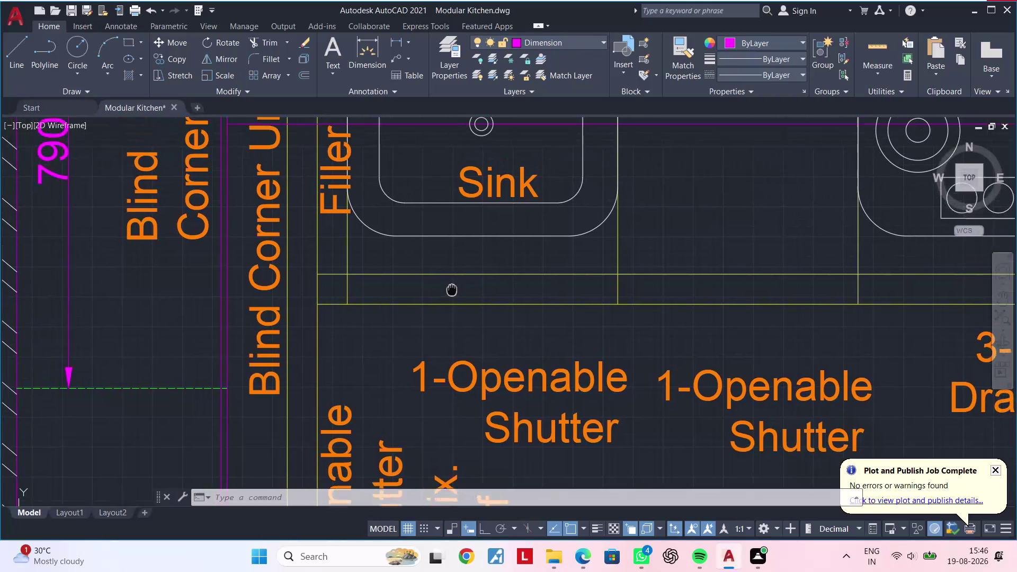
Centre the view on the sink counter of the top plan and cancel any active command.
scroll(up, 3)
scroll(down, 3)
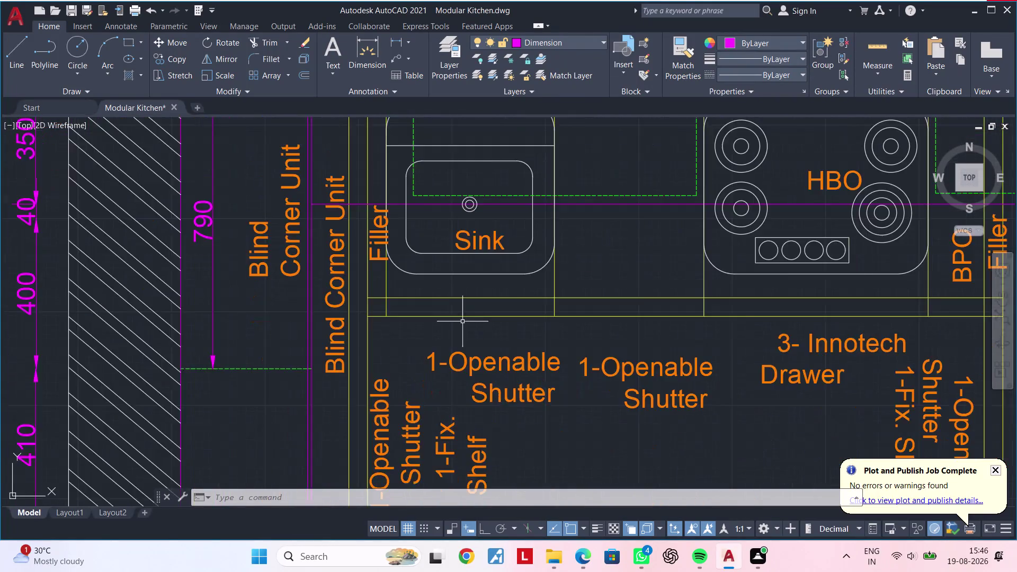
scroll(down, 3)
middle_drag(485, 340, 475, 184)
scroll(down, 3)
middle_drag(497, 345, 495, 206)
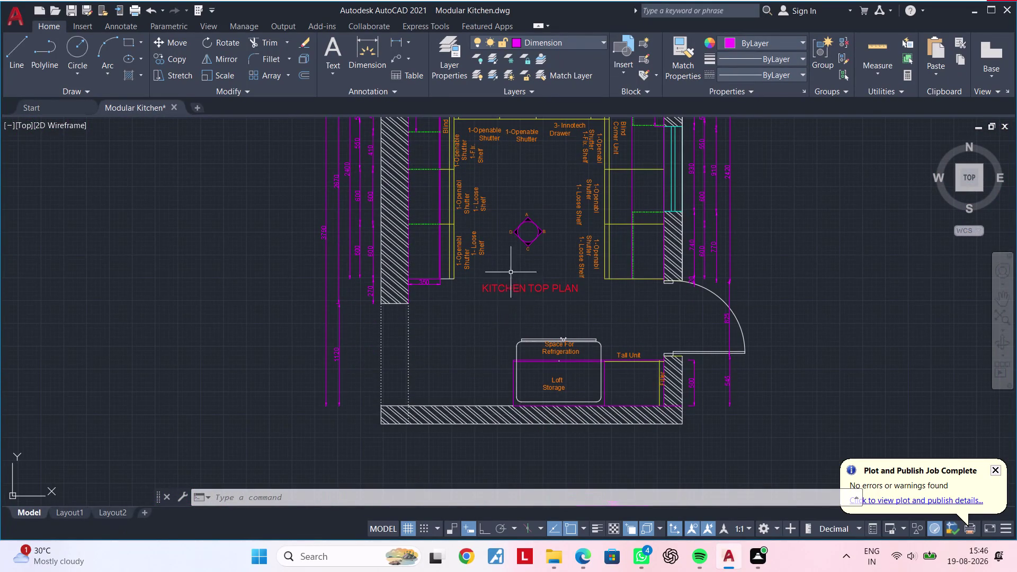
middle_drag(529, 270, 532, 396)
scroll(up, 3)
middle_drag(484, 247, 487, 442)
scroll(up, 3)
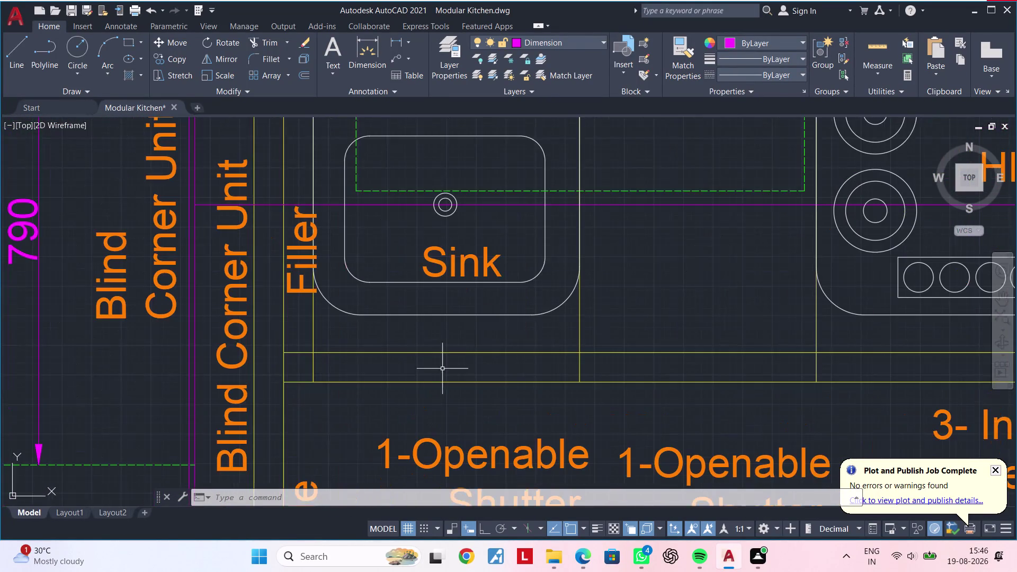
middle_drag(443, 371, 465, 346)
key(Escape)
key(Escape)
key(Escape)
key(Escape)
key(Escape)
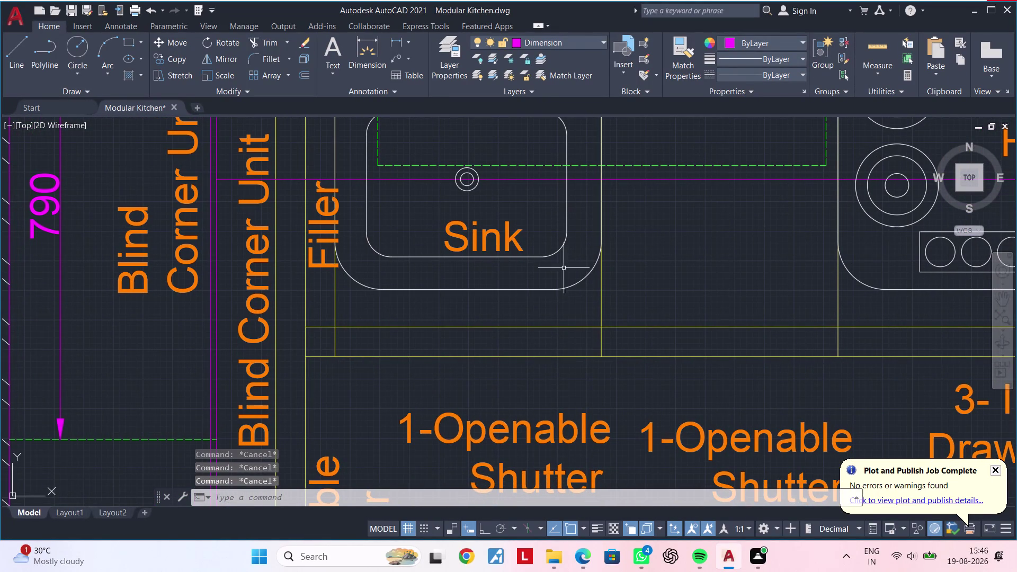
key(Escape)
Inspect the colour of the lines below the sink without changing anything.
click(538, 358)
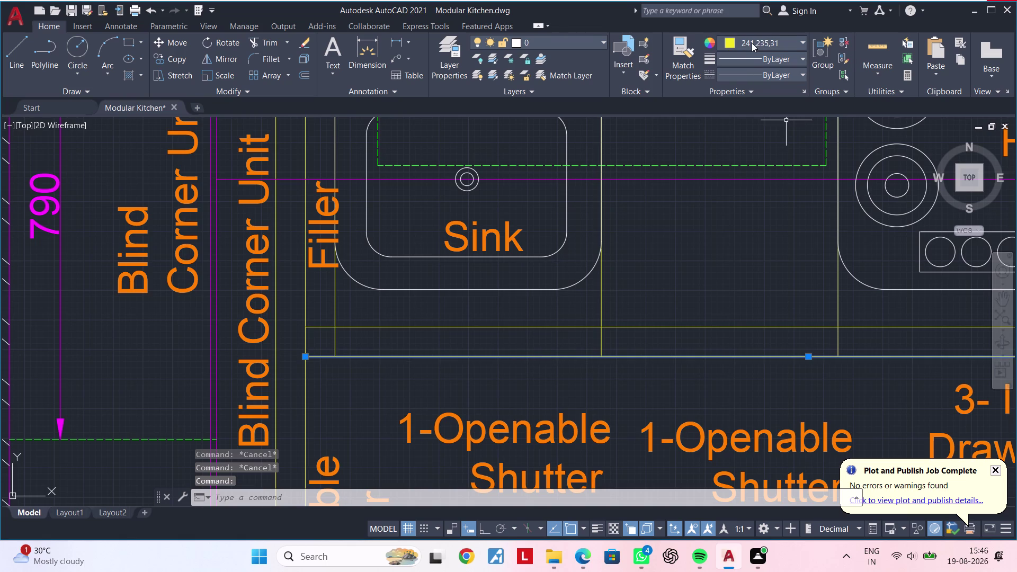
click(751, 43)
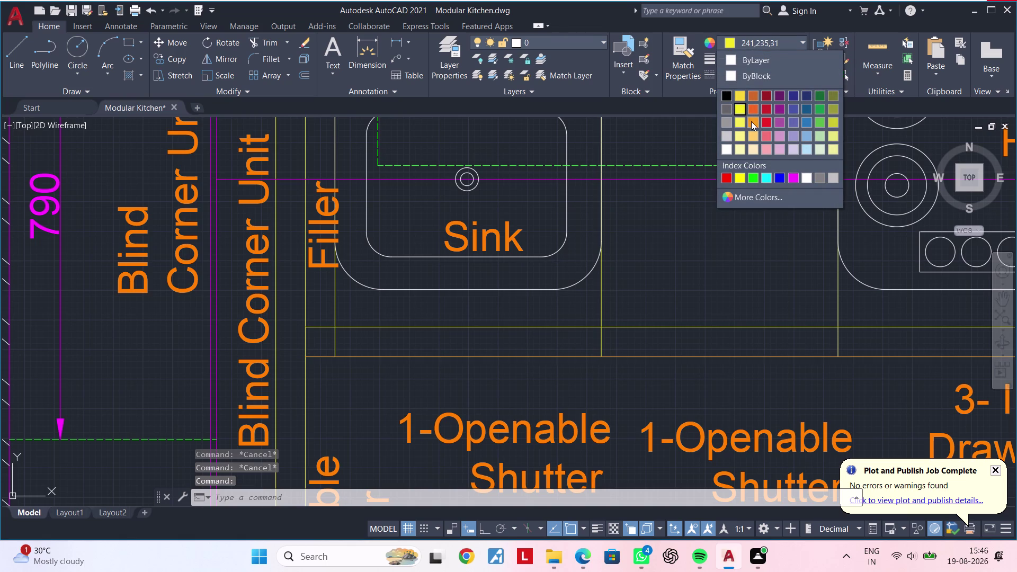
click(755, 148)
key(Escape)
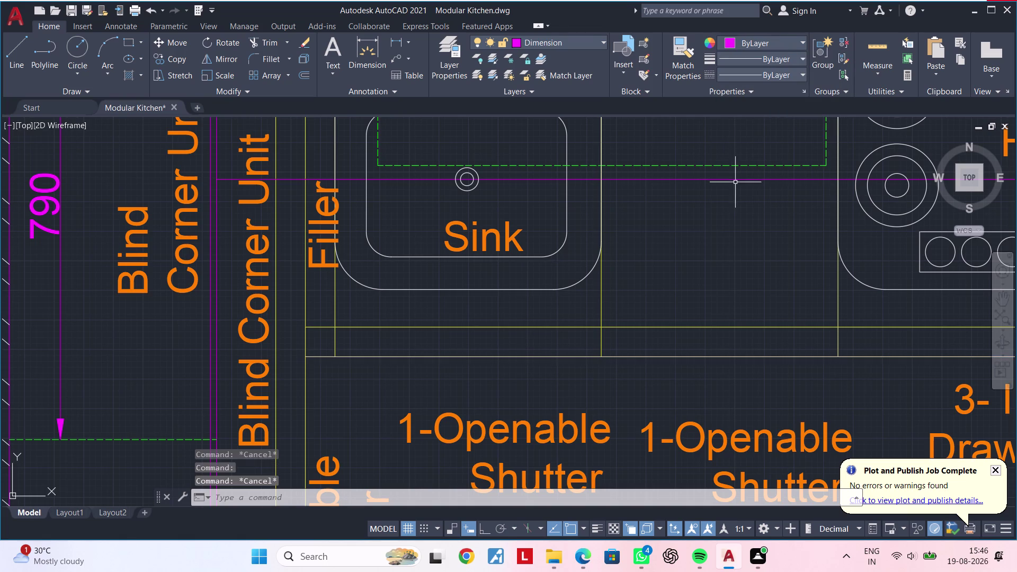
click(667, 356)
key(Escape)
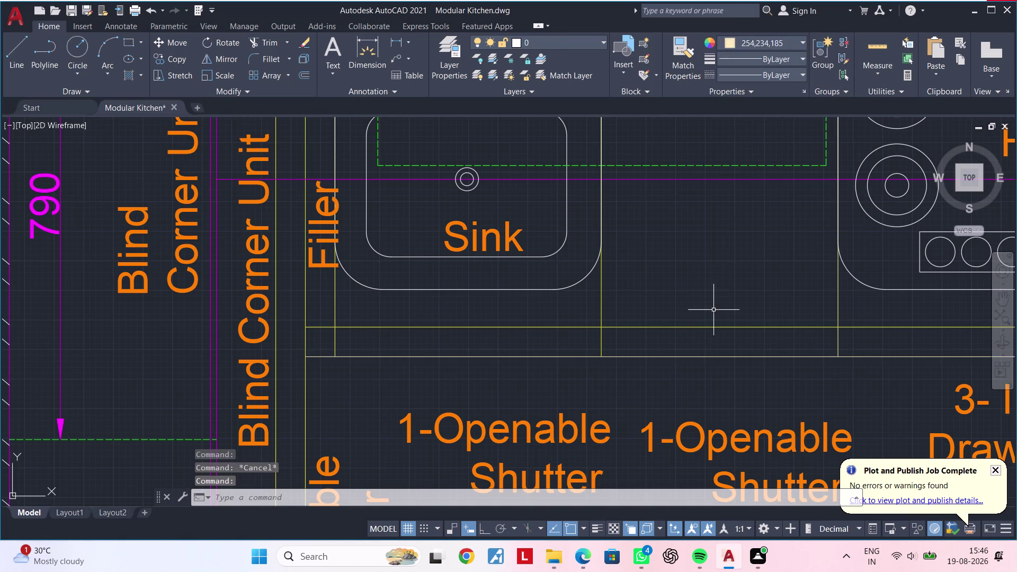
key(Escape)
Start MATCHPROP (MA) with the counter-edge line below the sink as source.
text(ma)
key(space)
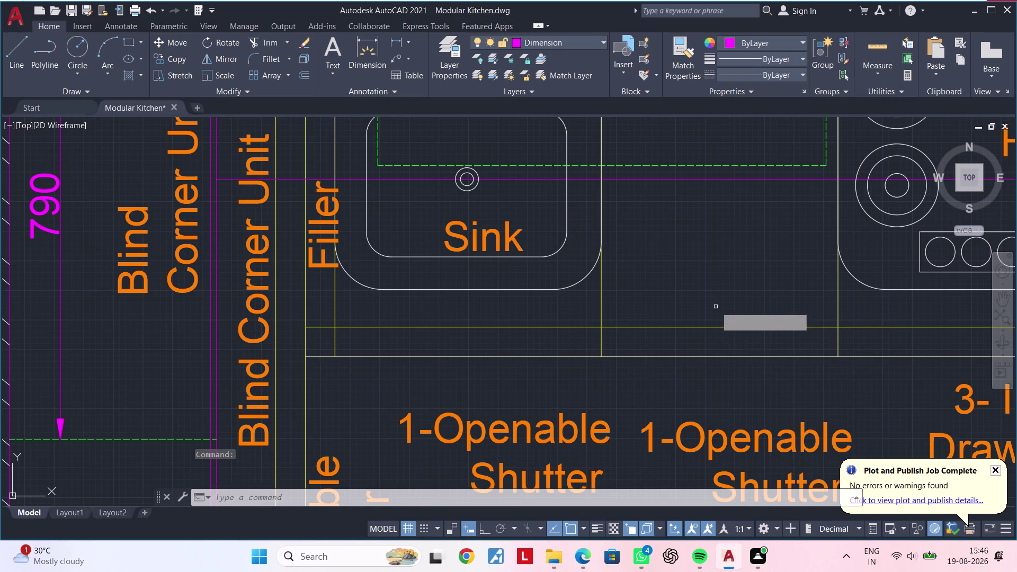
click(693, 356)
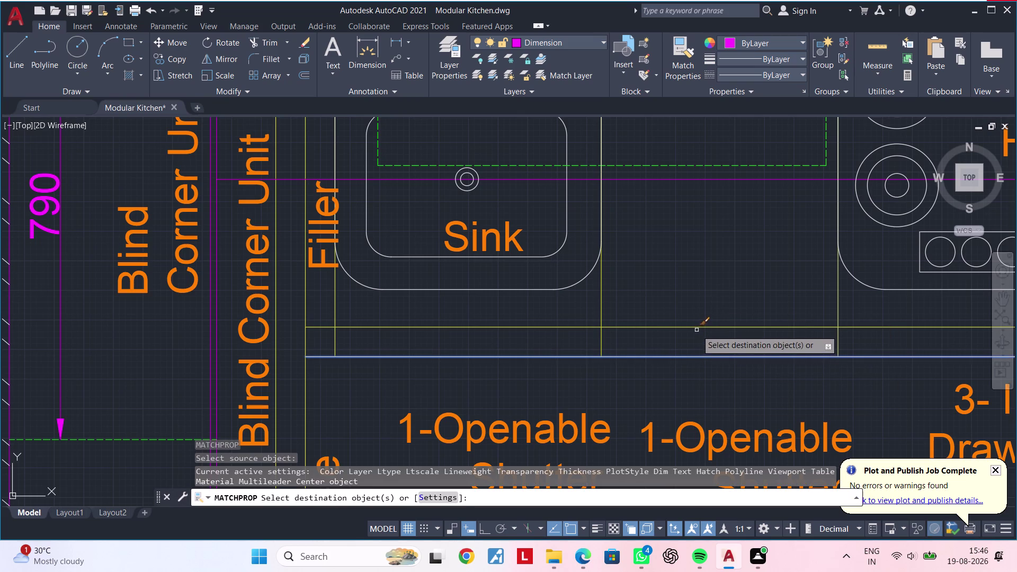
Match properties onto lines near the sink and beside the Blind Corner Unit.
click(697, 327)
click(661, 296)
click(586, 304)
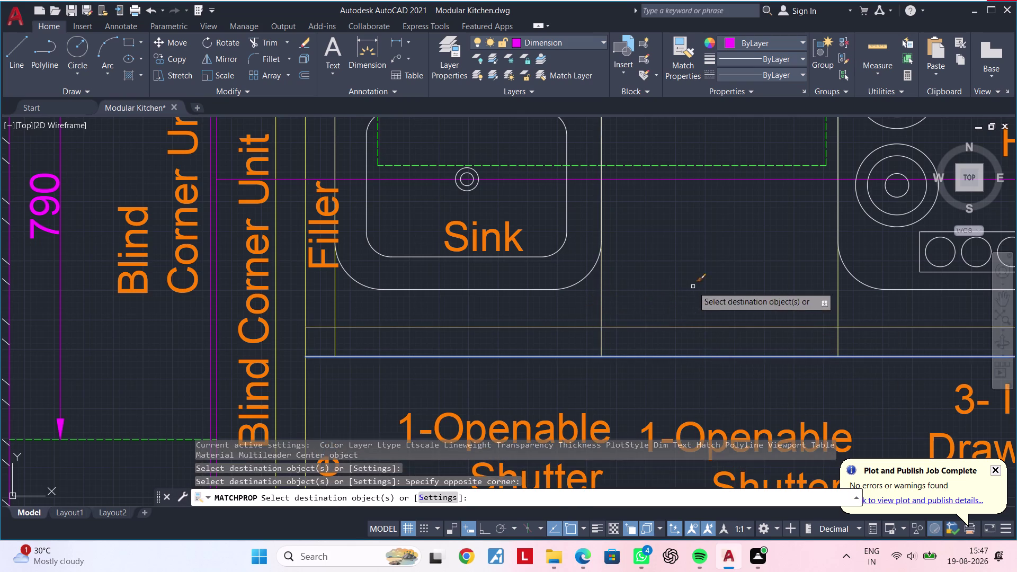
middle_drag(708, 274, 541, 282)
scroll(down, 3)
middle_click(607, 265)
middle_drag(718, 255, 782, 249)
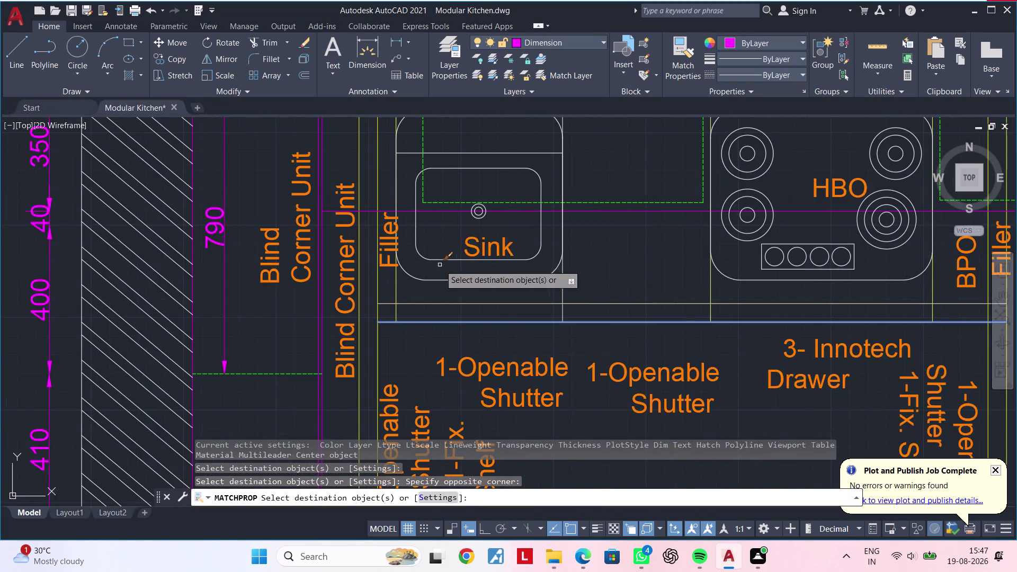
scroll(up, 3)
drag(371, 291, 363, 294)
click(301, 299)
click(286, 291)
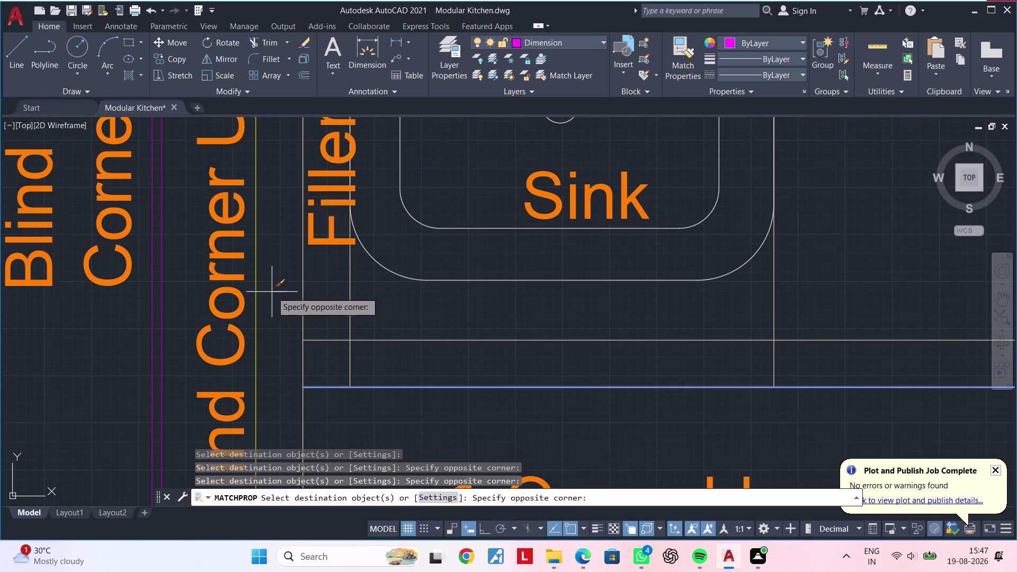
click(252, 291)
Match properties onto the lines around and to the right of the hob.
scroll(down, 3)
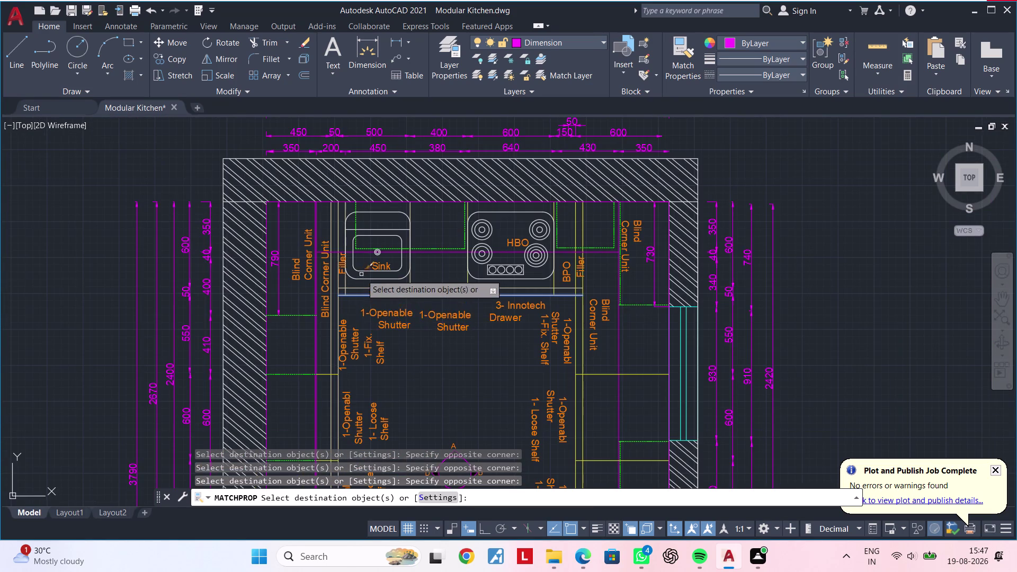
scroll(up, 3)
middle_drag(361, 283, 349, 336)
scroll(up, 3)
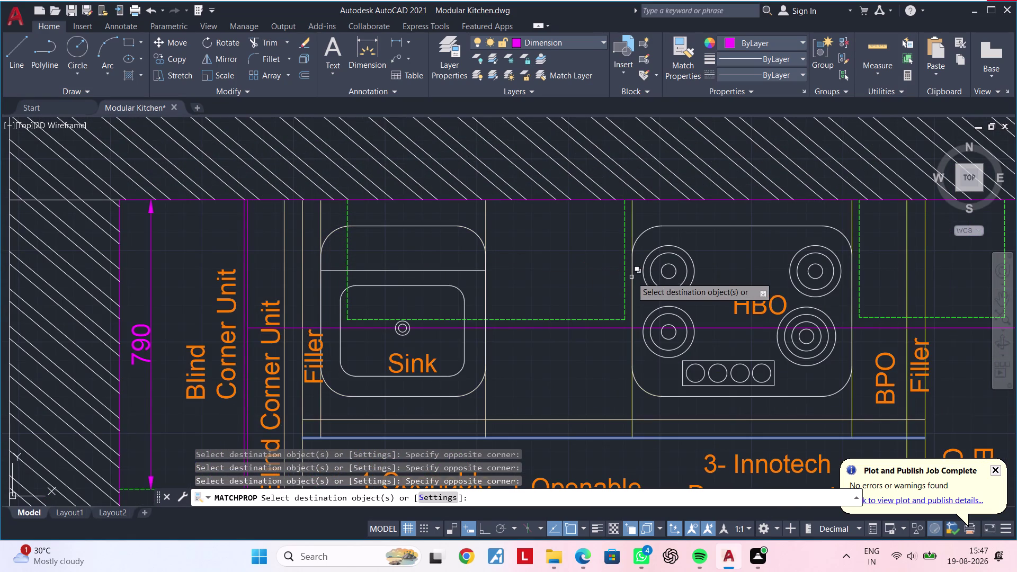
scroll(up, 3)
click(639, 210)
click(617, 215)
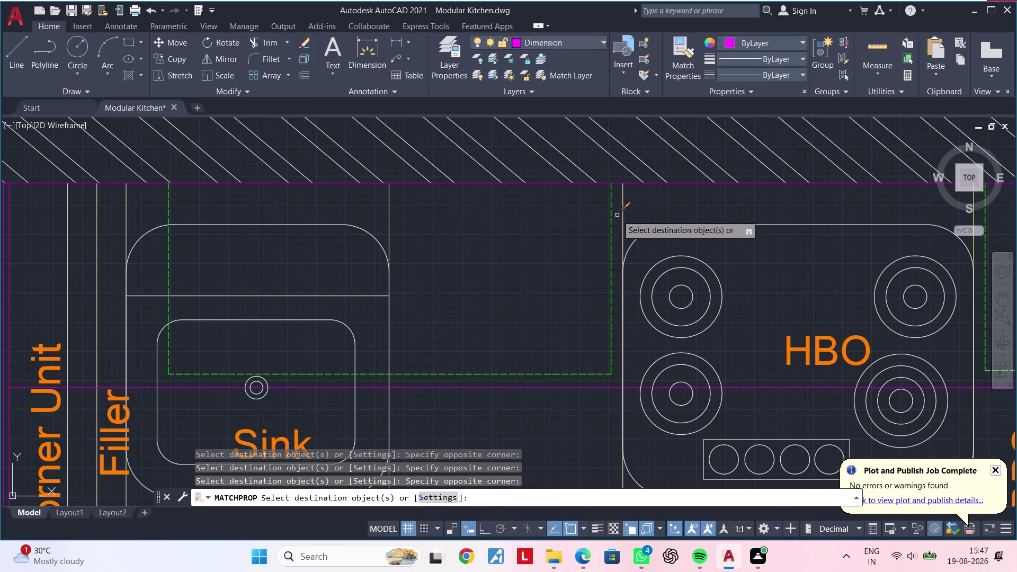
middle_drag(681, 208, 386, 238)
scroll(up, 3)
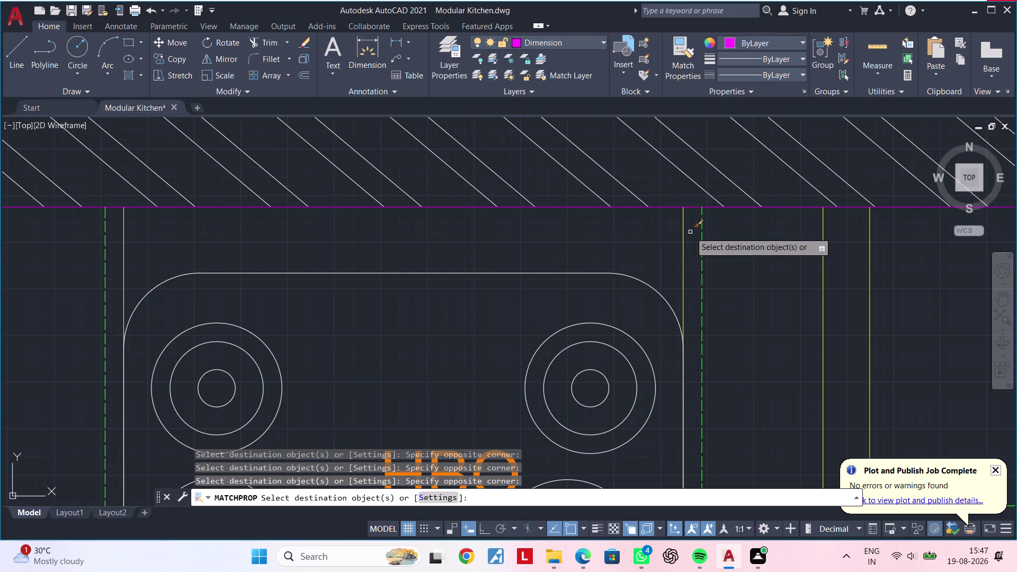
click(690, 232)
click(665, 238)
drag(908, 252, 891, 258)
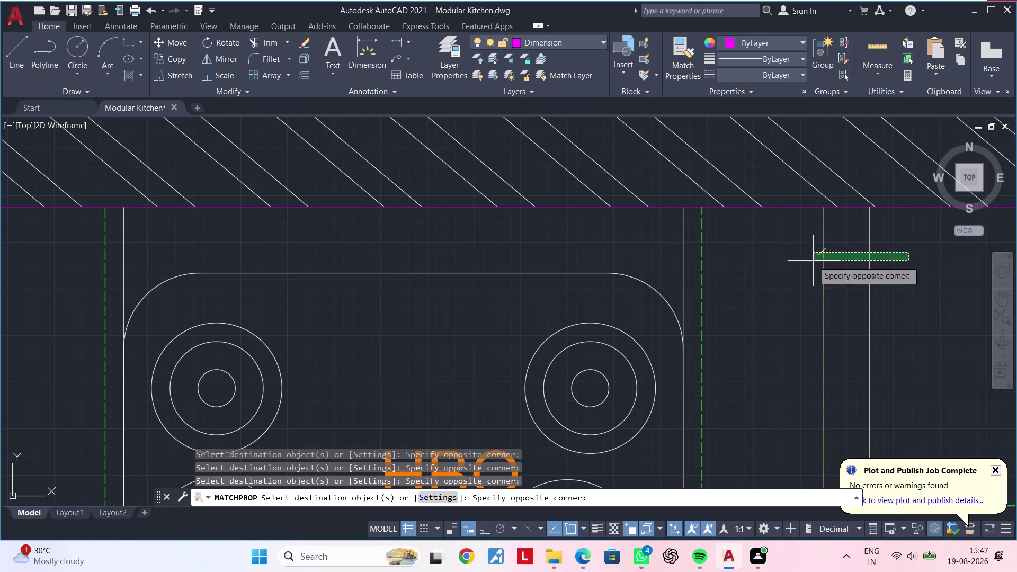
click(809, 261)
Match properties onto the edge lines along the right corner and side units.
scroll(down, 3)
middle_drag(842, 267, 660, 239)
scroll(up, 3)
scroll(down, 3)
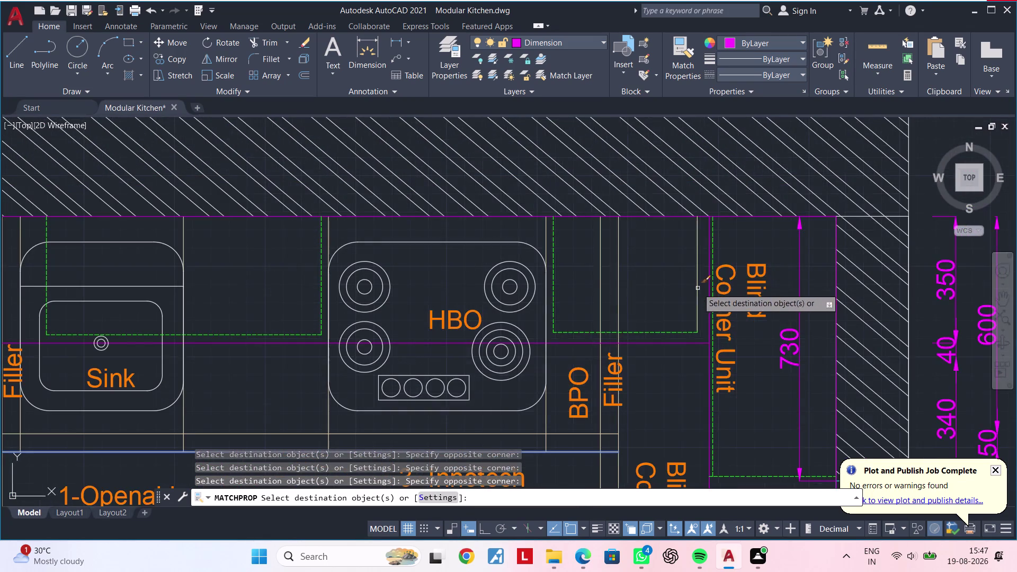
middle_drag(697, 288, 715, 173)
scroll(down, 3)
middle_drag(731, 351, 780, 269)
middle_drag(644, 338, 709, 177)
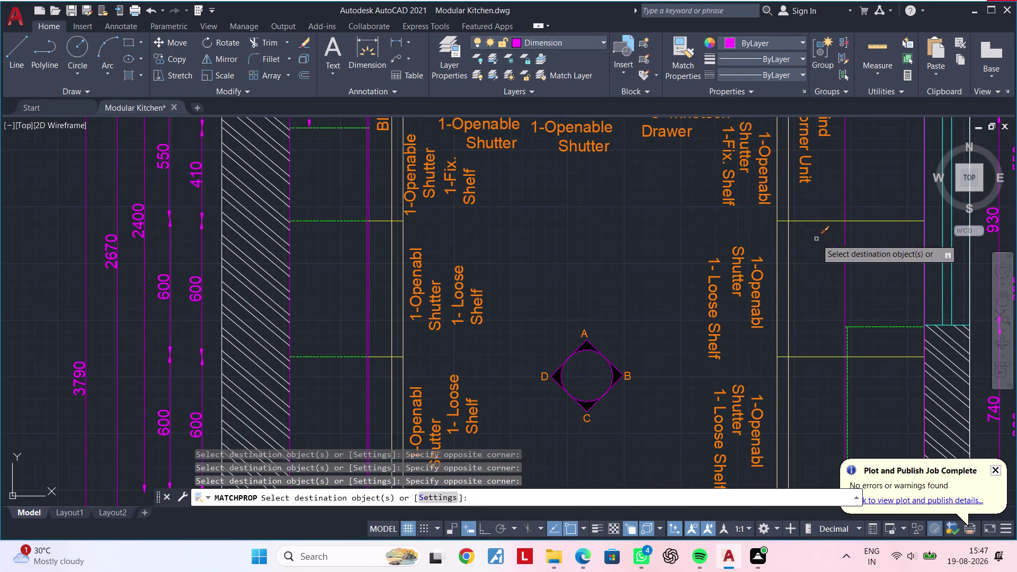
drag(824, 206, 821, 222)
click(812, 257)
middle_drag(803, 281, 802, 229)
drag(824, 292, 823, 307)
click(811, 340)
middle_drag(814, 325, 810, 228)
drag(828, 320, 826, 337)
click(809, 372)
middle_drag(793, 379, 831, 405)
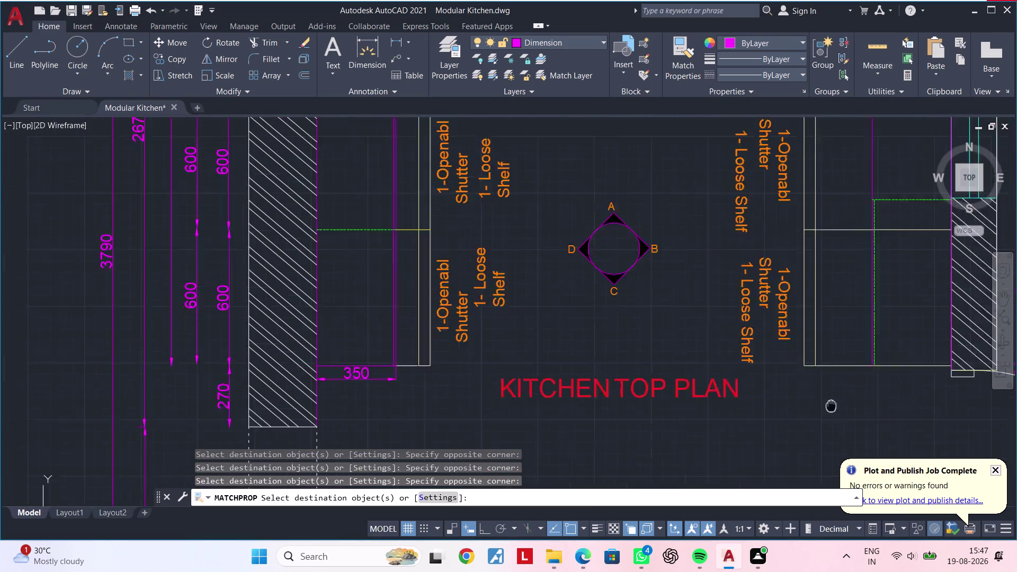
Match properties onto the Tall Unit lines near the refrigeration space.
middle_drag(831, 406, 873, 442)
scroll(up, 3)
scroll(down, 3)
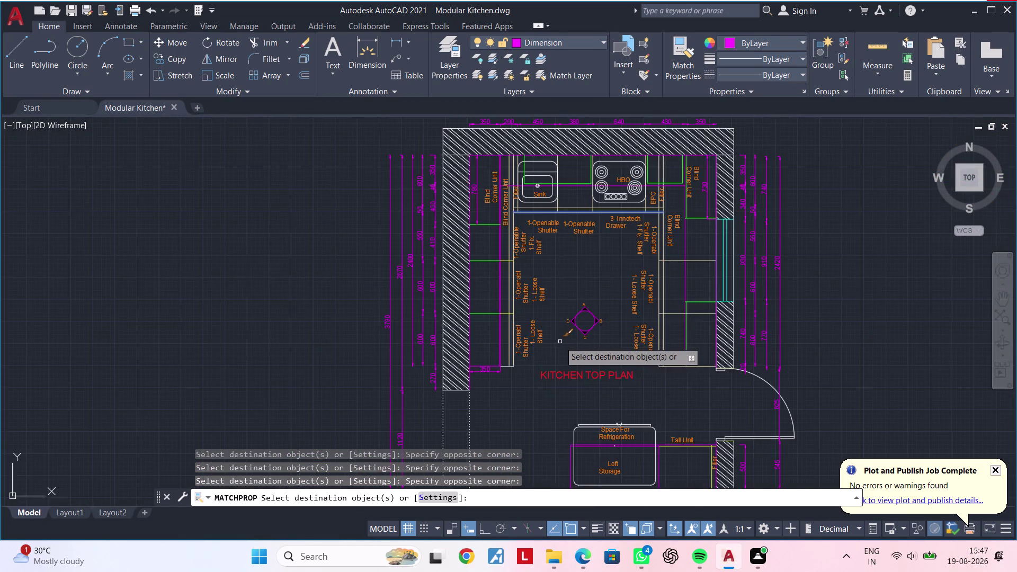
middle_drag(563, 339, 569, 198)
scroll(up, 3)
click(668, 342)
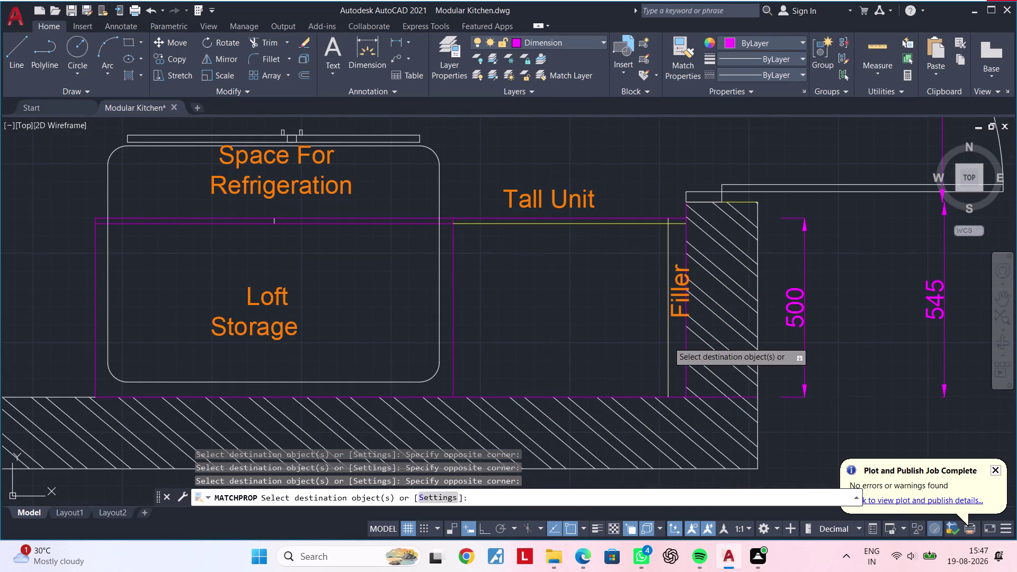
click(657, 229)
click(649, 220)
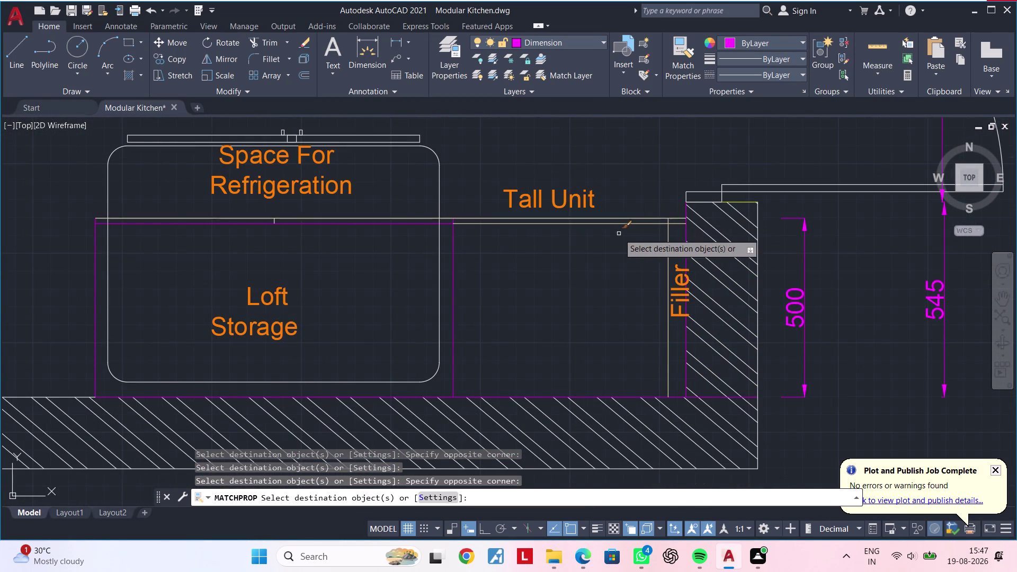
scroll(down, 3)
scroll(down, 3)
scroll(down, 3)
middle_drag(604, 302, 732, 140)
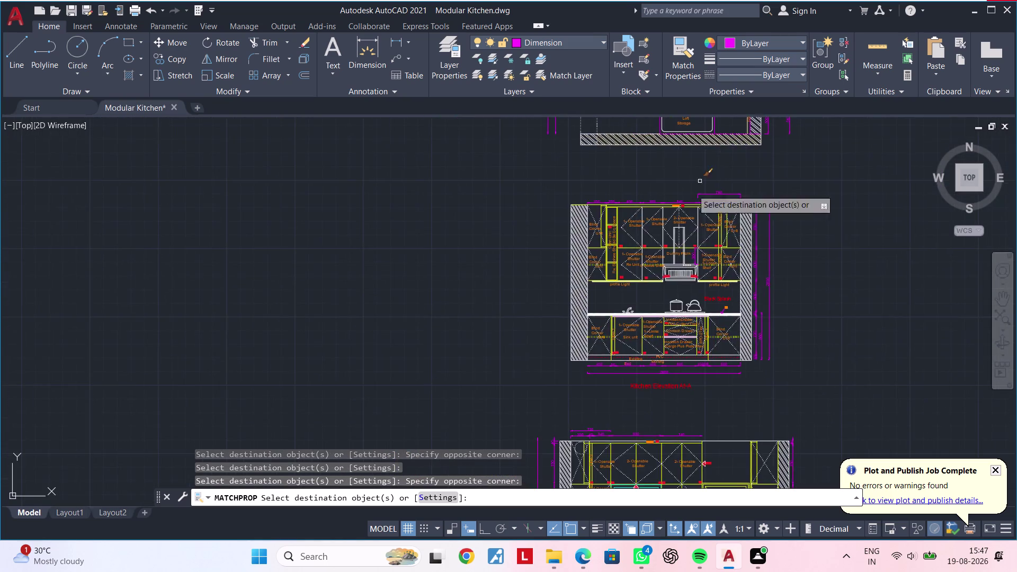
Match the source properties onto several elevation lines around the open unit.
scroll(up, 3)
scroll(up, 3)
middle_drag(634, 227, 602, 347)
scroll(up, 3)
click(639, 213)
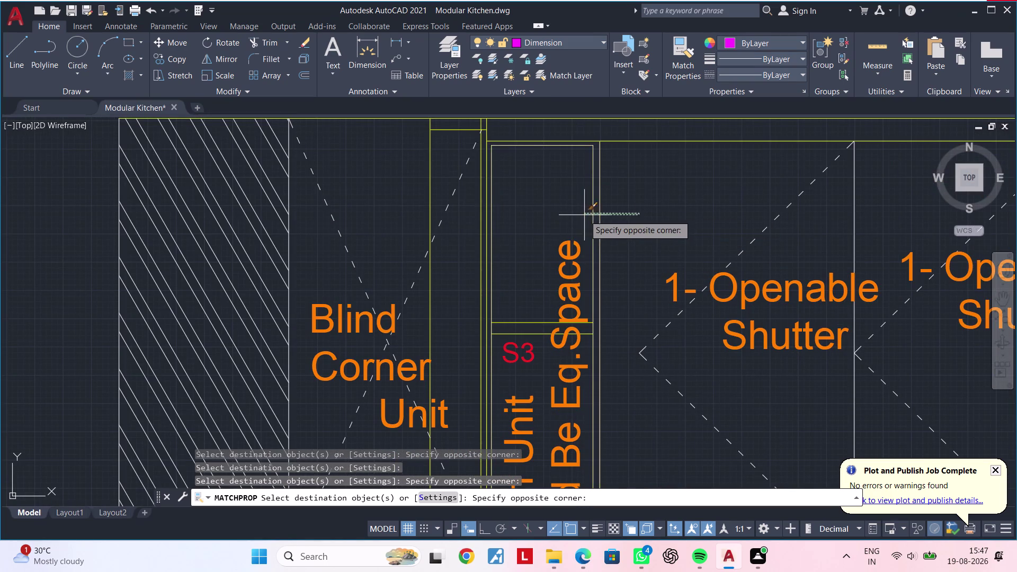
click(468, 221)
middle_drag(504, 214, 500, 301)
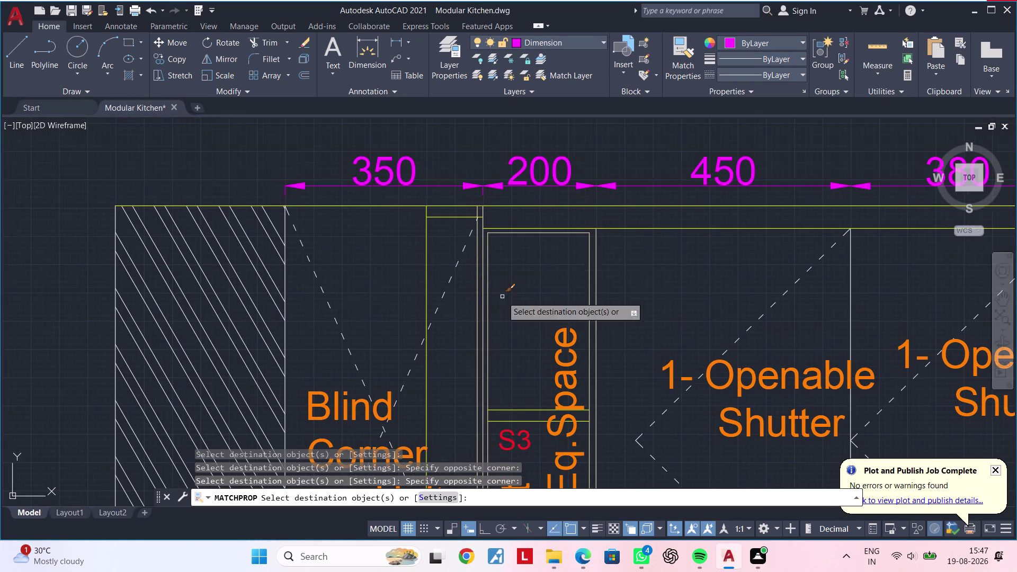
drag(539, 254, 540, 249)
click(525, 198)
click(459, 218)
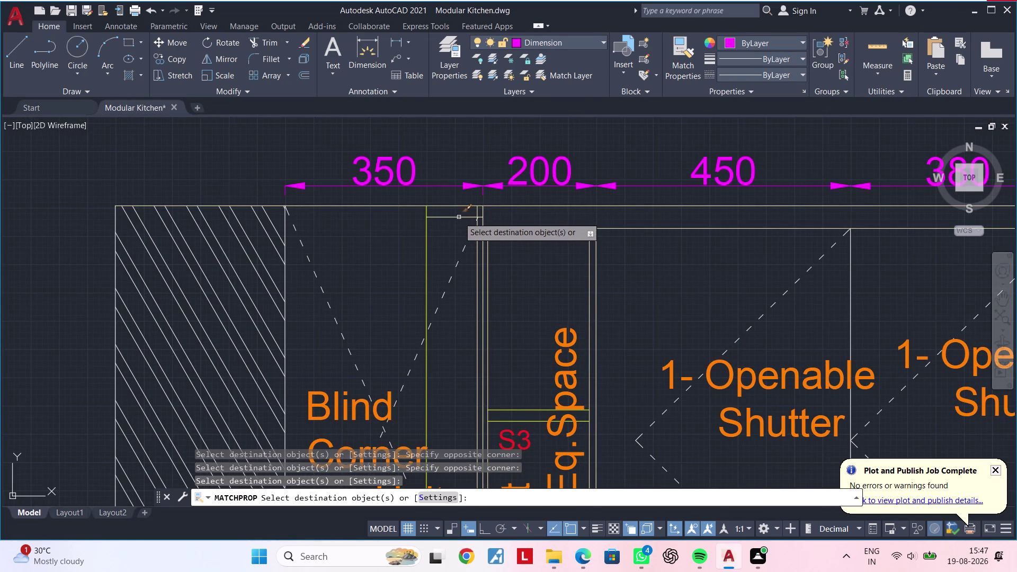
click(435, 228)
click(421, 238)
Apply the matched properties to shelf lines toward S3 and the short cabinet line near the shutter.
middle_drag(567, 249, 503, 233)
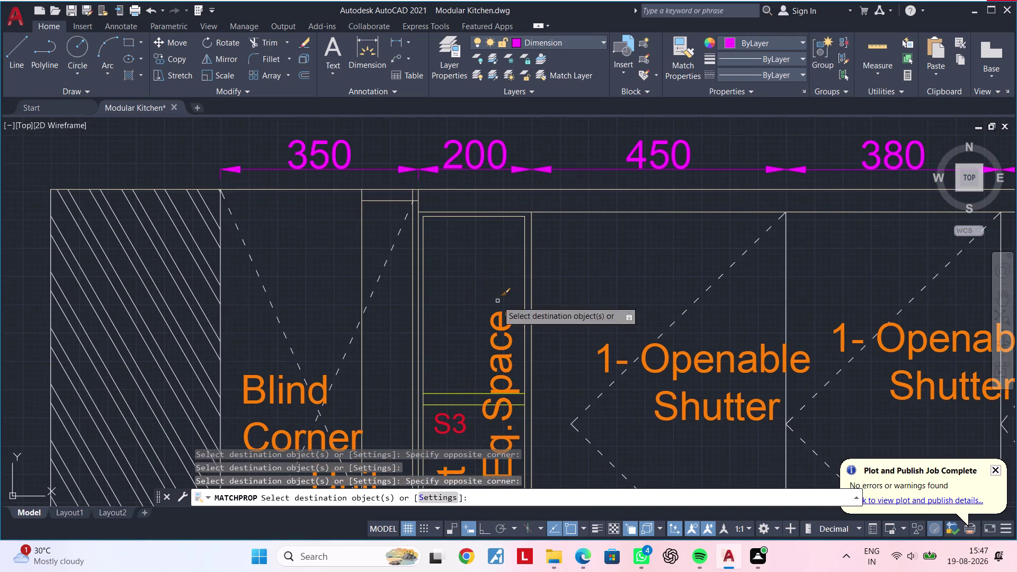
middle_drag(497, 301, 550, 160)
click(528, 238)
click(526, 279)
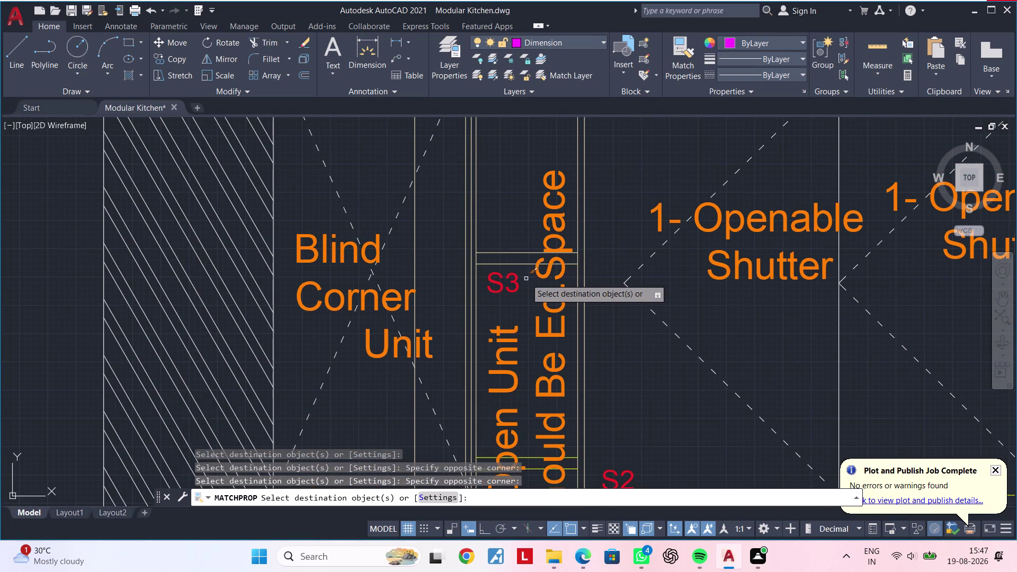
middle_drag(531, 266, 541, 180)
scroll(down, 3)
middle_drag(532, 294, 555, 197)
scroll(up, 3)
drag(473, 211, 466, 247)
click(460, 263)
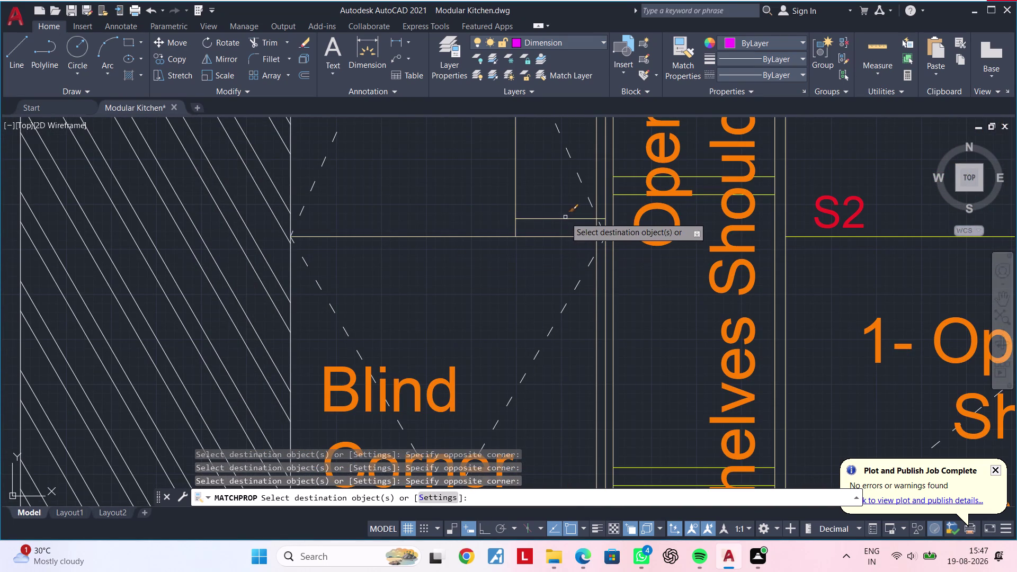
click(565, 217)
Restyle the shelf lines beside Open Shelves and the lines near the S2 label.
middle_drag(667, 231, 464, 235)
scroll(up, 3)
drag(424, 162, 419, 176)
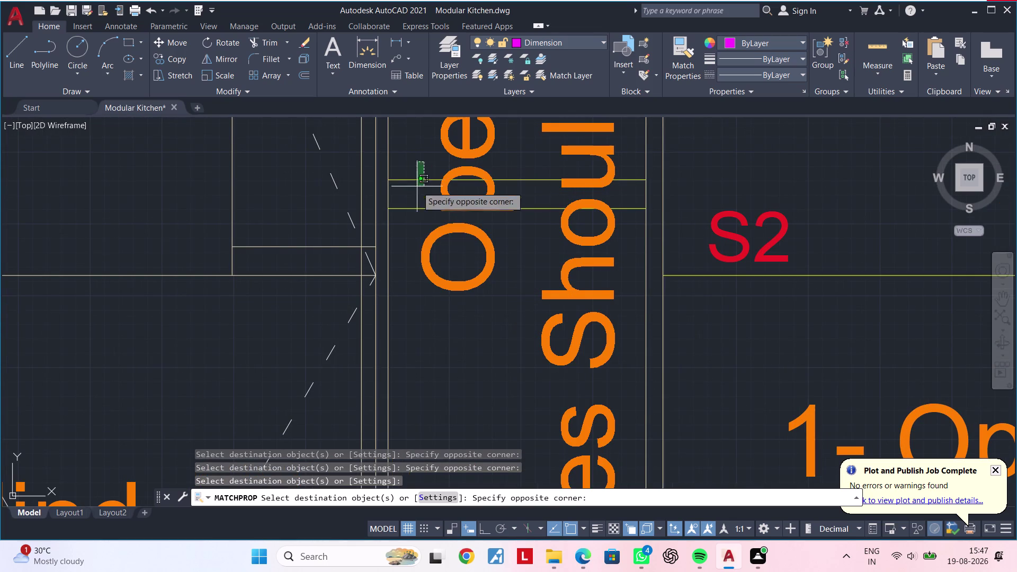
click(411, 213)
scroll(down, 3)
middle_drag(488, 242, 442, 243)
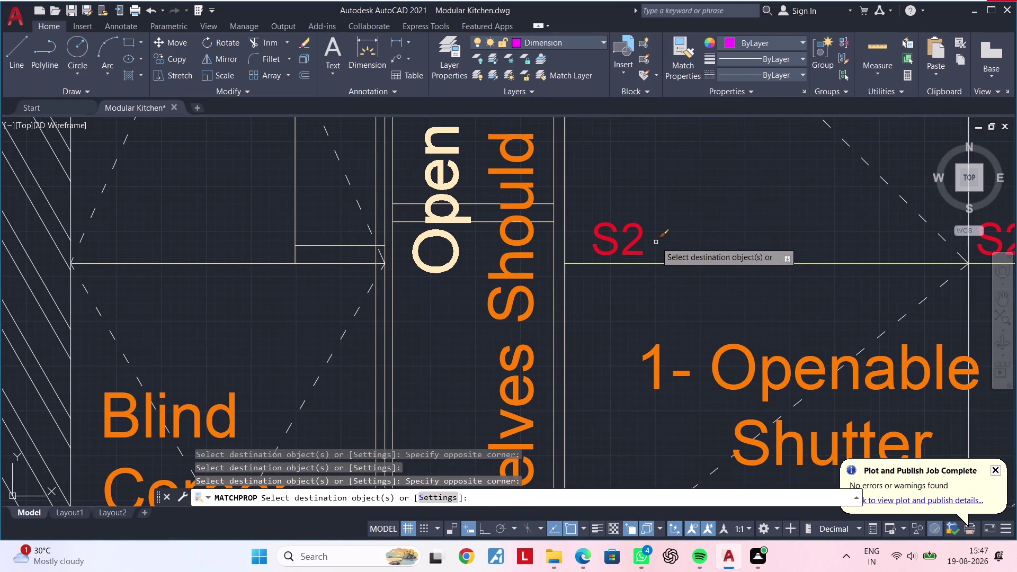
drag(651, 249, 639, 272)
click(625, 278)
Restyle the lines under the Blind Corner Unit and the base line left of profile Light.
scroll(down, 3)
middle_drag(687, 265, 528, 179)
middle_drag(542, 270, 547, 247)
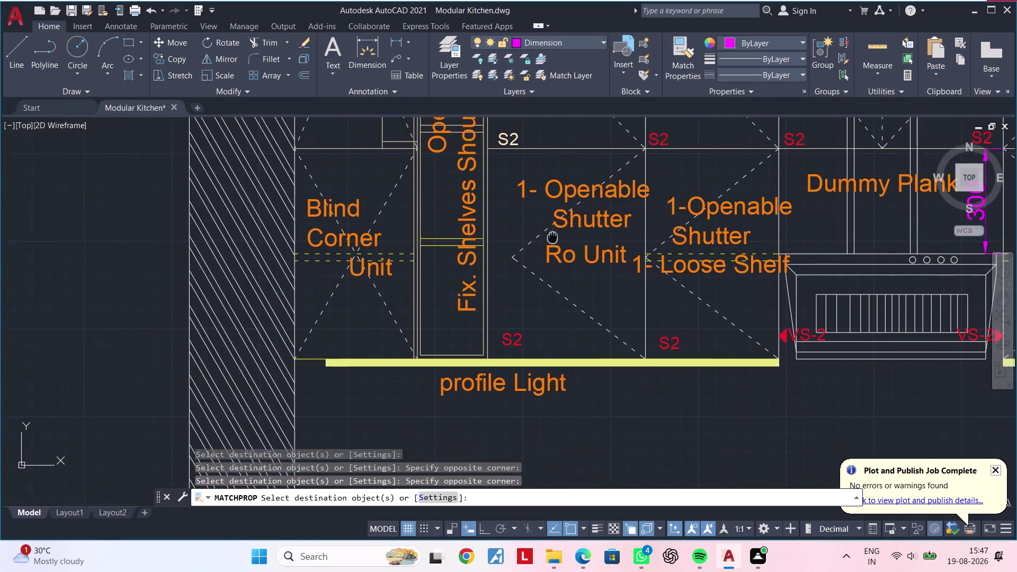
middle_drag(547, 247, 552, 237)
scroll(up, 3)
drag(463, 190, 449, 227)
click(438, 259)
scroll(down, 3)
middle_drag(451, 233, 500, 155)
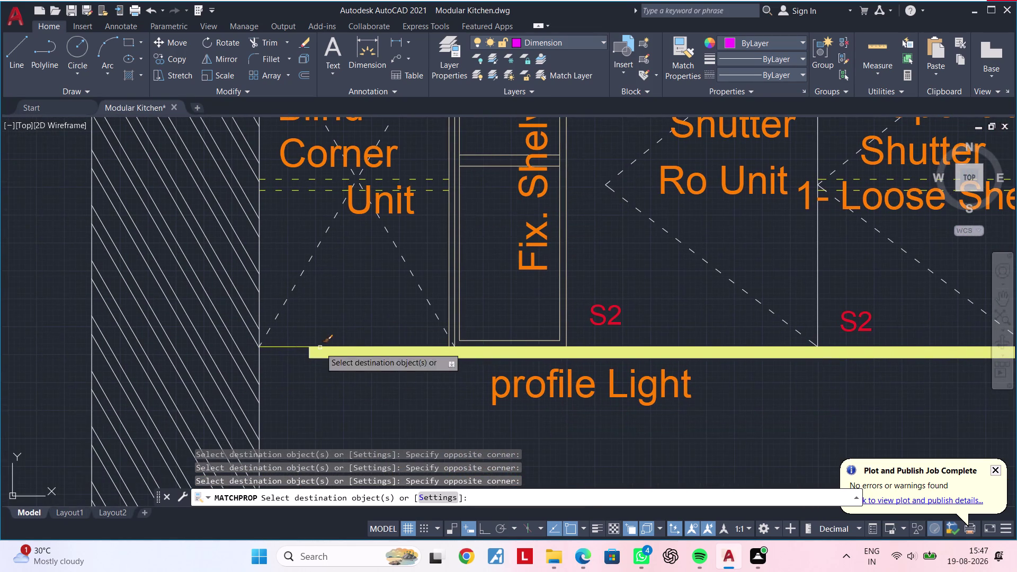
click(286, 345)
Restyle lines inside the right Blind Corner Unit and the shutter base lines near S2.
scroll(down, 3)
middle_drag(380, 331, 274, 343)
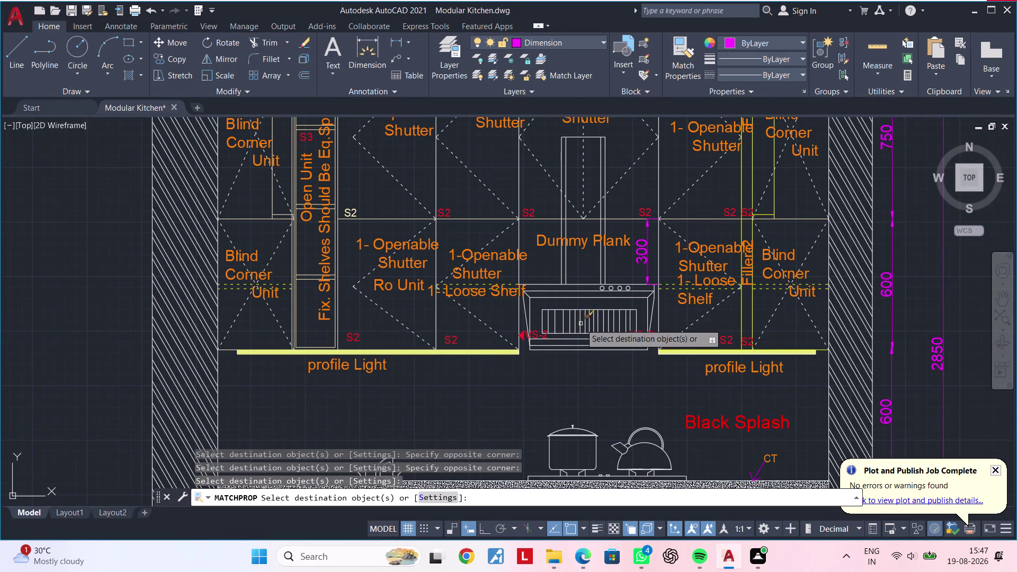
middle_drag(541, 360, 465, 378)
scroll(up, 3)
middle_drag(680, 233, 631, 345)
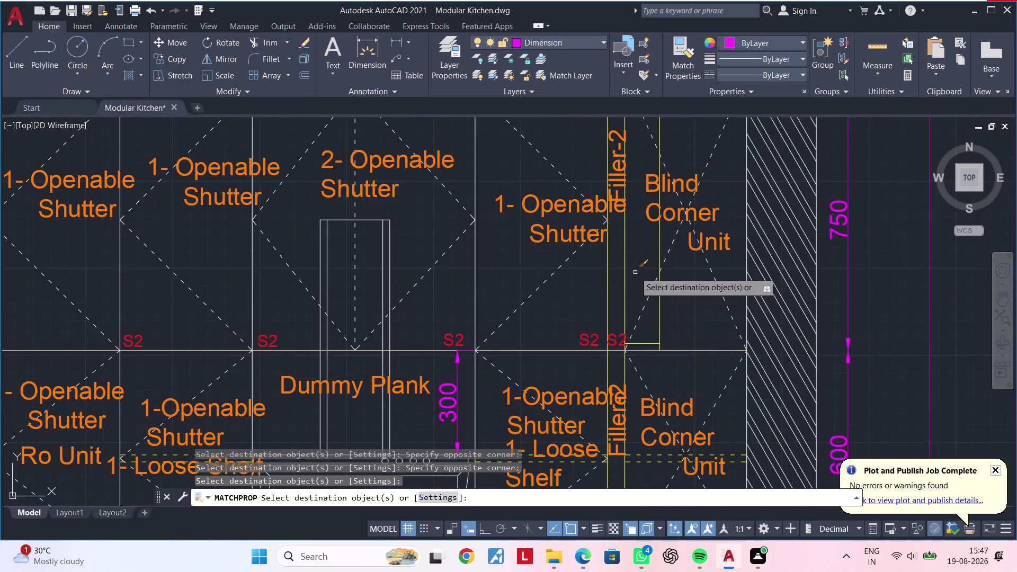
scroll(up, 3)
drag(639, 253, 612, 266)
click(560, 276)
drag(728, 295, 720, 300)
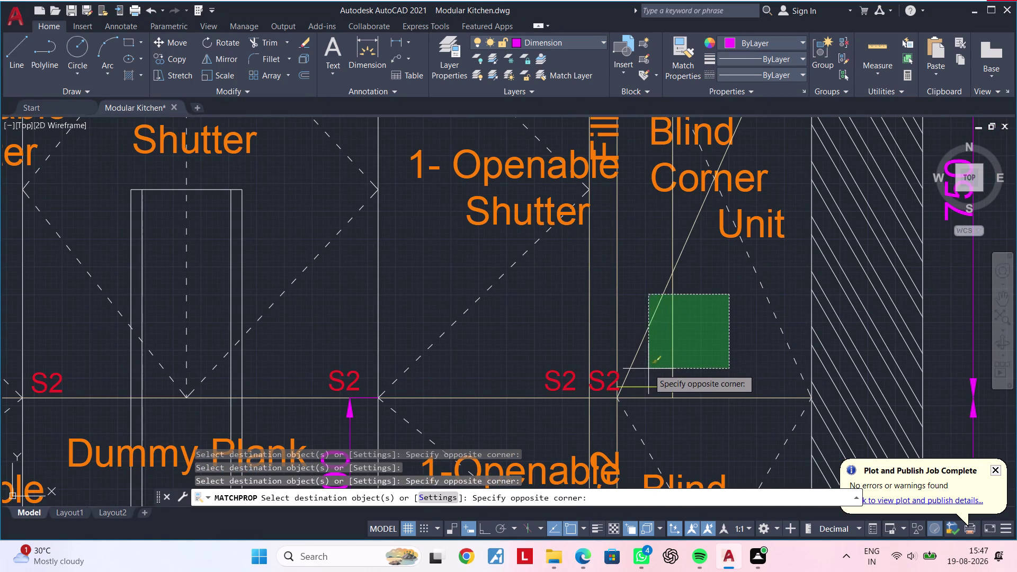
click(669, 371)
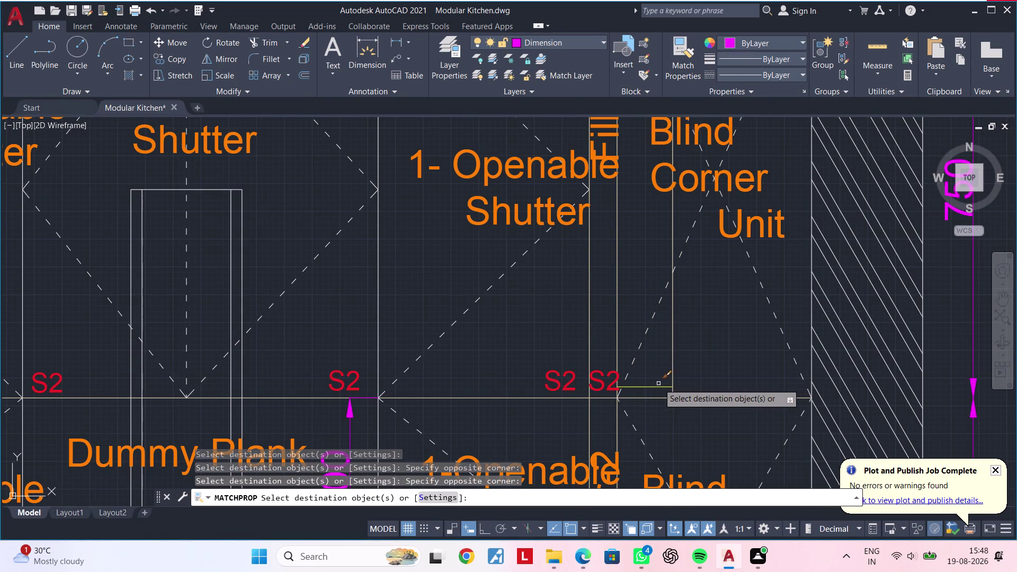
click(655, 388)
Restyle the line at the right-hand profile Light end.
scroll(down, 3)
middle_drag(684, 363, 678, 242)
middle_drag(681, 372, 683, 315)
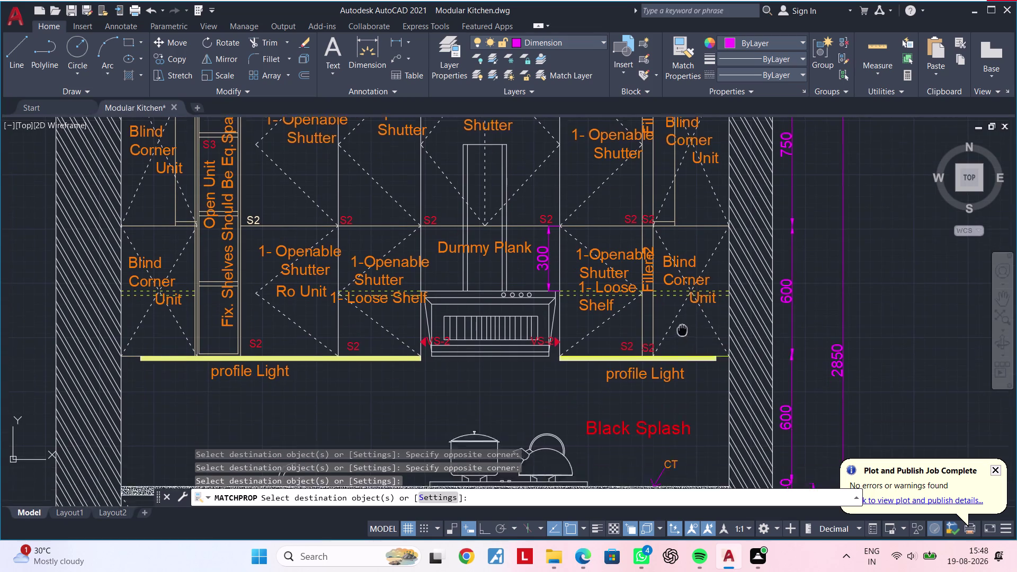
middle_drag(684, 315, 685, 306)
scroll(up, 3)
click(736, 302)
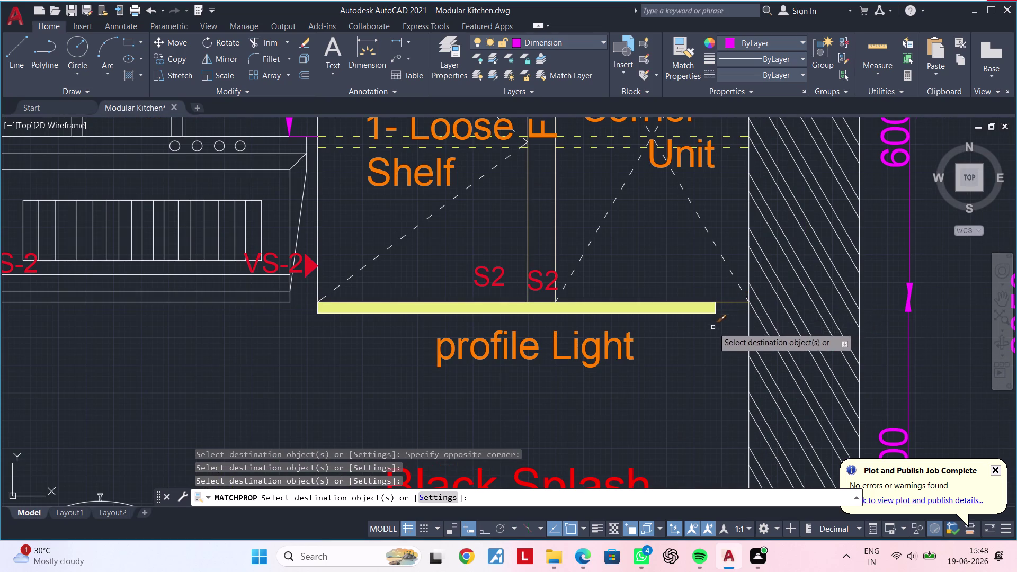
Restyle the edge lines of the lower drawer units and the drawer line beside Filler-1.
scroll(down, 3)
middle_drag(709, 337, 732, 231)
middle_drag(670, 327, 702, 265)
scroll(up, 3)
middle_drag(636, 317, 666, 322)
click(642, 301)
click(591, 312)
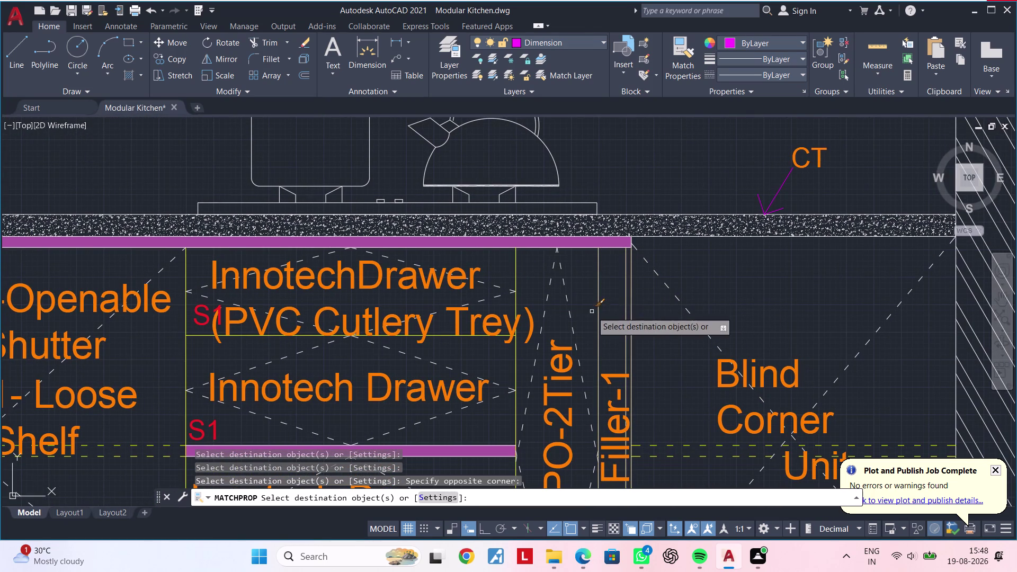
click(515, 269)
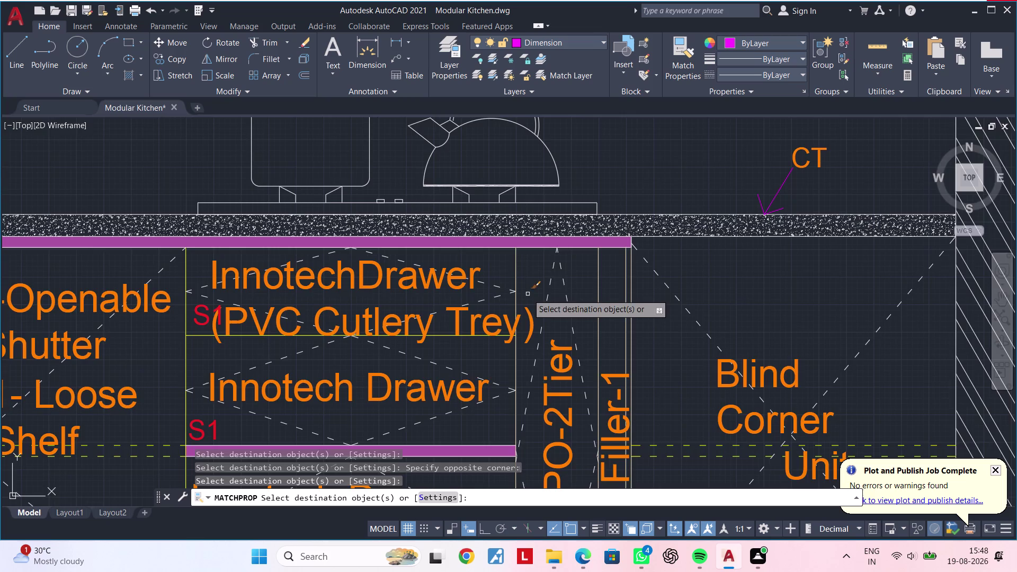
Restyle the line inside the Innotech Drawer and the drawer divider lines.
middle_drag(529, 299, 671, 161)
middle_drag(569, 298, 668, 364)
scroll(up, 3)
click(380, 234)
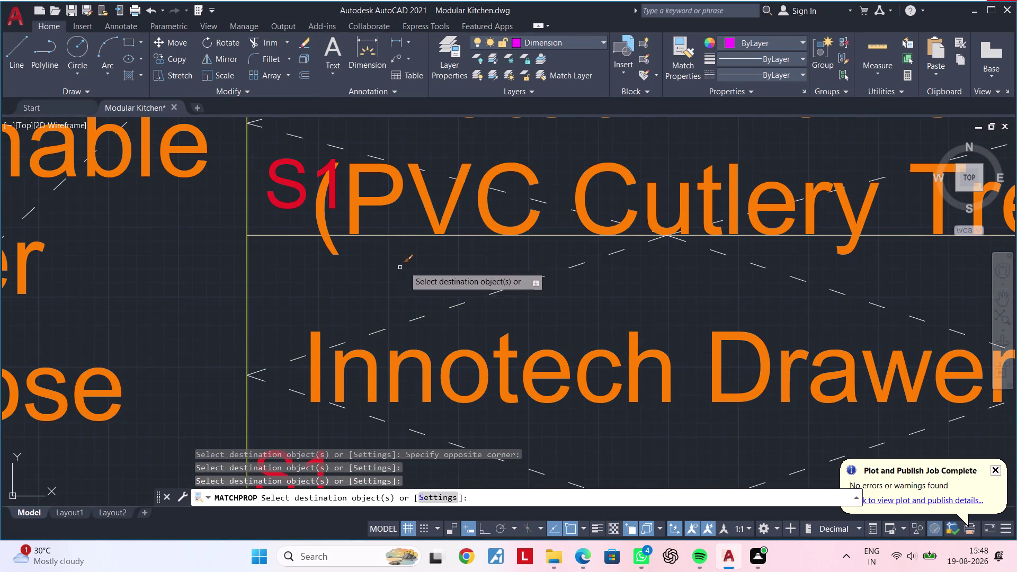
middle_drag(520, 256, 686, 247)
drag(481, 267, 474, 272)
click(385, 281)
Restyle the shutter lines near the Sink unit and the lines near Filler-1.
scroll(down, 3)
middle_drag(380, 280, 414, 271)
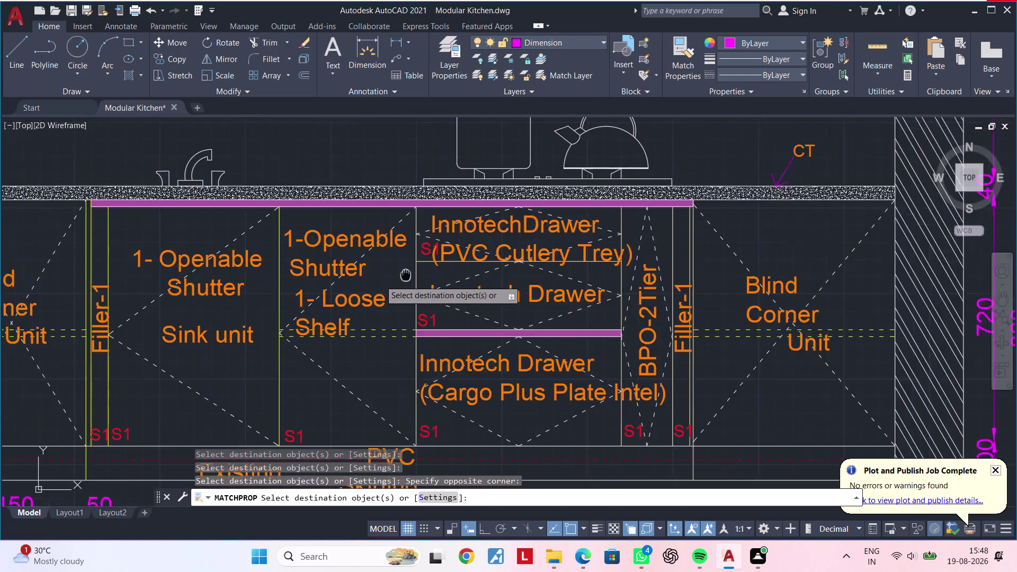
middle_drag(415, 271, 717, 194)
scroll(up, 3)
click(664, 291)
click(584, 291)
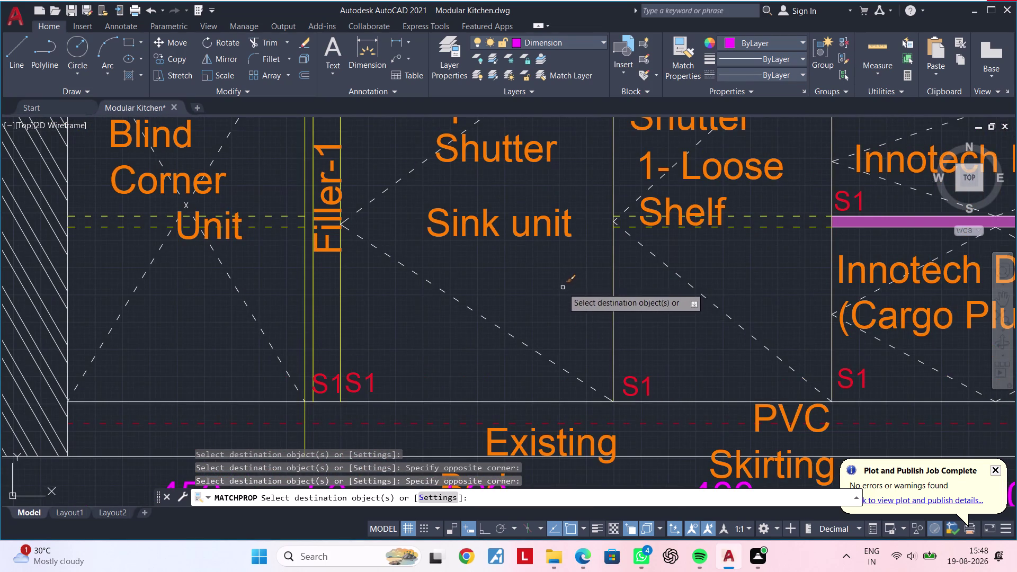
middle_drag(583, 285, 749, 286)
drag(530, 292, 525, 292)
click(464, 292)
On the next elevation, restyle the top cabinet lines beside 2- Openable Shutter.
scroll(down, 3)
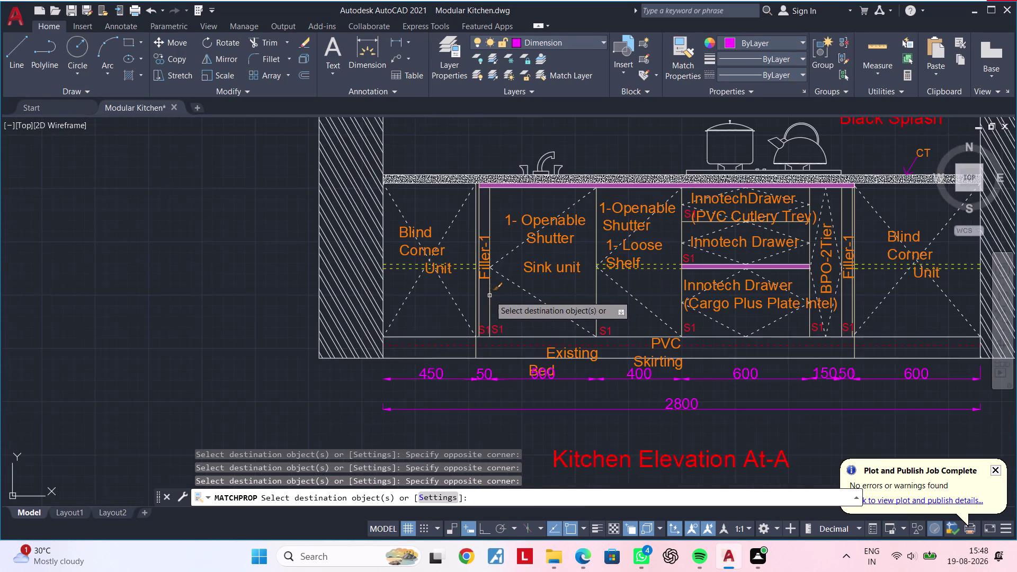
middle_drag(495, 296, 462, 198)
scroll(down, 3)
middle_drag(582, 346, 578, 320)
middle_drag(597, 346, 616, 231)
scroll(up, 3)
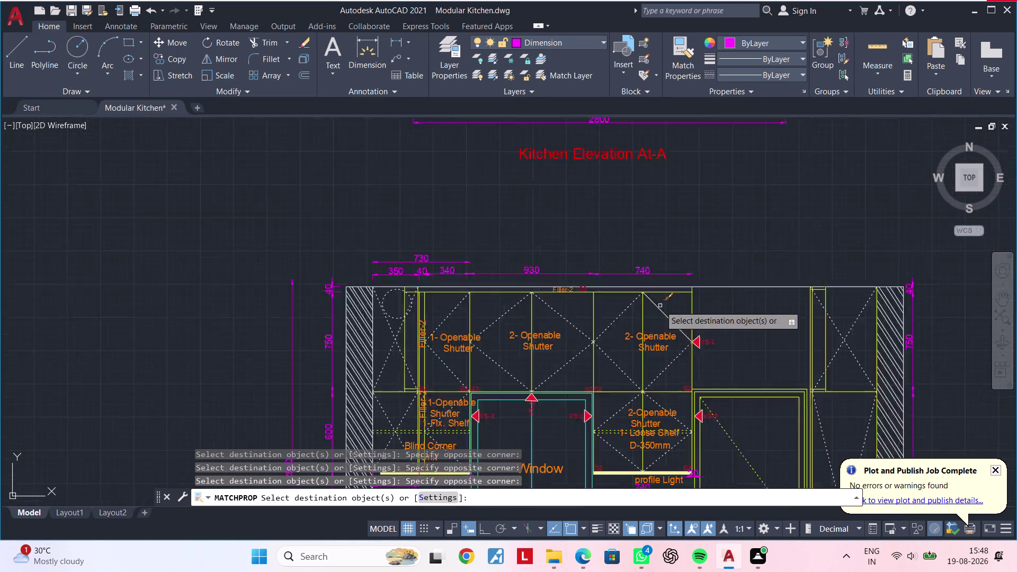
scroll(up, 3)
scroll(up, 3)
click(718, 287)
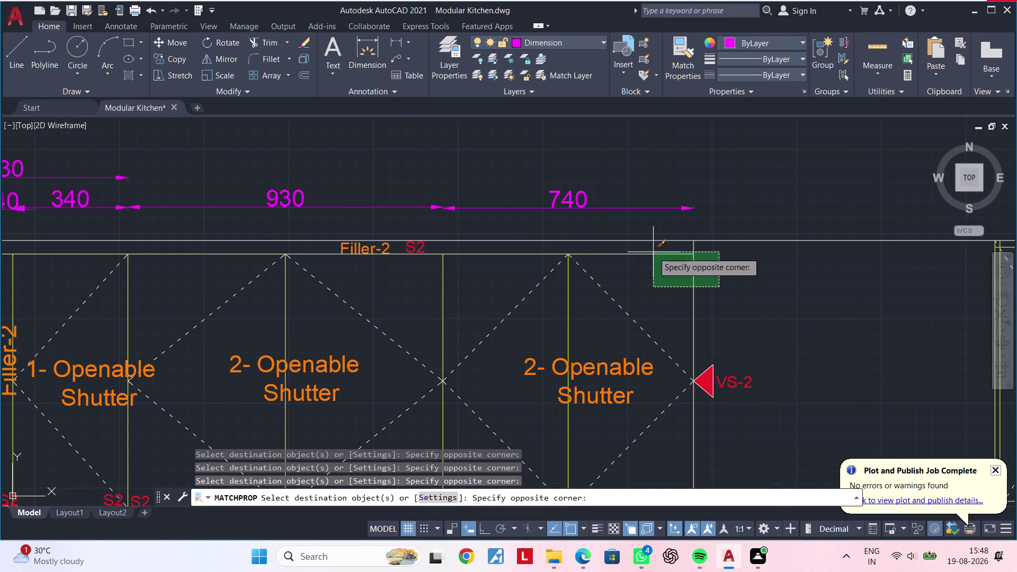
click(653, 249)
click(574, 306)
click(553, 315)
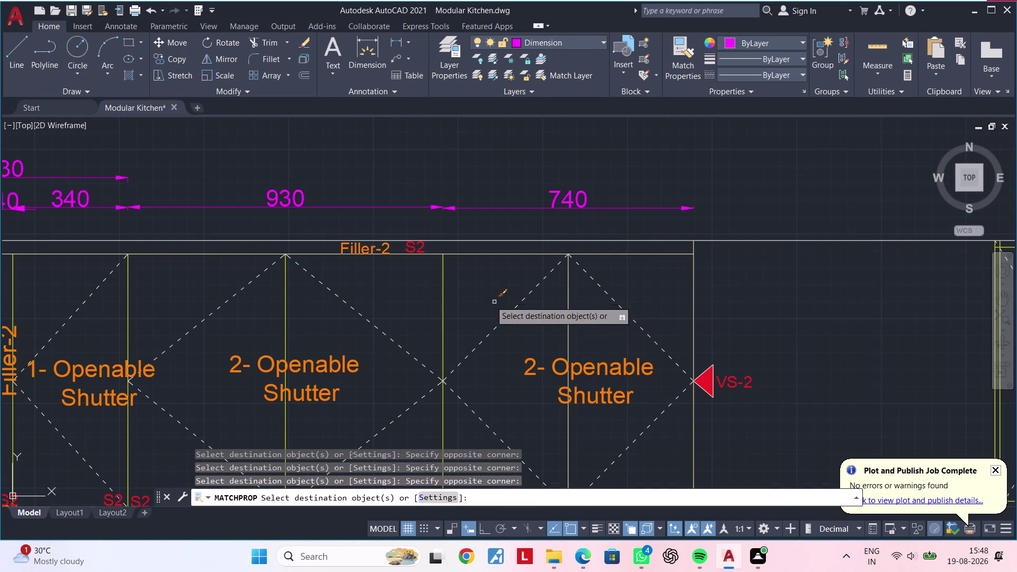
Restyle the shutter diagonals and inner lines of the 1- and 2- Openable Shutters.
drag(470, 292, 454, 295)
click(420, 301)
middle_drag(421, 296, 704, 285)
drag(577, 292, 569, 295)
click(550, 298)
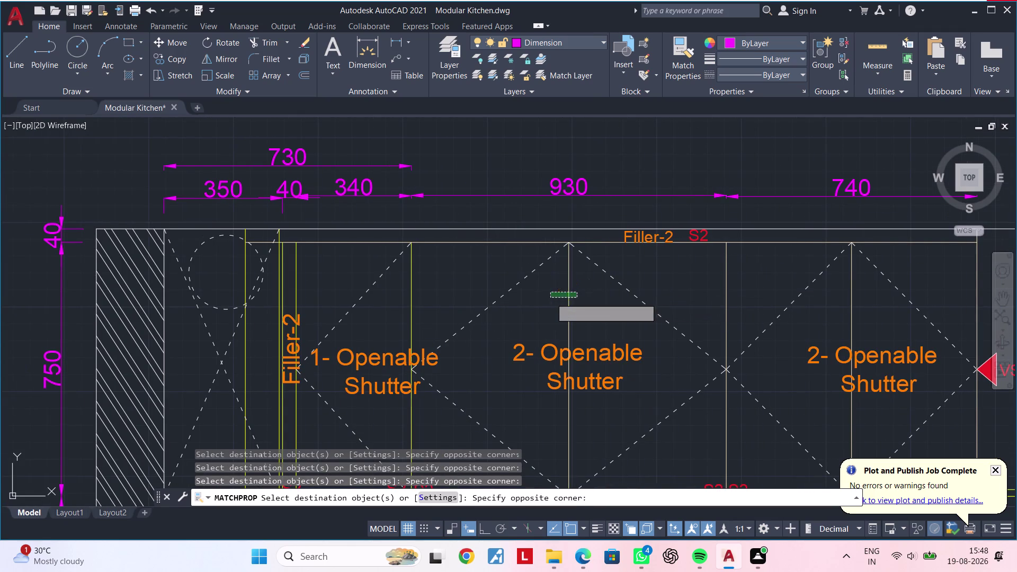
middle_drag(636, 305, 723, 301)
drag(512, 295, 507, 297)
click(474, 302)
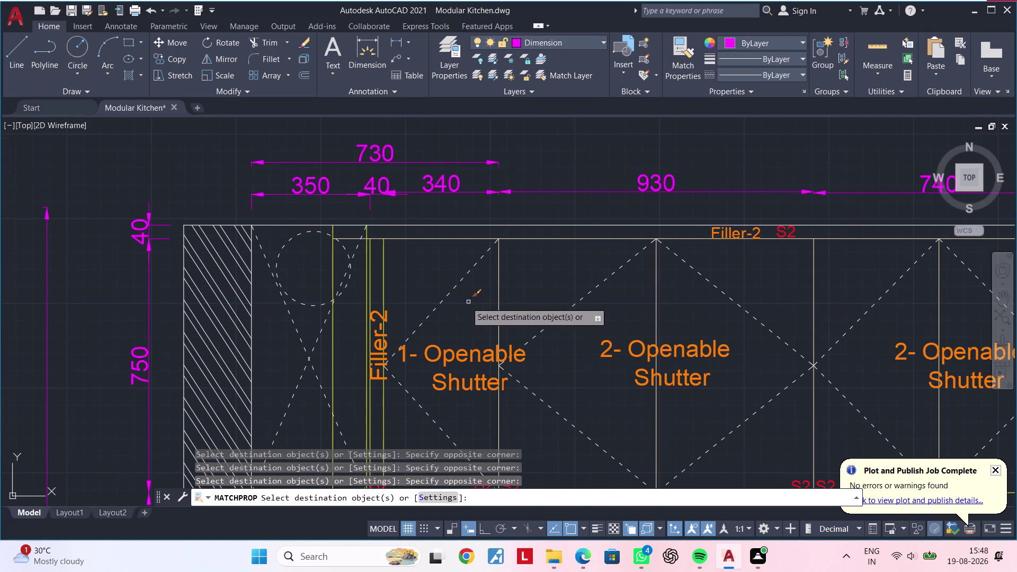
Restyle the lines beside and below the dashed corner circle.
middle_drag(473, 302, 660, 287)
scroll(up, 3)
click(561, 267)
click(513, 275)
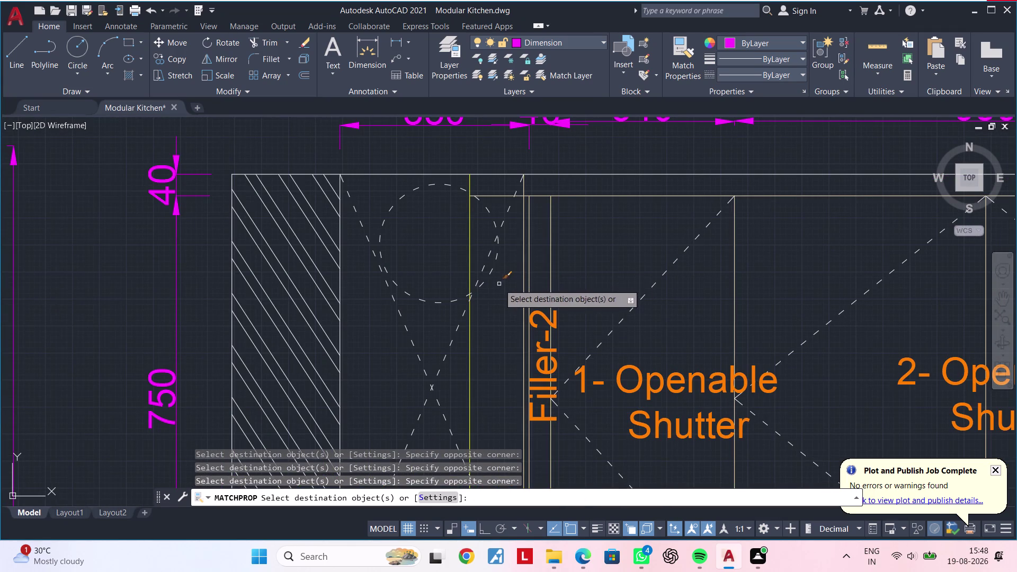
middle_drag(499, 286, 573, 274)
click(545, 314)
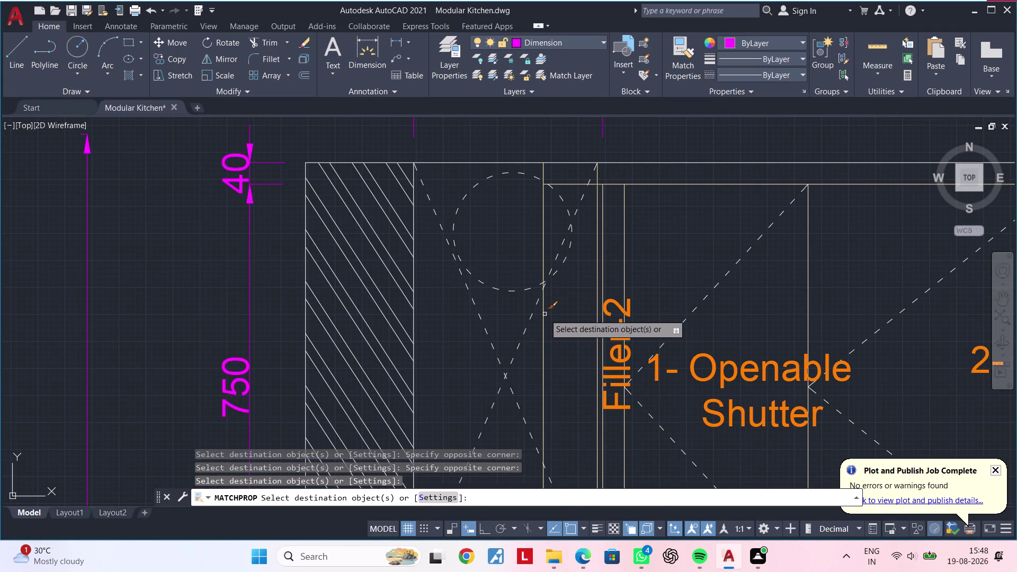
Restyle the short and horizontal lines around Filler-2.
scroll(down, 3)
middle_drag(559, 326, 567, 185)
scroll(up, 3)
click(550, 279)
click(530, 240)
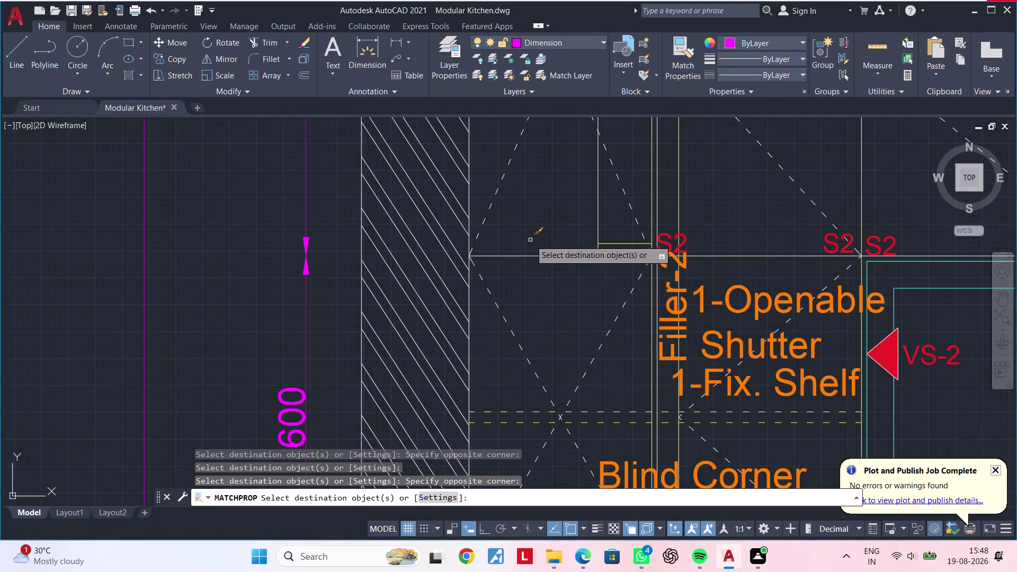
click(615, 239)
click(612, 246)
Restyle the base lines above the profile Light strip.
middle_drag(600, 254, 565, 254)
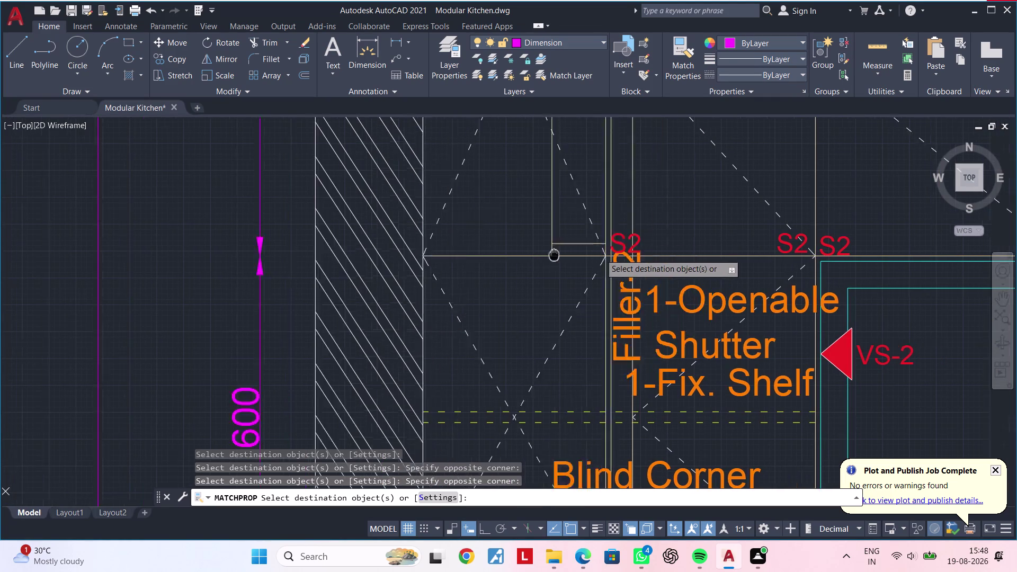
middle_drag(565, 253, 446, 253)
scroll(down, 3)
scroll(down, 3)
middle_drag(812, 286, 749, 220)
middle_drag(747, 215, 745, 209)
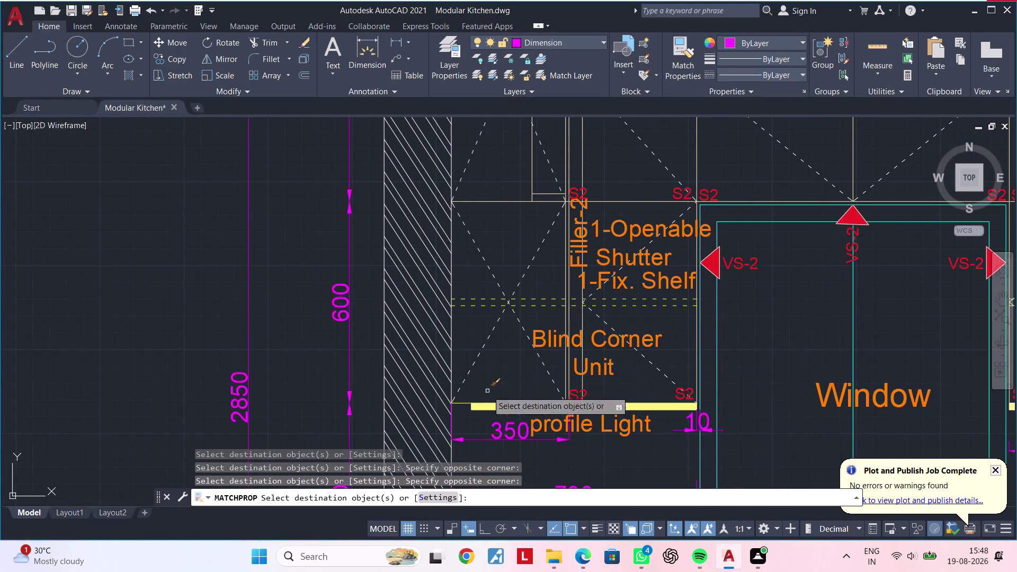
scroll(up, 3)
click(457, 362)
click(443, 339)
Restyle the lines above the Utility Door.
scroll(down, 3)
middle_drag(789, 352, 413, 330)
scroll(down, 3)
middle_drag(629, 337, 397, 341)
middle_drag(648, 259, 569, 278)
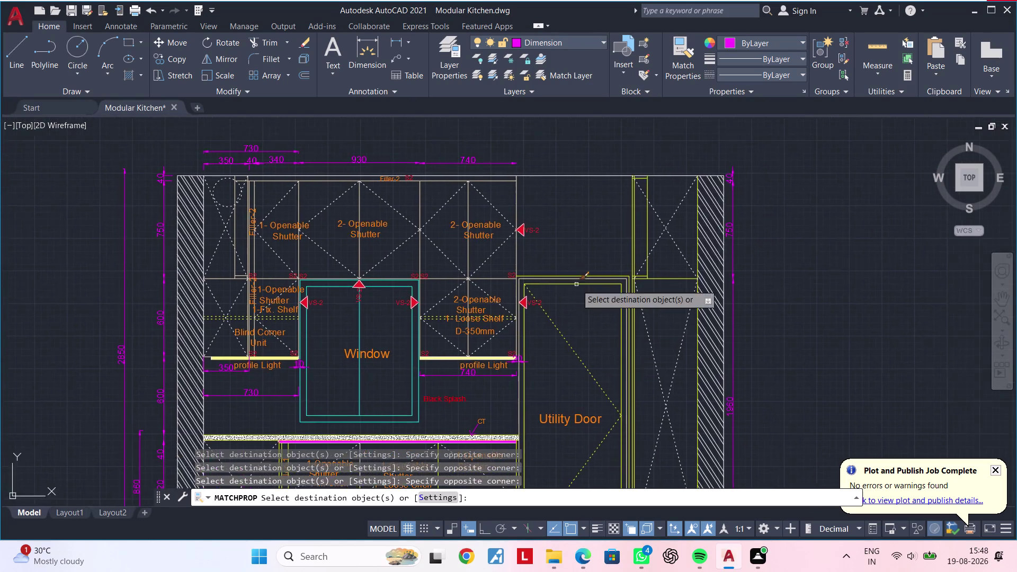
scroll(up, 3)
drag(600, 181, 590, 210)
click(557, 276)
Restyle the horizontal and inner lines of the tall unit by the wall.
scroll(down, 3)
middle_drag(572, 291, 460, 381)
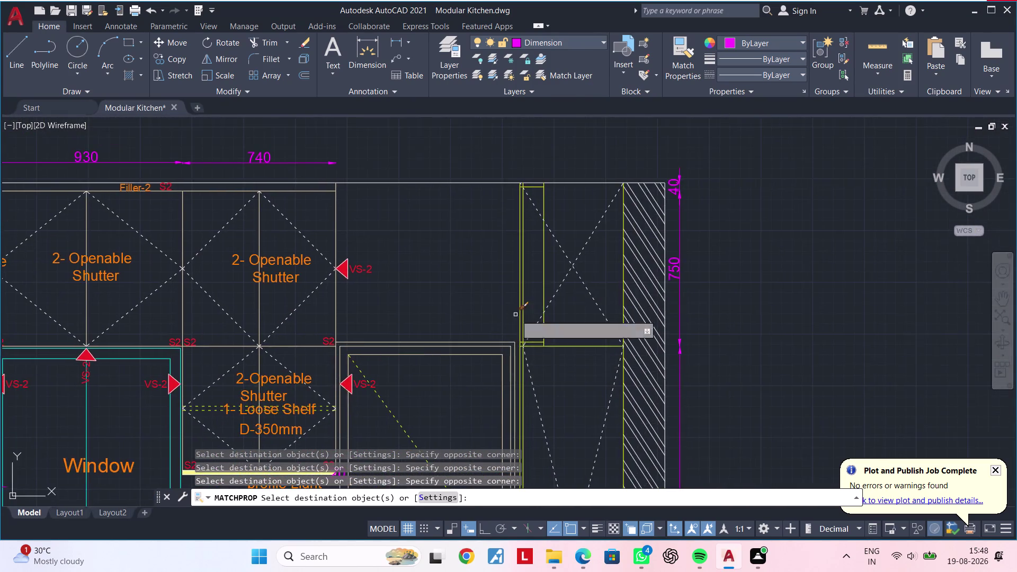
scroll(up, 3)
drag(572, 243, 566, 245)
click(467, 268)
scroll(down, 3)
scroll(up, 3)
middle_drag(484, 257, 493, 216)
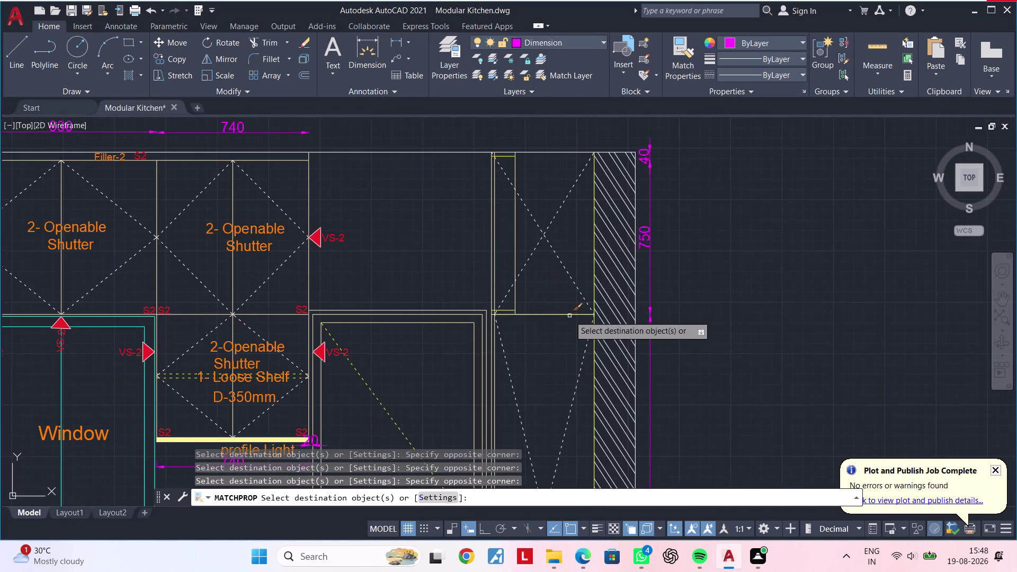
scroll(up, 3)
drag(550, 287, 530, 341)
click(515, 351)
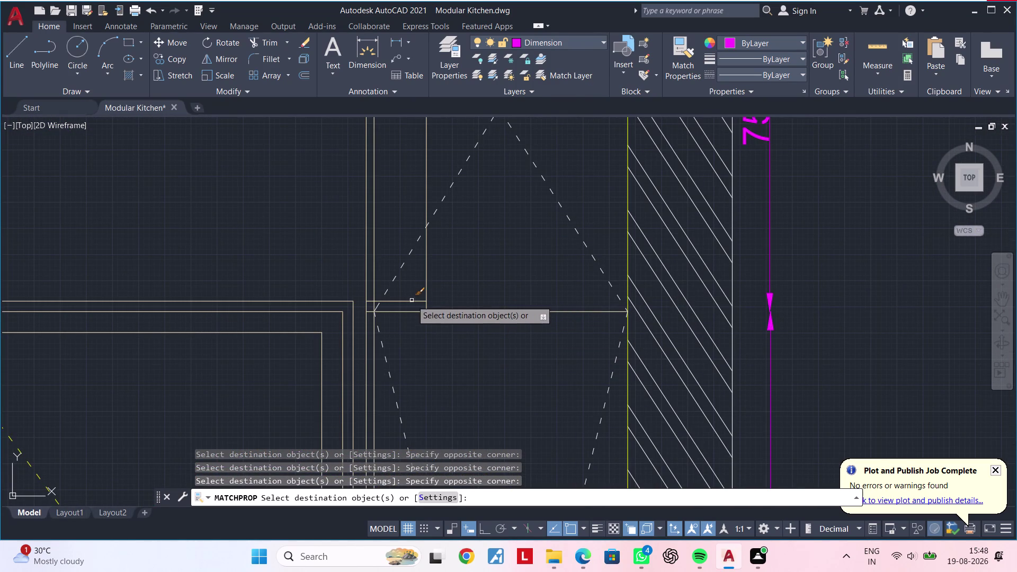
Pick and window-select more kitchen elevation lines to receive the properties.
click(411, 300)
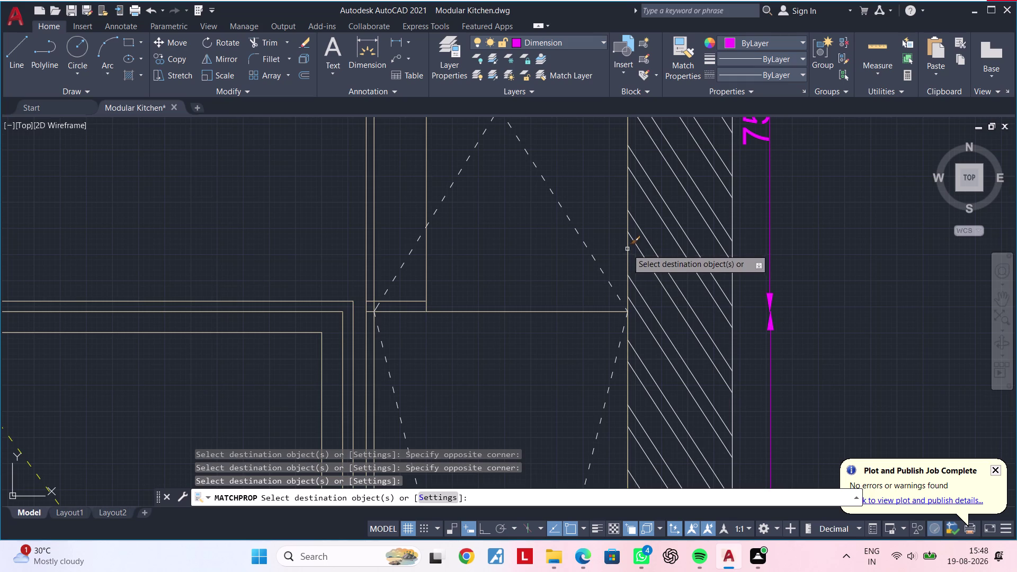
click(628, 248)
scroll(down, 3)
middle_drag(561, 353, 611, 215)
scroll(down, 3)
middle_drag(612, 377, 685, 244)
middle_drag(583, 330, 629, 263)
scroll(up, 3)
middle_drag(476, 328, 539, 308)
drag(540, 307, 528, 309)
click(496, 310)
Window-select further lines across the kitchen elevation for matching.
middle_drag(491, 310, 700, 293)
middle_drag(356, 265, 425, 277)
scroll(up, 3)
drag(412, 267, 322, 276)
drag(222, 275, 228, 275)
scroll(down, 3)
middle_drag(515, 337, 510, 278)
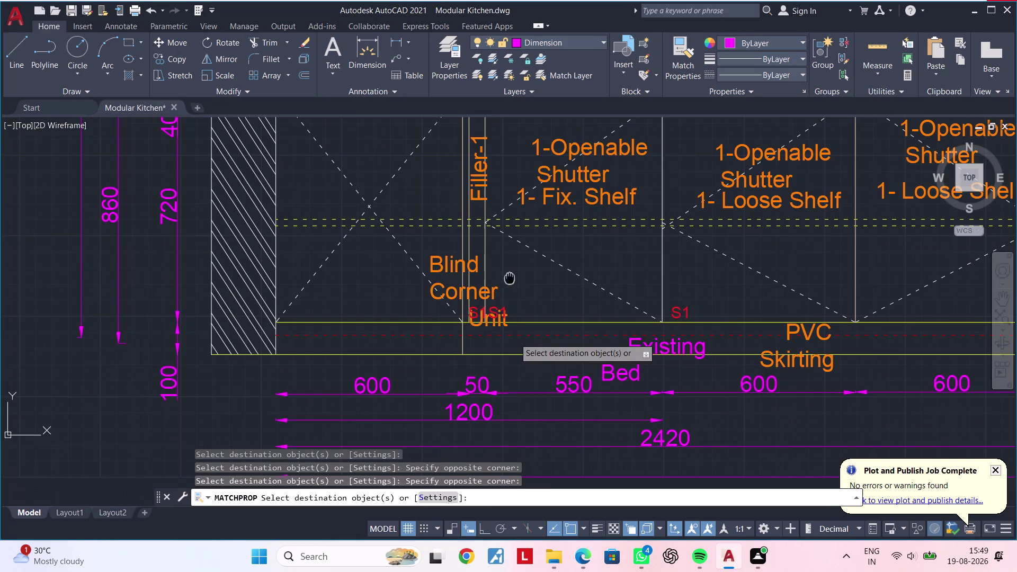
Match properties onto the Blind Corner Unit base lines and the line beside VS-1.
middle_drag(510, 278, 509, 277)
scroll(up, 3)
click(550, 301)
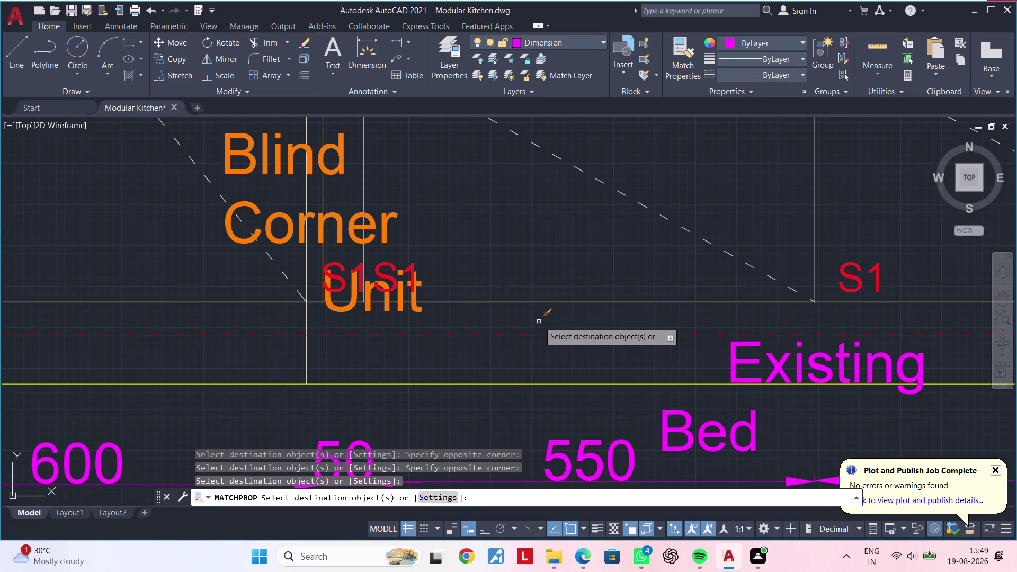
click(525, 383)
scroll(down, 3)
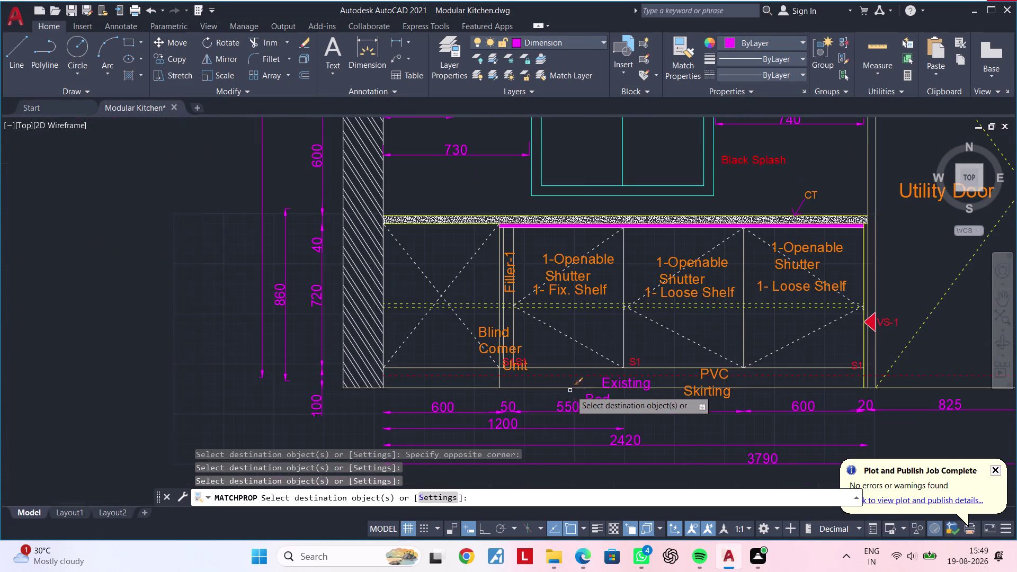
middle_drag(597, 393, 408, 383)
scroll(up, 3)
scroll(up, 3)
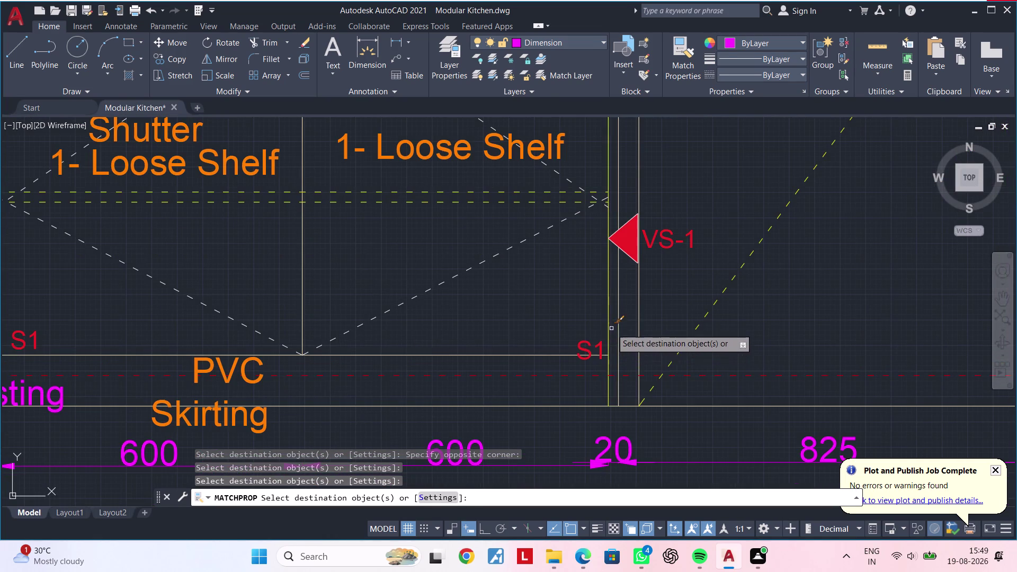
click(608, 324)
Match properties onto the utility door base line and the 500 bay base line.
scroll(down, 3)
middle_drag(657, 343, 493, 347)
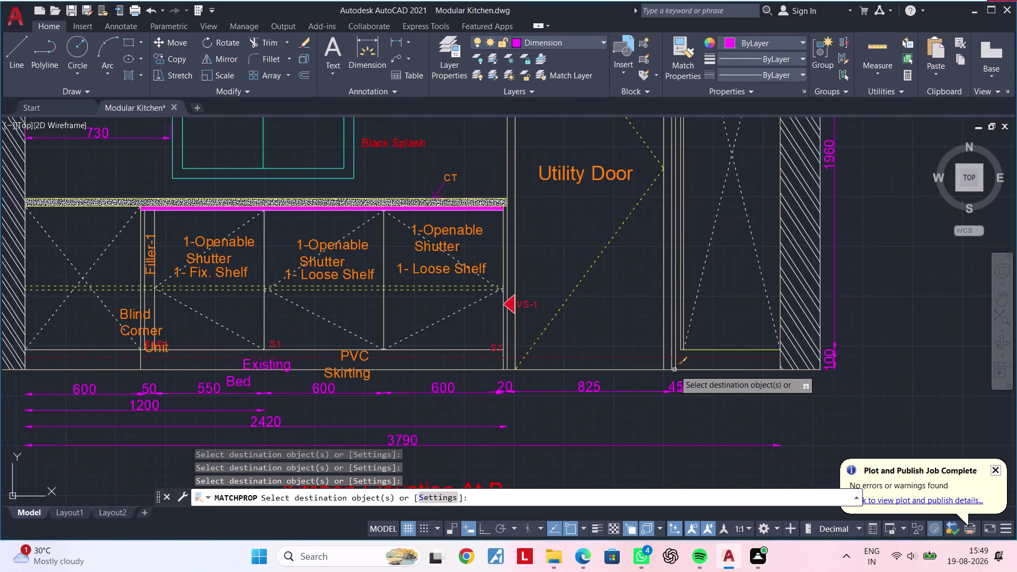
scroll(up, 3)
click(718, 326)
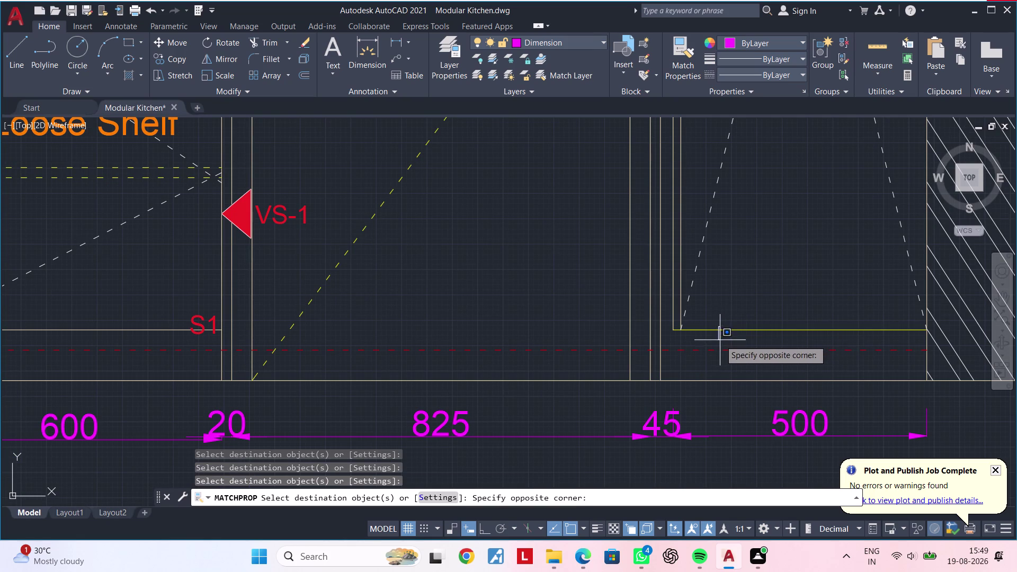
click(720, 340)
click(712, 333)
click(711, 329)
scroll(down, 3)
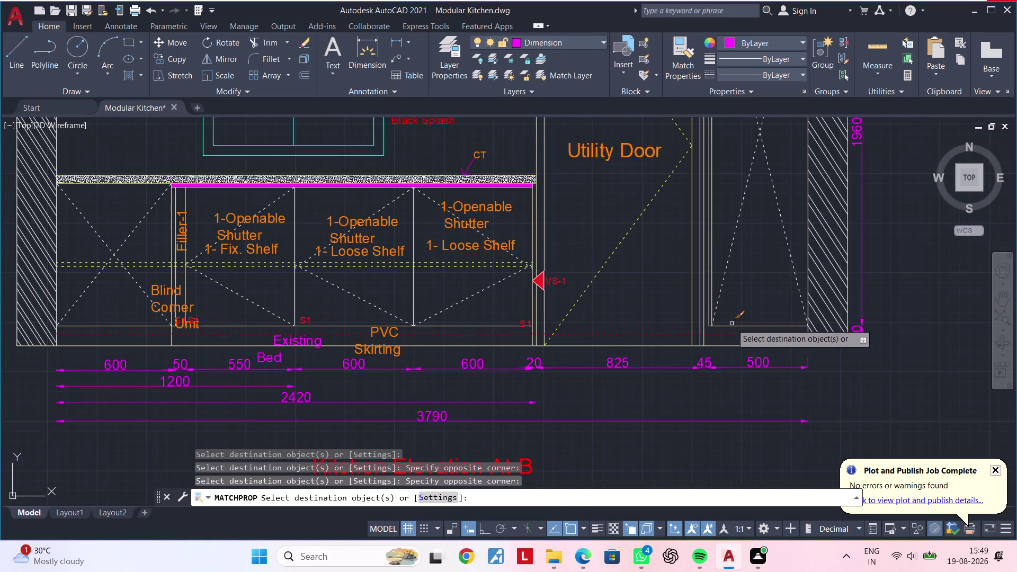
middle_drag(726, 321, 607, 313)
scroll(down, 3)
middle_drag(572, 350, 683, 264)
scroll(down, 3)
middle_drag(648, 329, 693, 209)
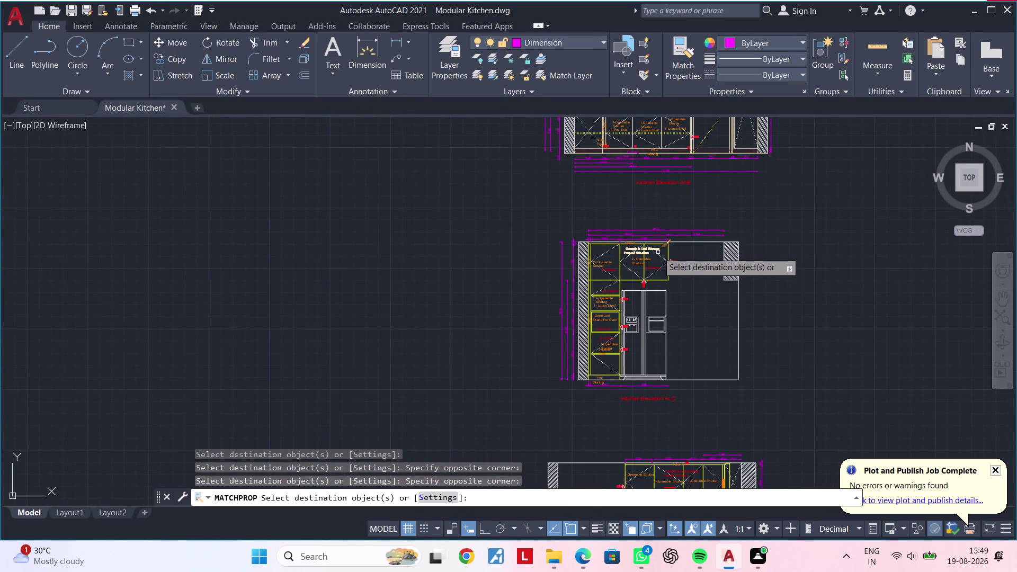
Match properties onto the first loft storage lines of Elevation At-D.
scroll(up, 3)
scroll(up, 3)
click(634, 233)
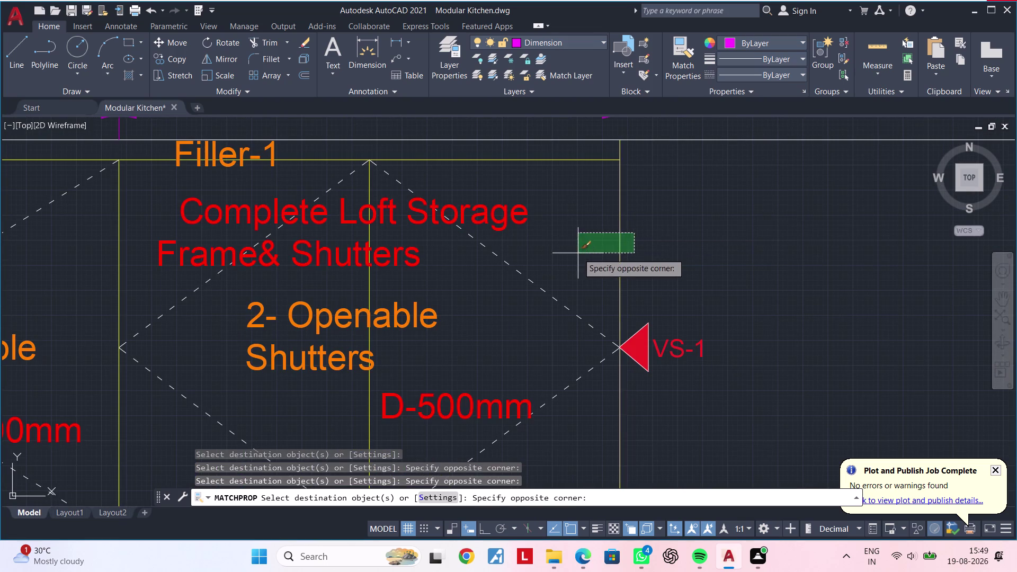
click(577, 253)
middle_drag(598, 219, 593, 342)
click(593, 278)
click(549, 296)
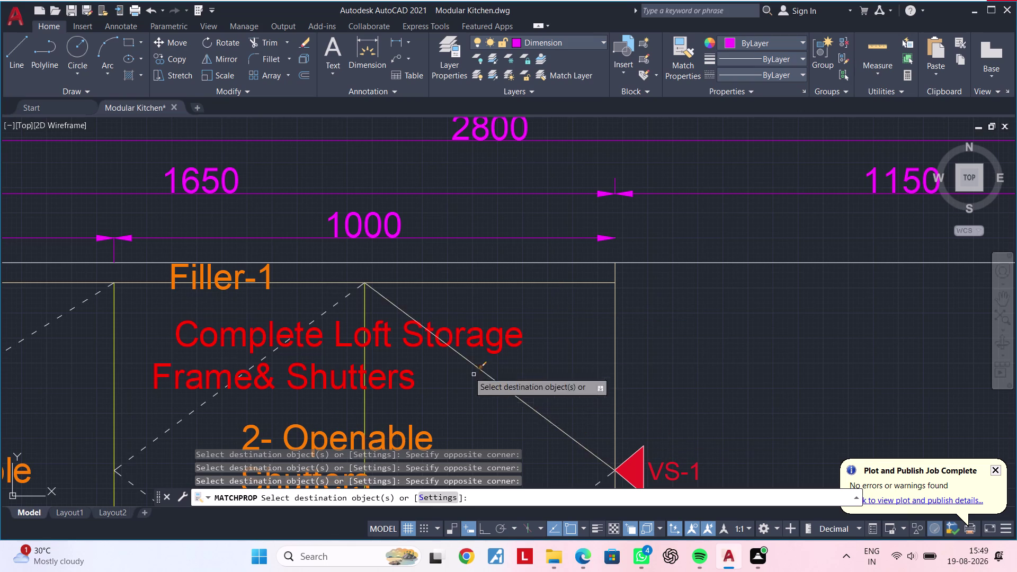
Match properties onto the loft top line, the Filler-1 line and the wall edge line.
scroll(up, 3)
middle_drag(376, 299, 574, 260)
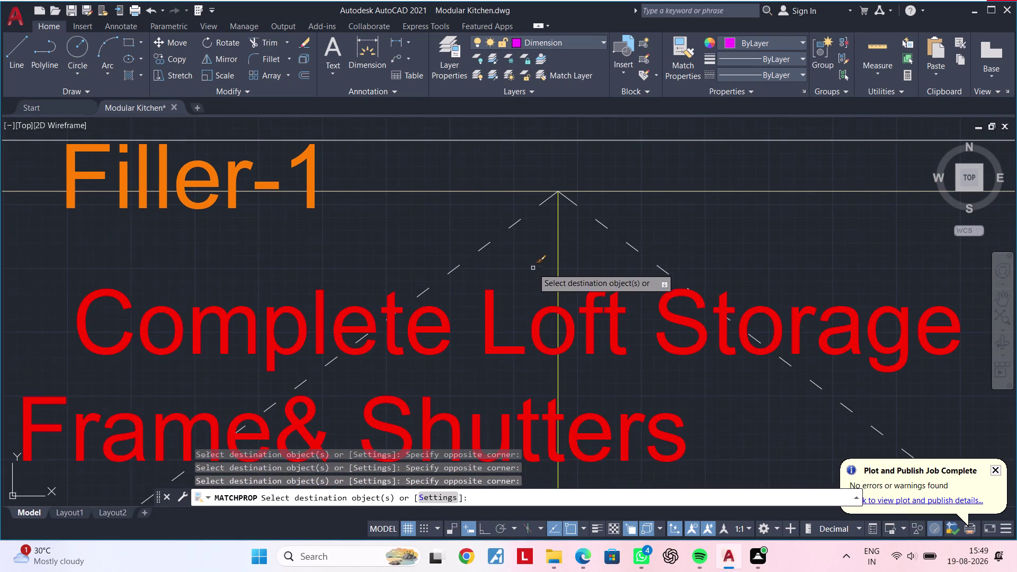
click(559, 259)
scroll(down, 3)
middle_drag(535, 265, 758, 201)
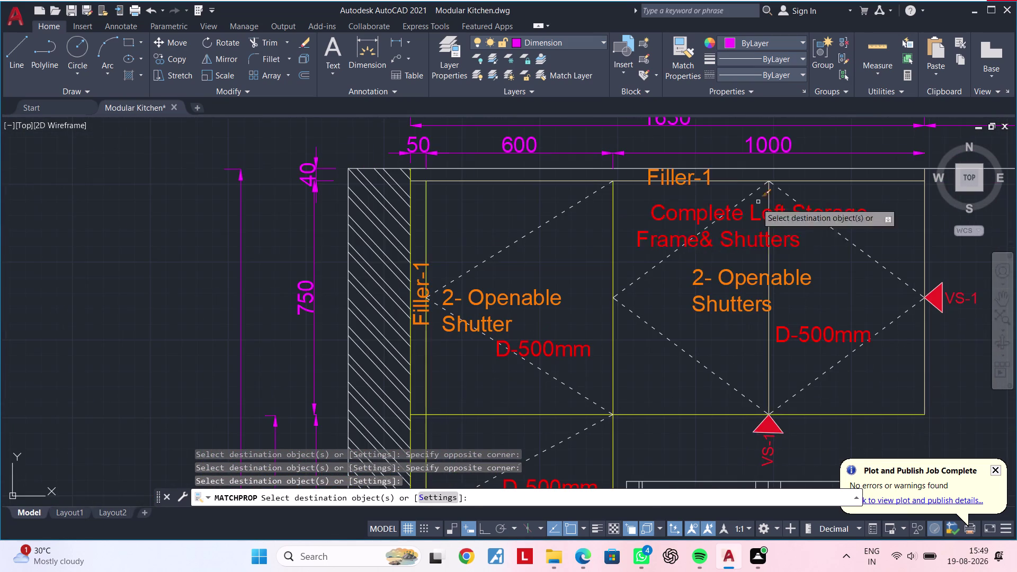
scroll(up, 3)
scroll(up, 3)
drag(595, 255, 555, 270)
double_click(500, 274)
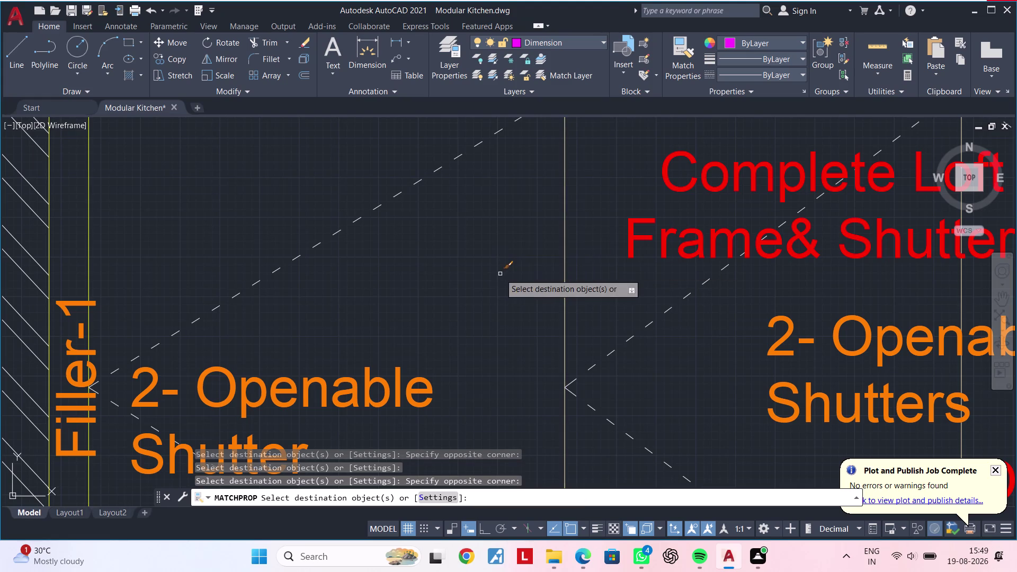
scroll(down, 3)
middle_drag(519, 259, 701, 184)
scroll(up, 3)
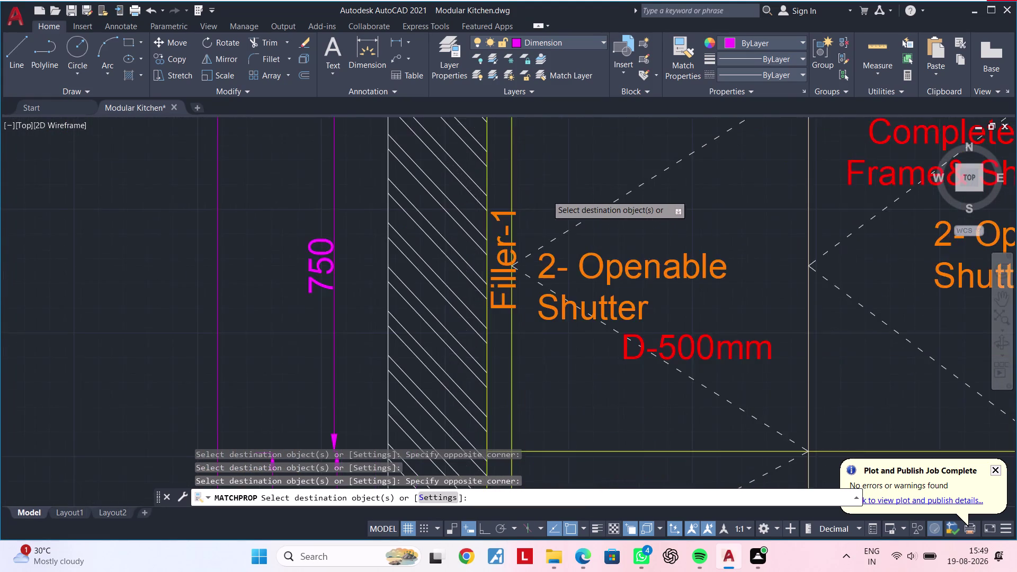
scroll(up, 3)
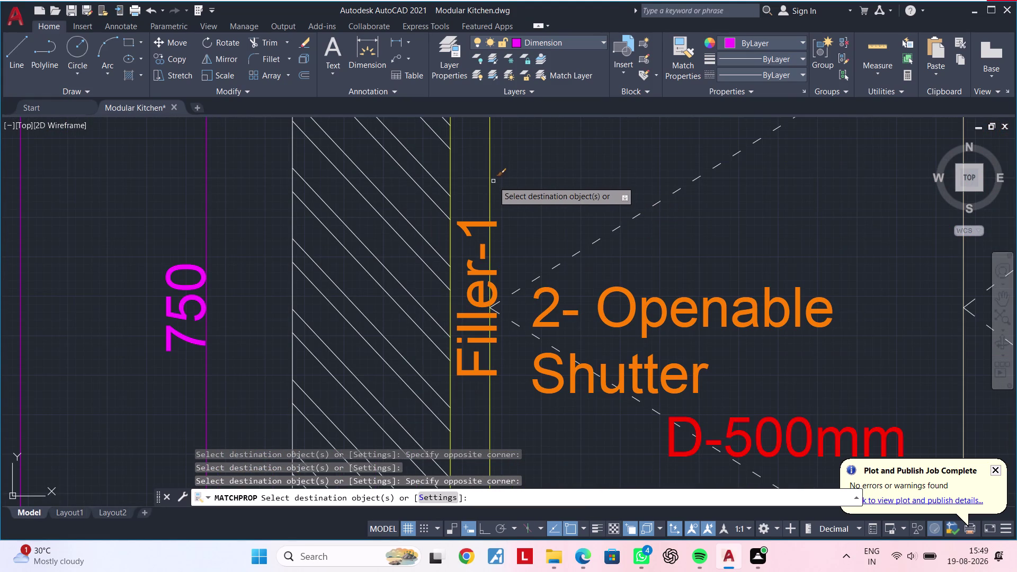
click(490, 181)
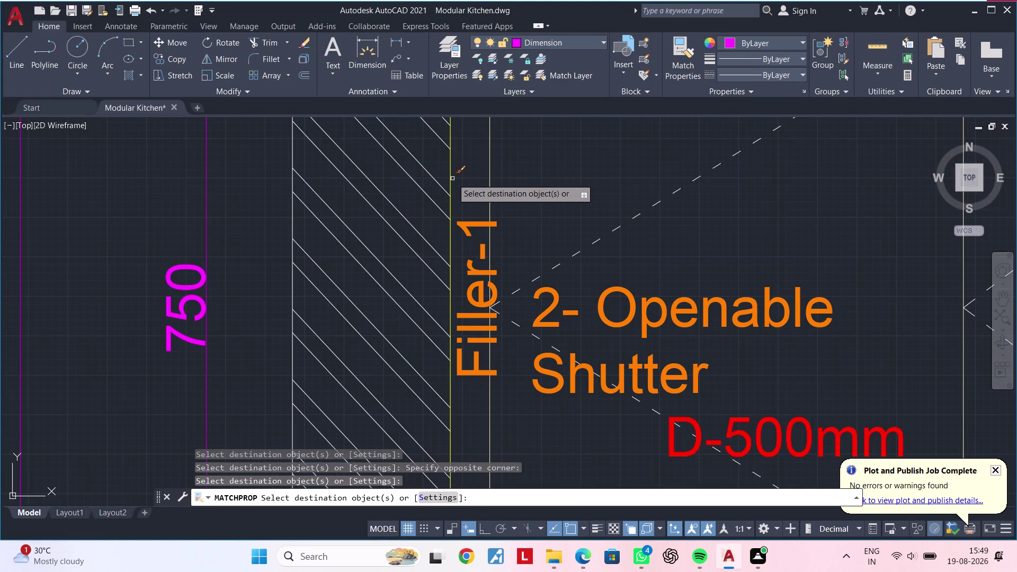
click(451, 179)
Match properties onto the shelf divider line and the 1-Openable Shutter unit top line.
scroll(down, 3)
middle_drag(584, 202, 537, 148)
middle_drag(545, 296, 525, 225)
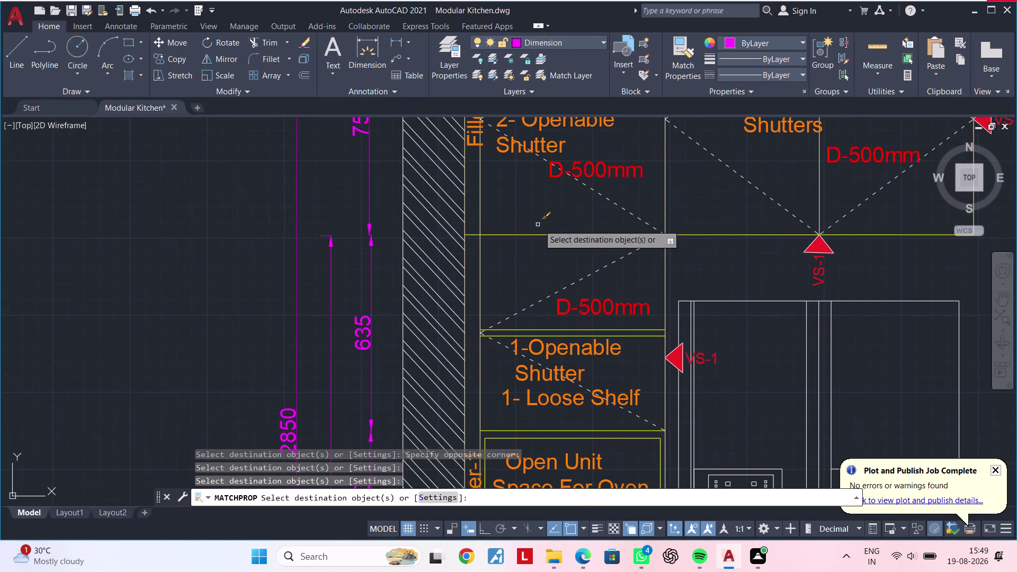
drag(539, 218, 537, 228)
click(518, 263)
middle_drag(519, 264, 464, 218)
scroll(up, 3)
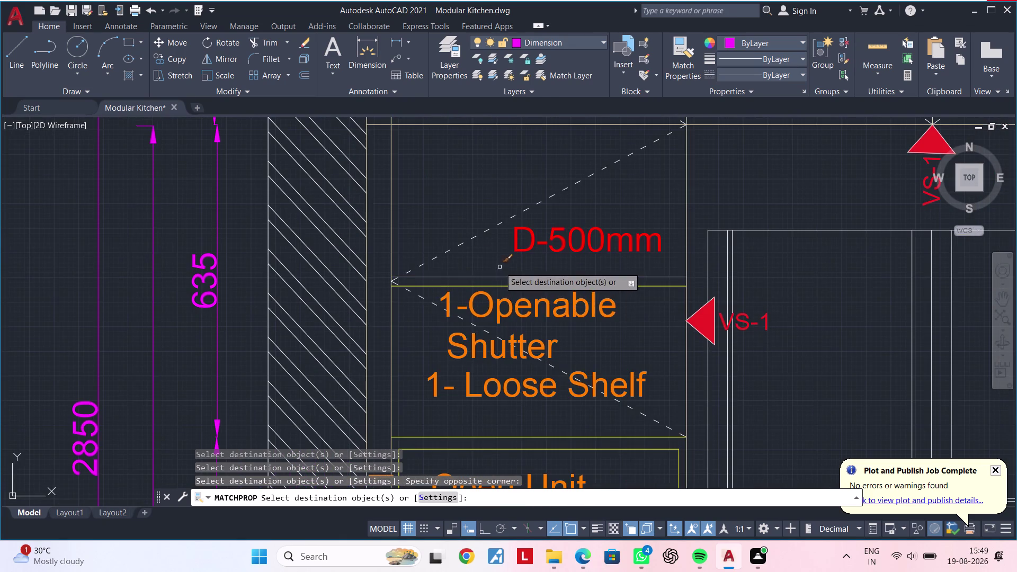
scroll(up, 3)
middle_drag(663, 292, 549, 293)
drag(559, 239, 558, 249)
click(536, 310)
scroll(down, 3)
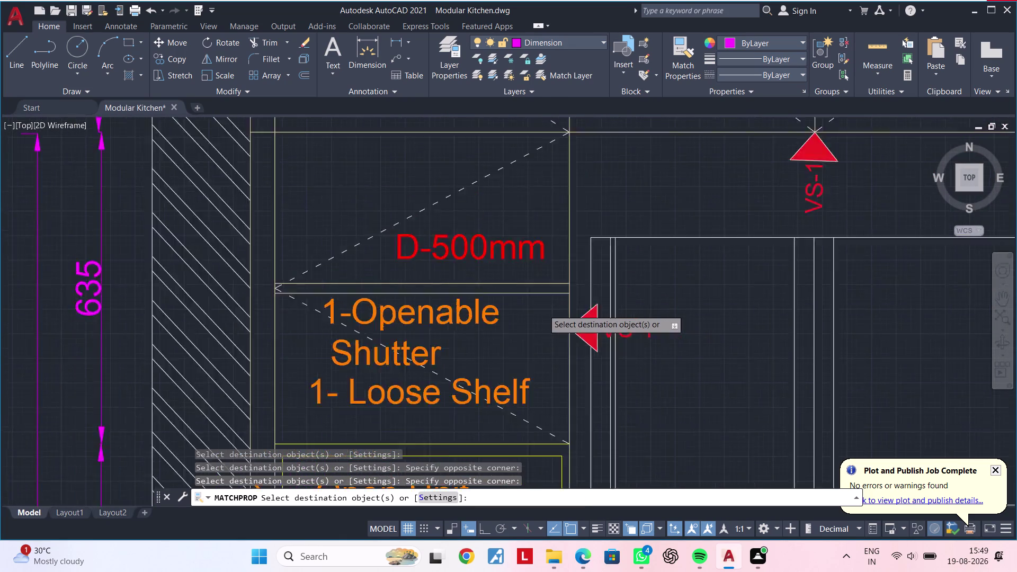
scroll(down, 3)
middle_drag(543, 309, 543, 182)
scroll(up, 3)
Match properties onto the lines around the Space For Oven and the loose shelf lines.
click(514, 244)
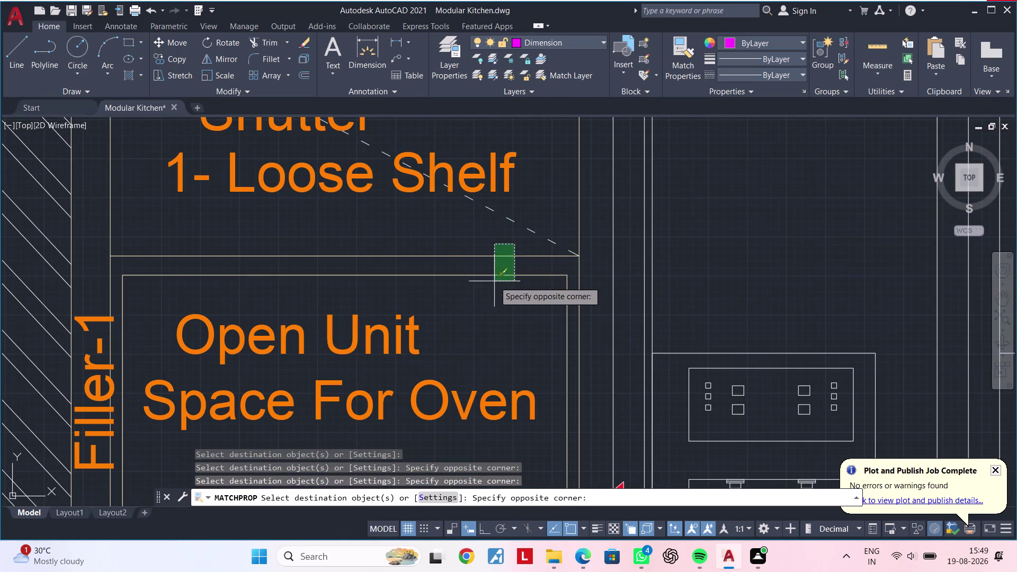
click(493, 284)
scroll(down, 3)
middle_drag(491, 281, 478, 187)
scroll(up, 3)
drag(485, 300, 485, 307)
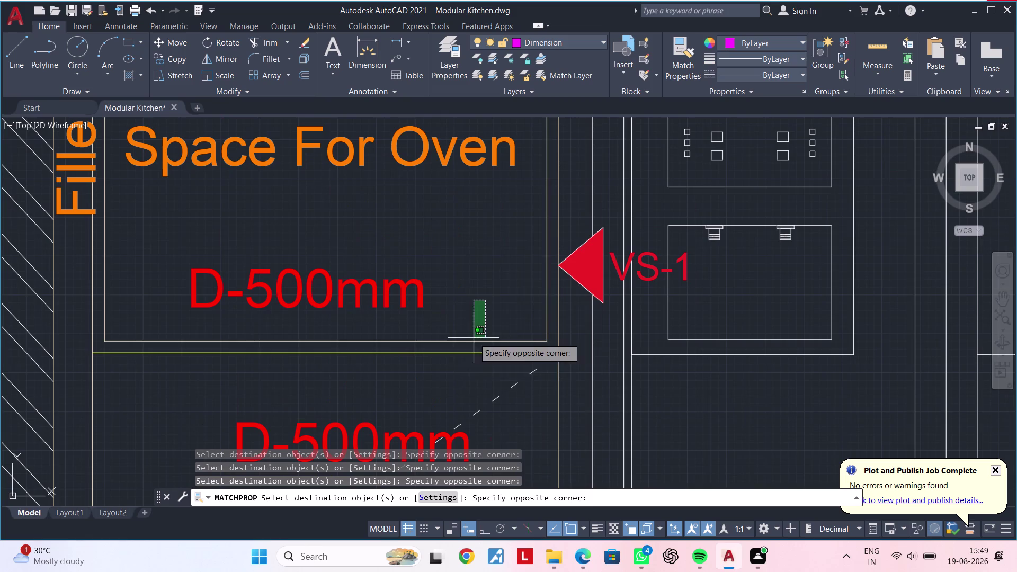
click(462, 363)
scroll(down, 3)
middle_drag(499, 313, 440, 246)
middle_drag(451, 268, 501, 191)
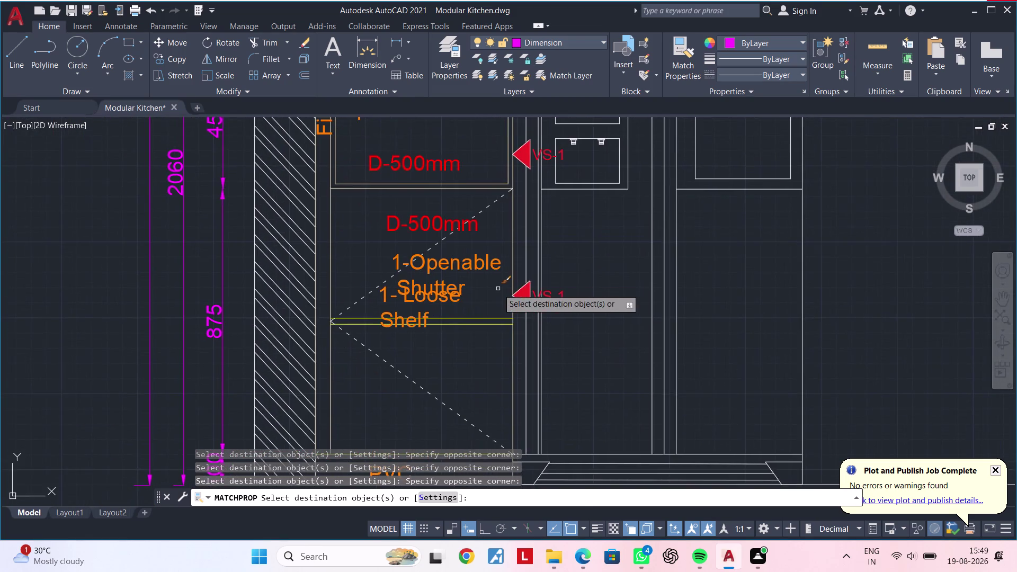
scroll(up, 3)
click(482, 308)
click(462, 349)
Match properties onto the PVC Skirting line of the tall unit.
middle_drag(460, 340, 501, 228)
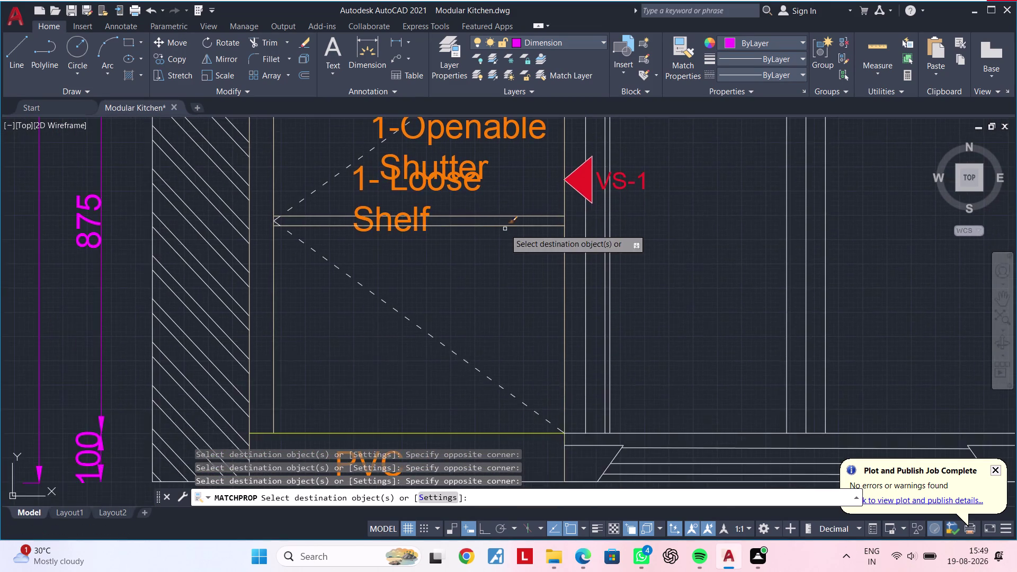
scroll(down, 3)
middle_drag(505, 250, 398, 250)
middle_drag(410, 273, 458, 220)
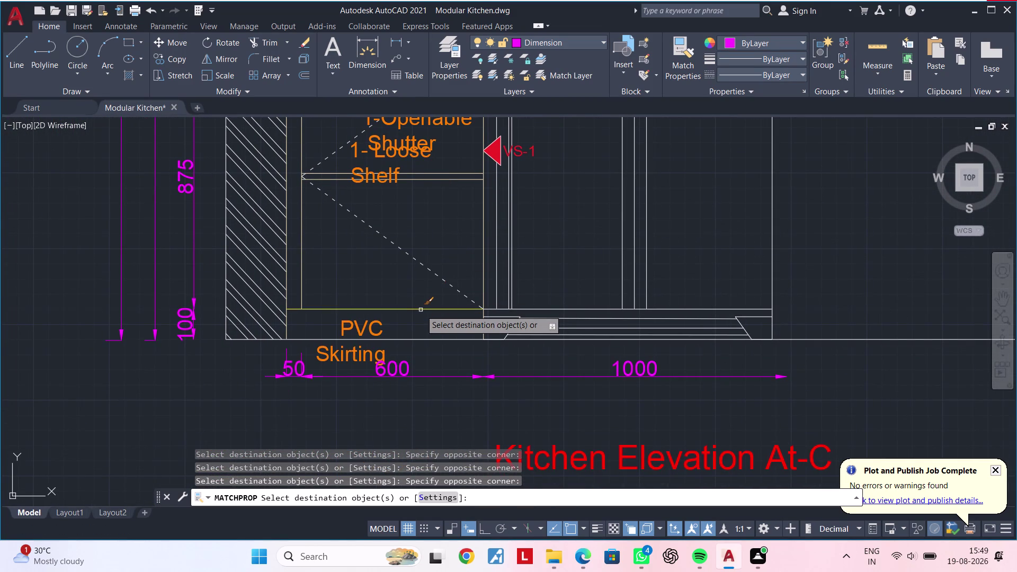
click(421, 309)
Match properties onto the loft shutter lines, a shutter divider and a Filler-2 line.
scroll(down, 3)
middle_drag(646, 270, 536, 175)
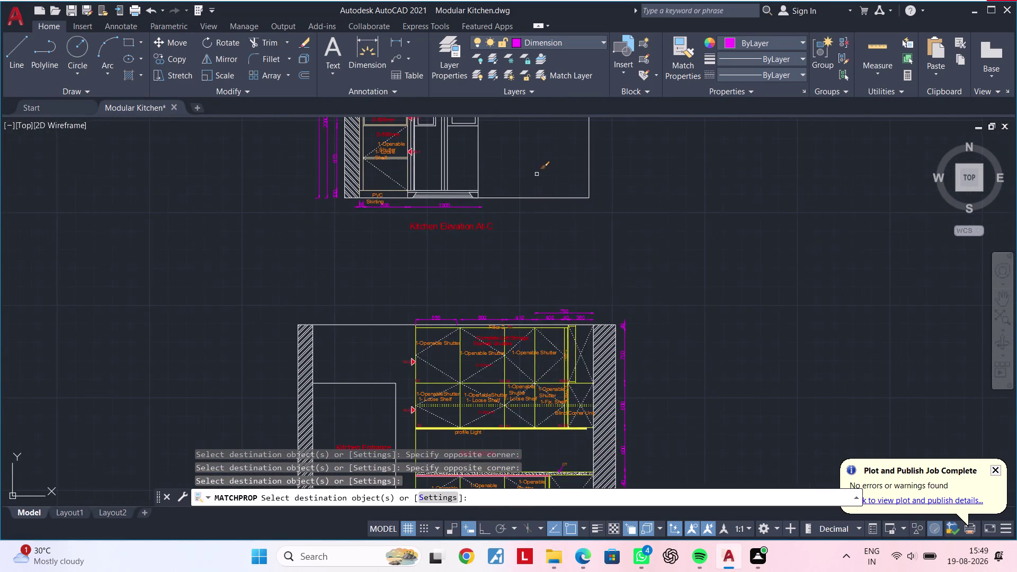
middle_drag(461, 326, 521, 216)
scroll(up, 3)
click(459, 276)
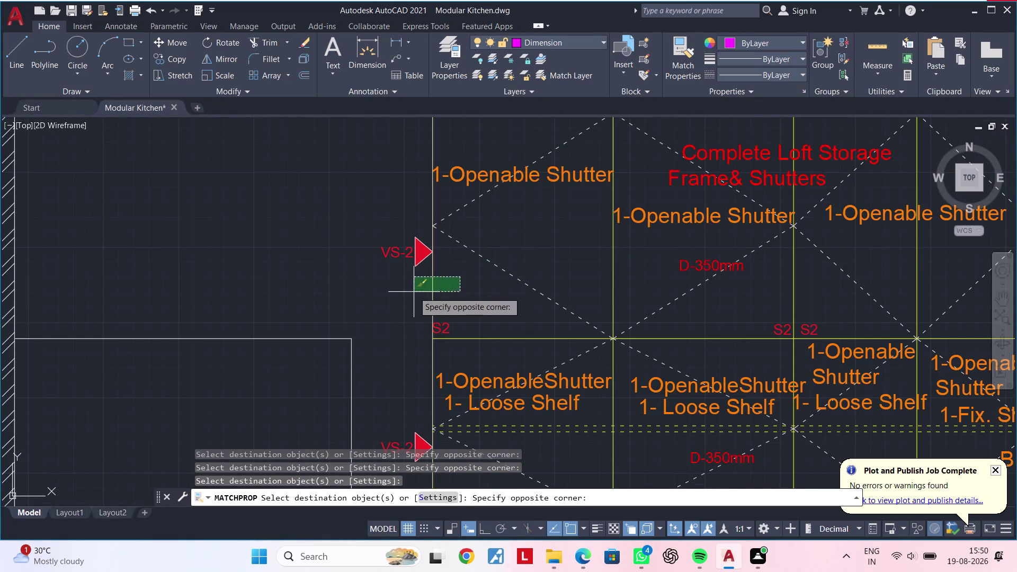
click(413, 292)
middle_drag(470, 304, 367, 305)
drag(541, 260, 528, 265)
click(477, 269)
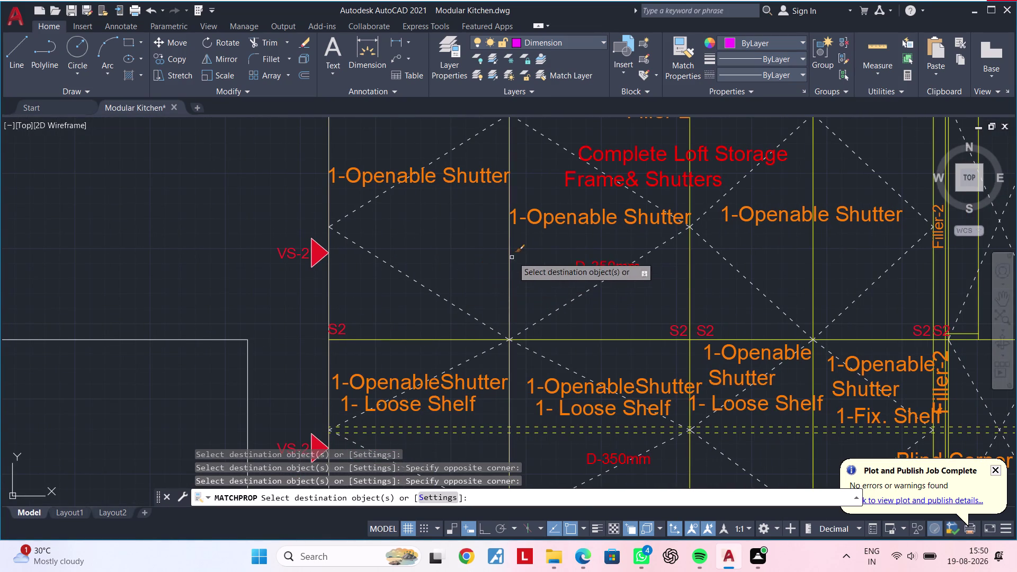
middle_drag(523, 251, 386, 261)
scroll(up, 3)
drag(570, 275, 531, 289)
click(498, 289)
scroll(down, 3)
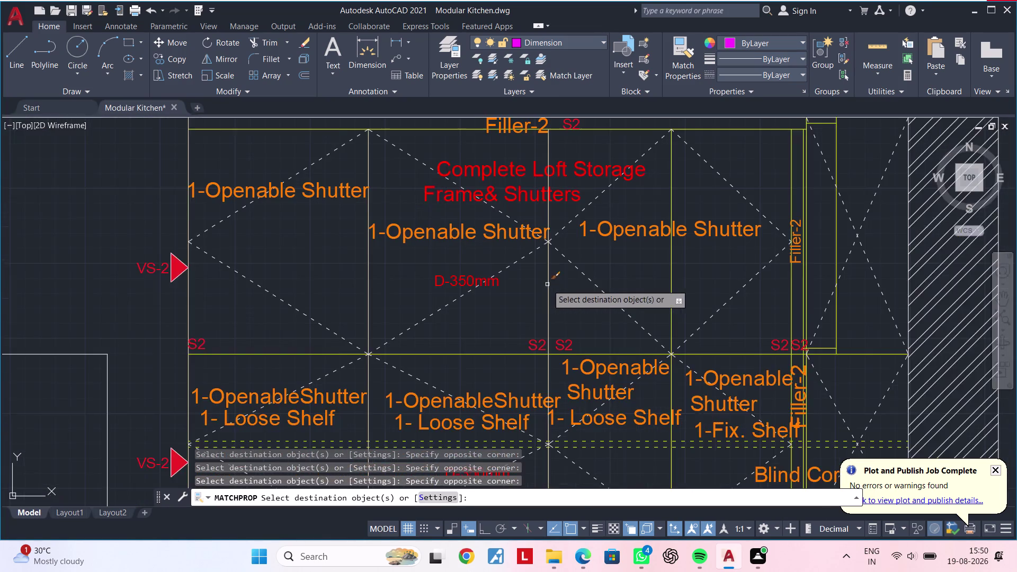
middle_drag(538, 289, 442, 301)
scroll(up, 3)
drag(605, 282, 588, 286)
click(506, 287)
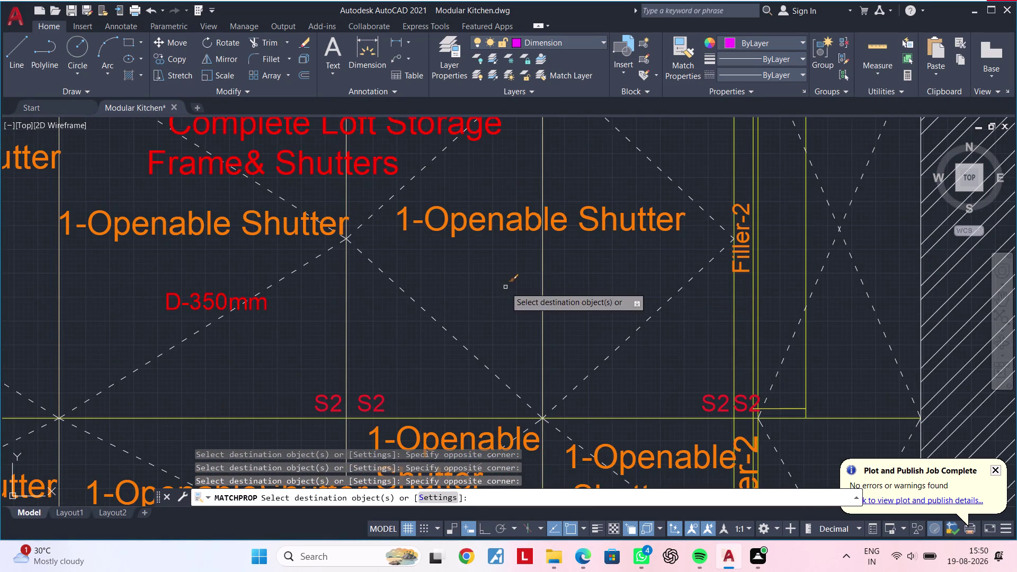
Match properties onto the filler edge, cabinet, Filler-2 strip and shutter lines.
middle_drag(649, 267, 527, 283)
scroll(up, 3)
drag(694, 300, 689, 301)
click(561, 314)
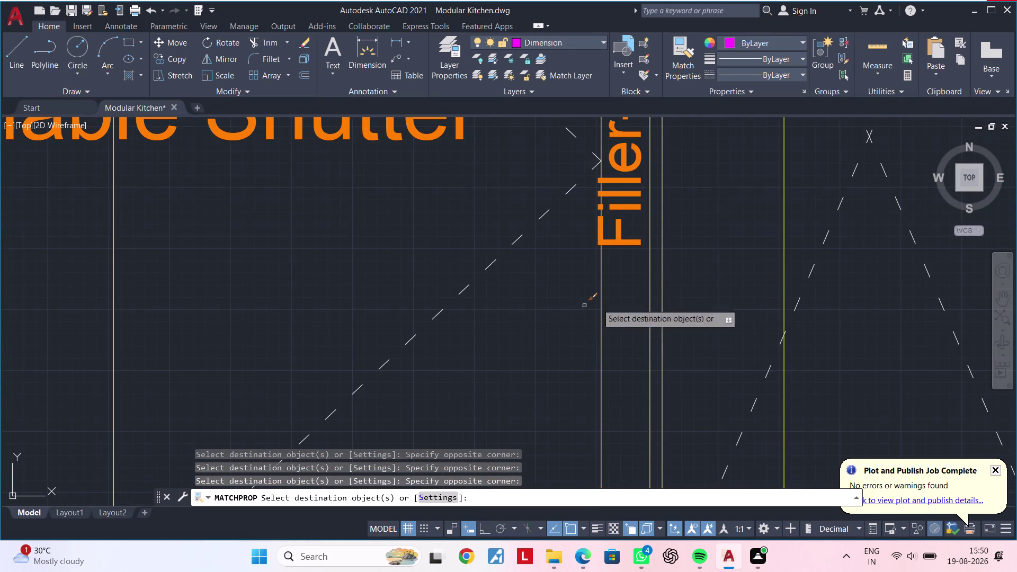
scroll(down, 3)
middle_drag(670, 295, 568, 293)
scroll(up, 3)
drag(661, 235, 636, 242)
click(607, 245)
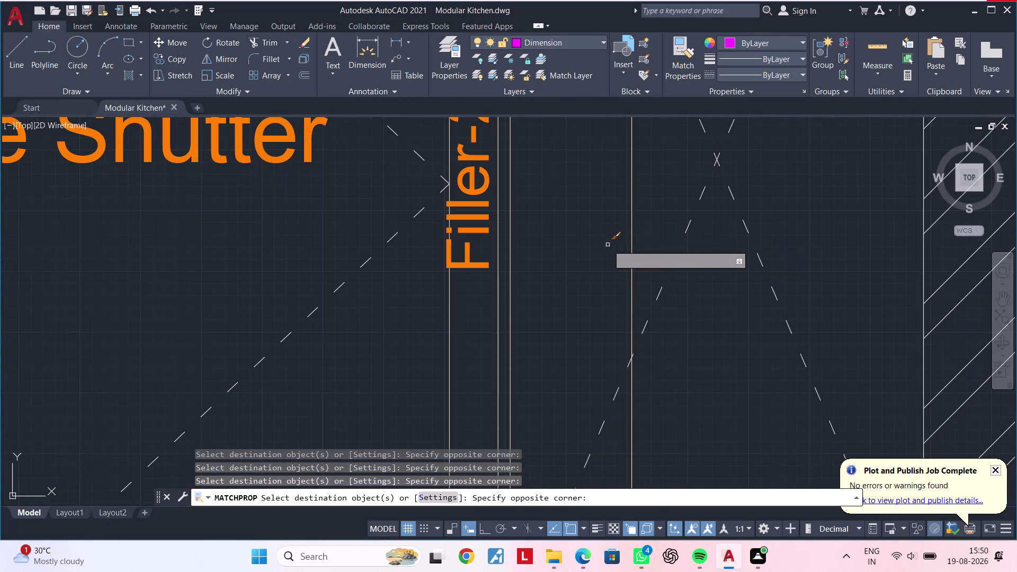
scroll(down, 3)
middle_drag(607, 245, 673, 179)
scroll(up, 3)
drag(713, 240, 704, 254)
click(674, 283)
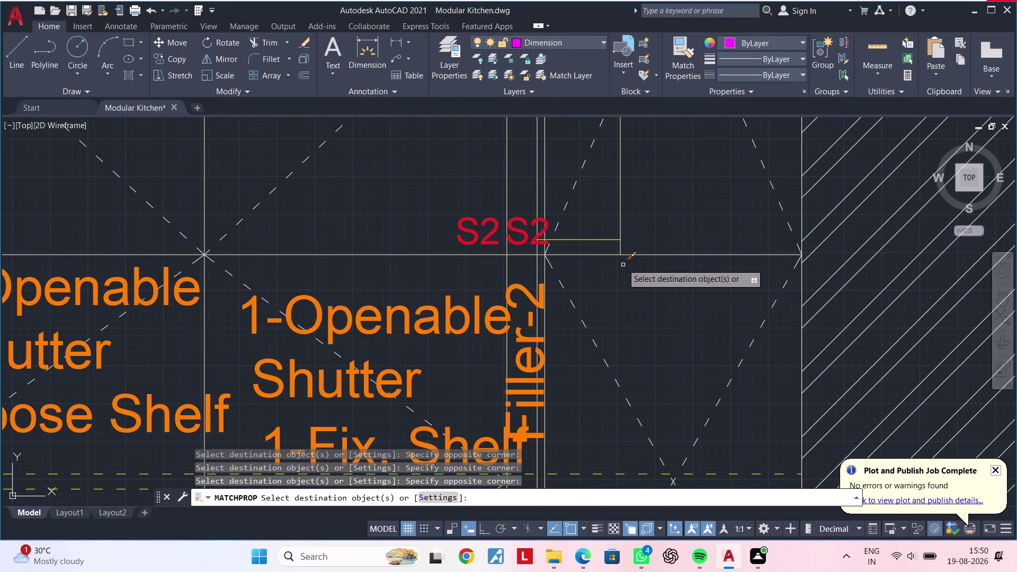
click(608, 239)
Match properties onto the countertop edge lines near the CT label.
scroll(down, 3)
middle_drag(597, 269, 718, 223)
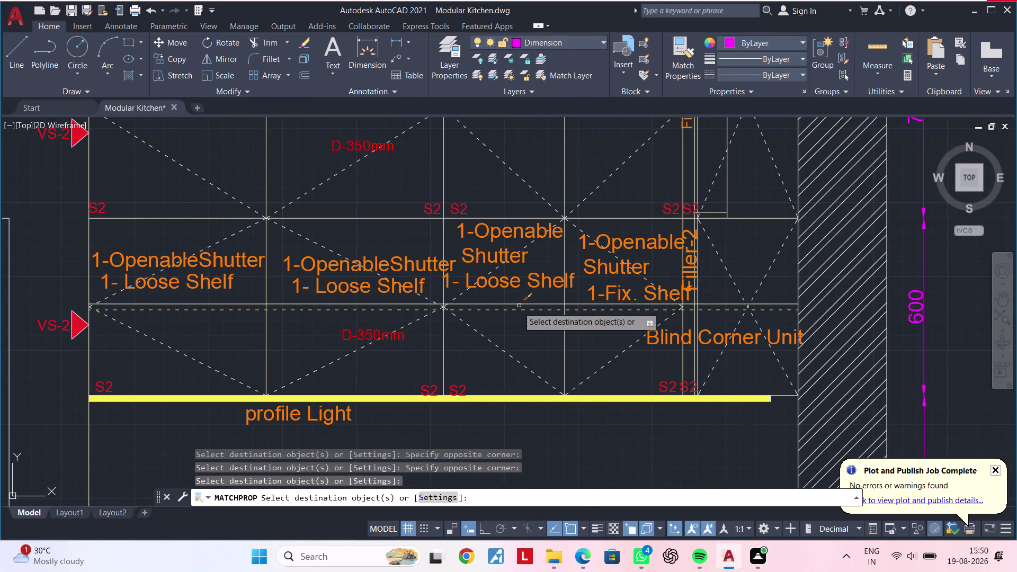
middle_drag(511, 311, 694, 242)
middle_drag(394, 329, 488, 181)
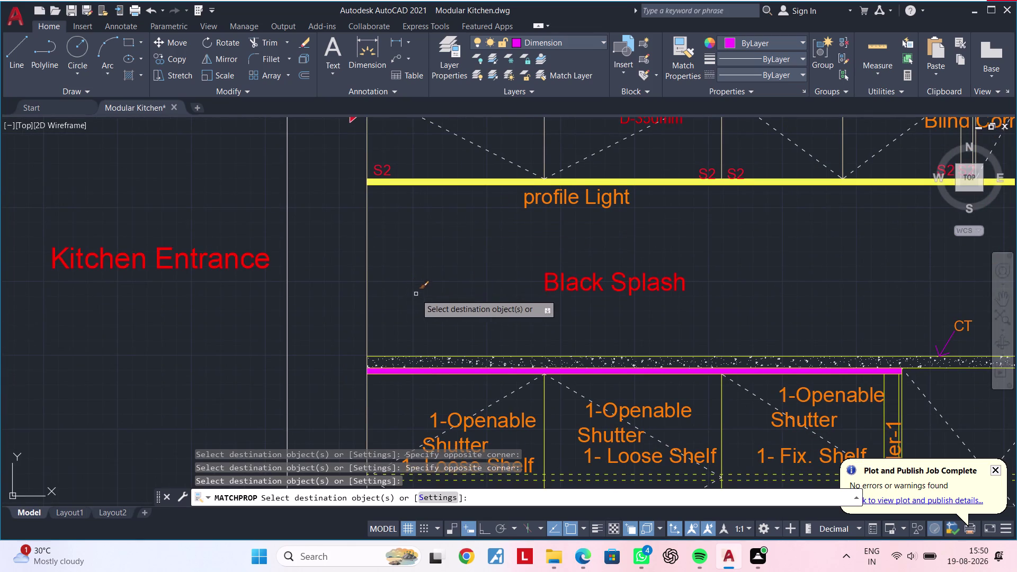
middle_drag(436, 266, 441, 239)
middle_drag(614, 293, 344, 235)
scroll(up, 3)
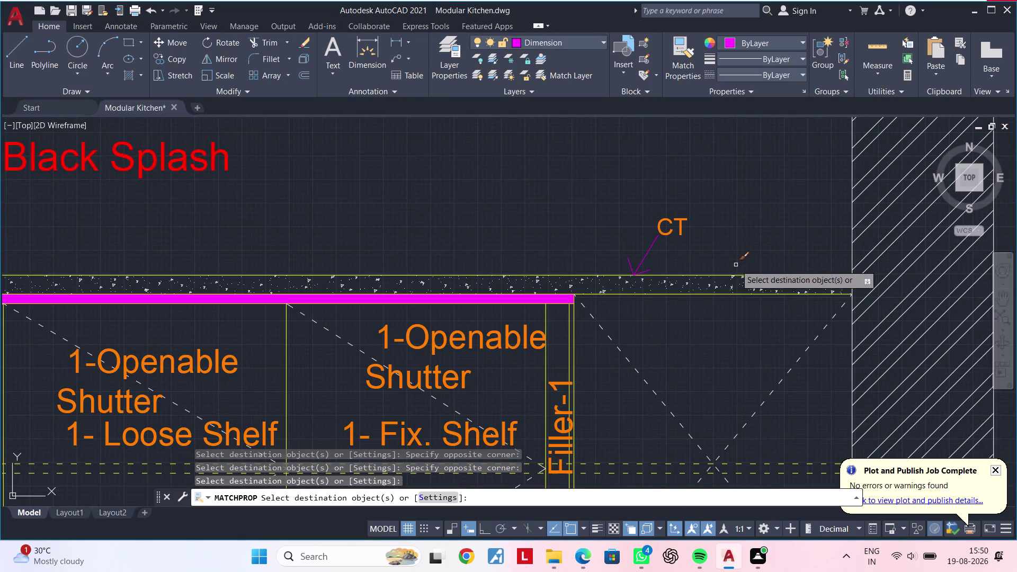
click(722, 272)
click(716, 276)
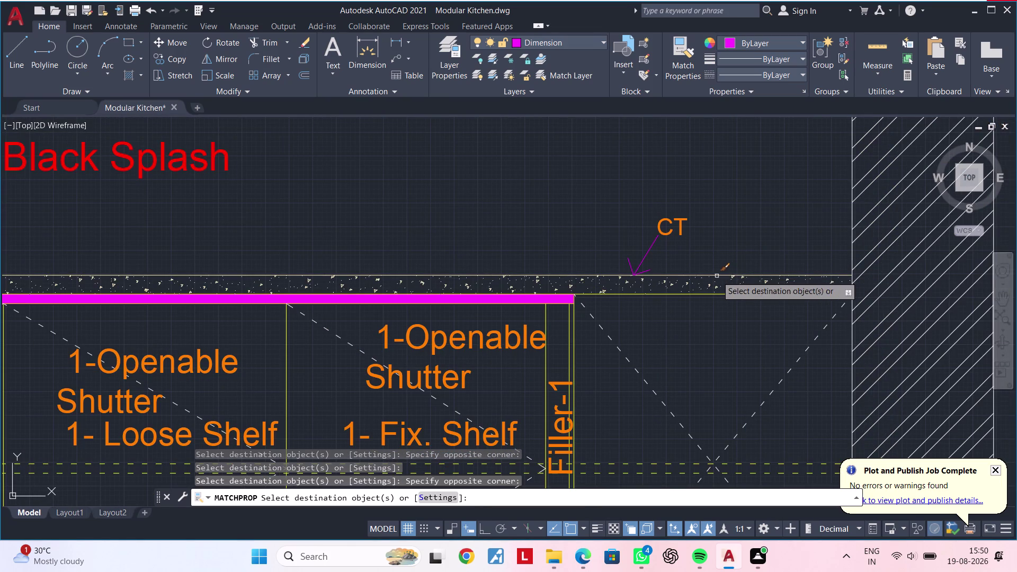
click(705, 295)
Match properties onto the Filler-1 lines, lower shutter divisions and cabinet lines near VS-2.
middle_drag(691, 325, 722, 291)
scroll(up, 3)
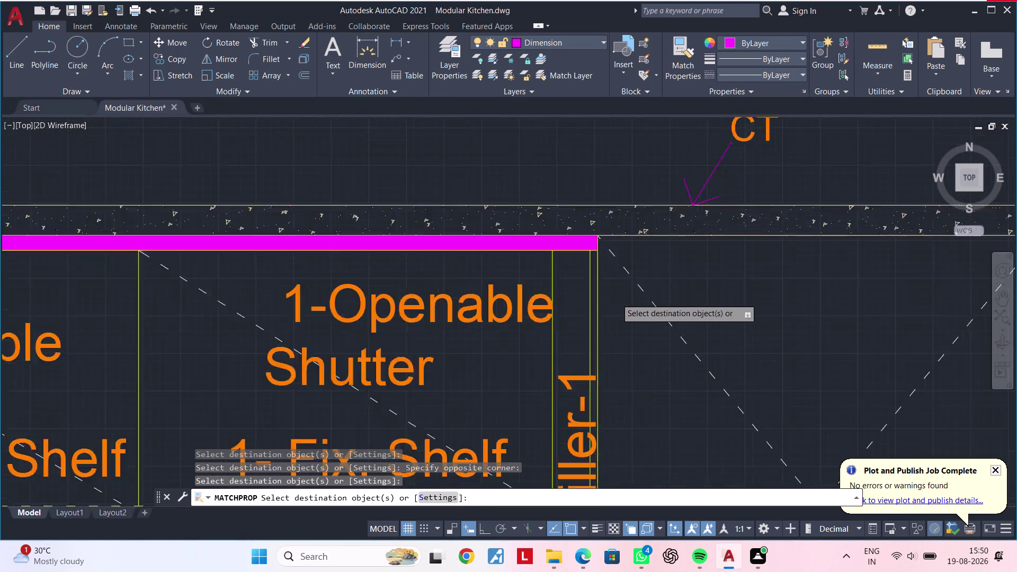
click(592, 332)
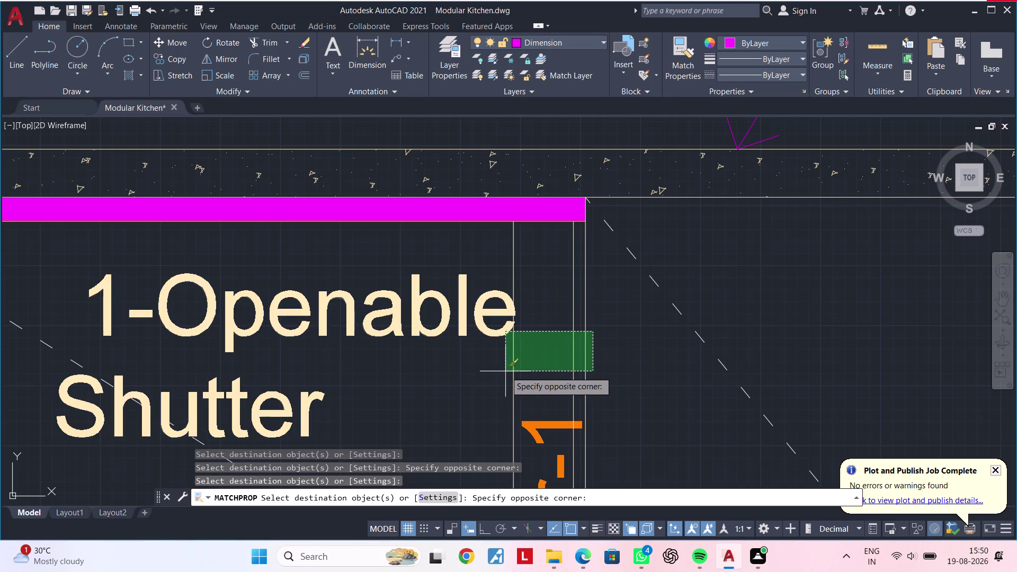
click(549, 370)
middle_drag(559, 352, 643, 309)
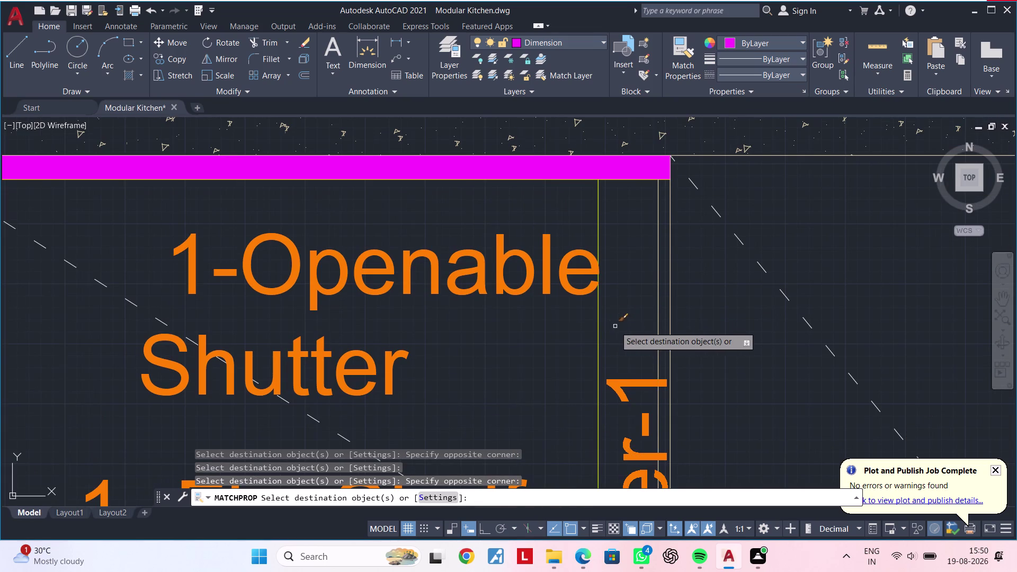
drag(615, 327, 609, 331)
click(577, 335)
scroll(down, 3)
middle_drag(576, 332, 690, 242)
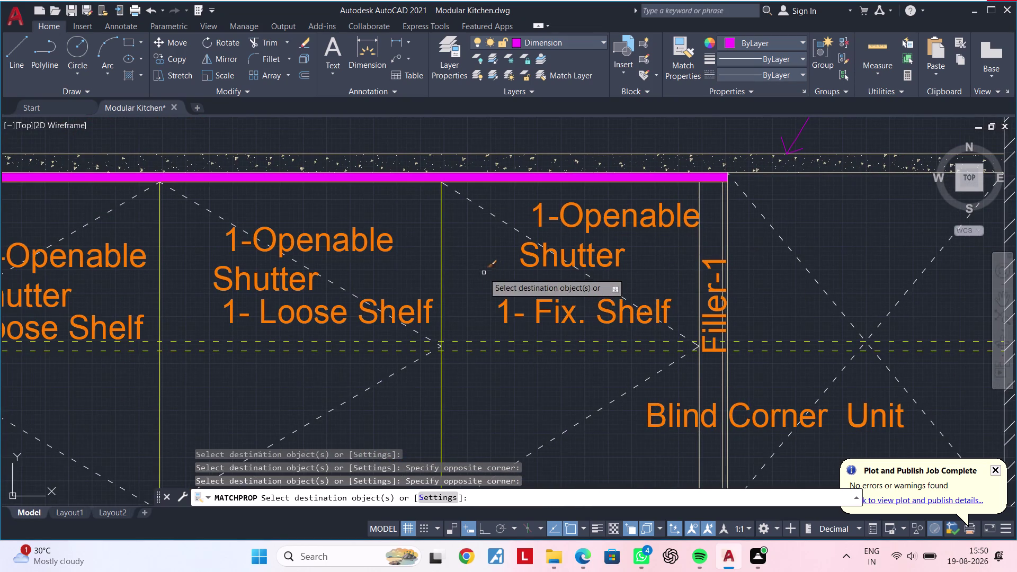
middle_drag(474, 271, 597, 244)
scroll(up, 3)
drag(588, 237, 577, 236)
click(535, 237)
middle_drag(529, 234, 551, 226)
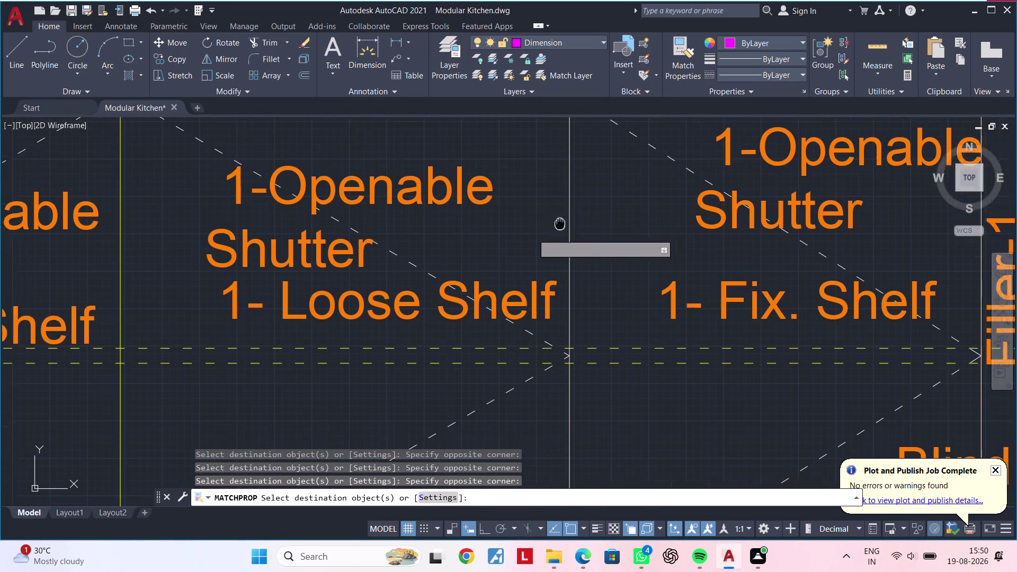
middle_drag(551, 226, 869, 164)
click(483, 214)
click(407, 212)
Zoom out to the full Kitchen Elevation At-D and save the drawing.
scroll(down, 3)
middle_drag(458, 256, 480, 242)
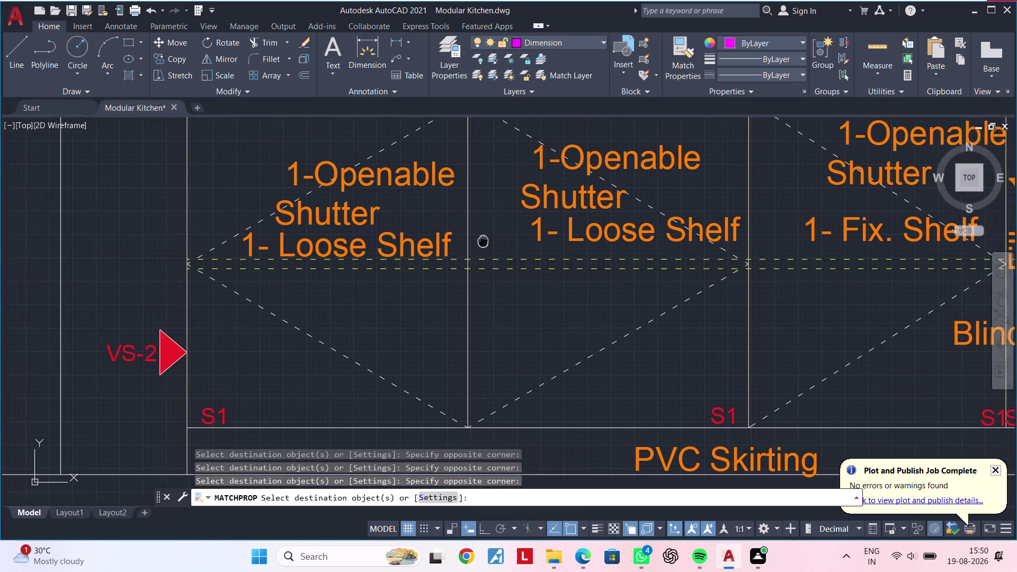
middle_drag(480, 242, 492, 229)
scroll(down, 3)
middle_drag(562, 313, 457, 321)
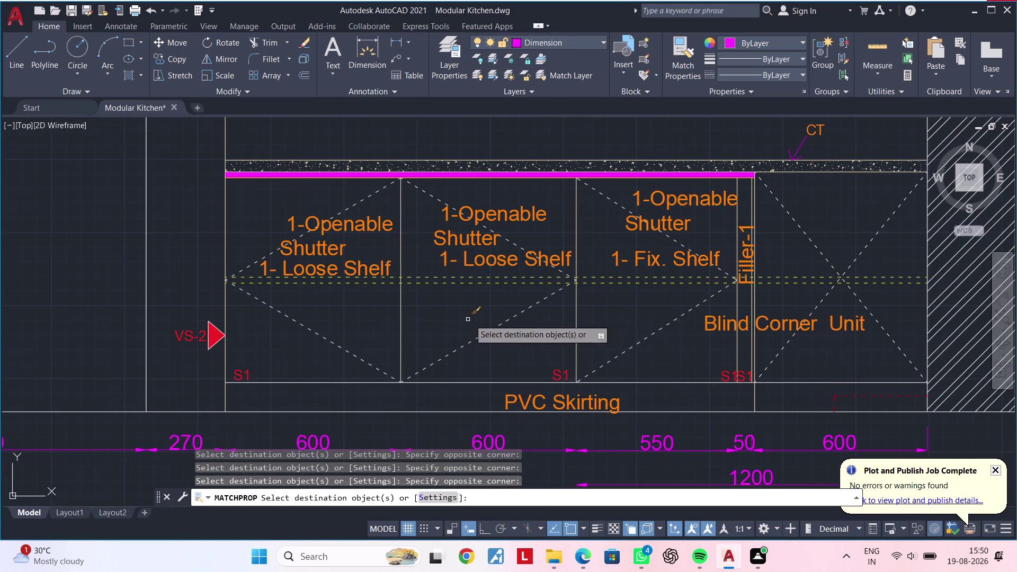
middle_drag(688, 309, 489, 312)
scroll(down, 3)
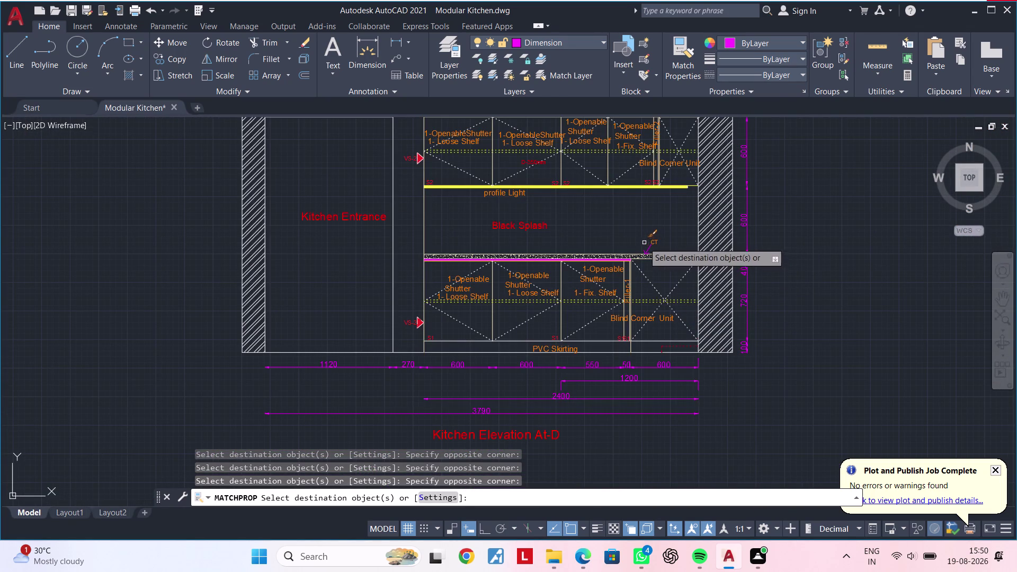
middle_drag(818, 255, 777, 285)
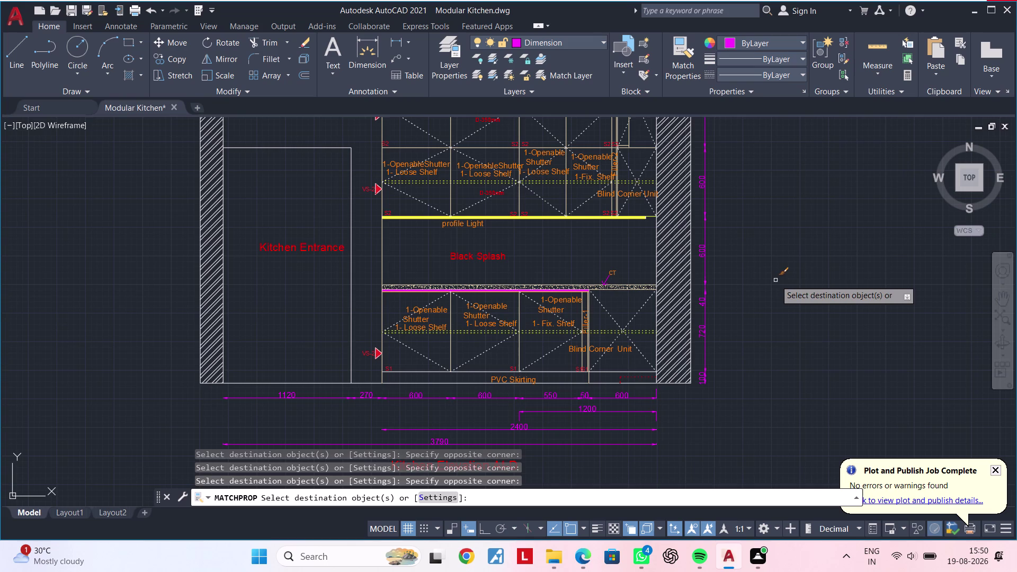
key(ctrl+s)
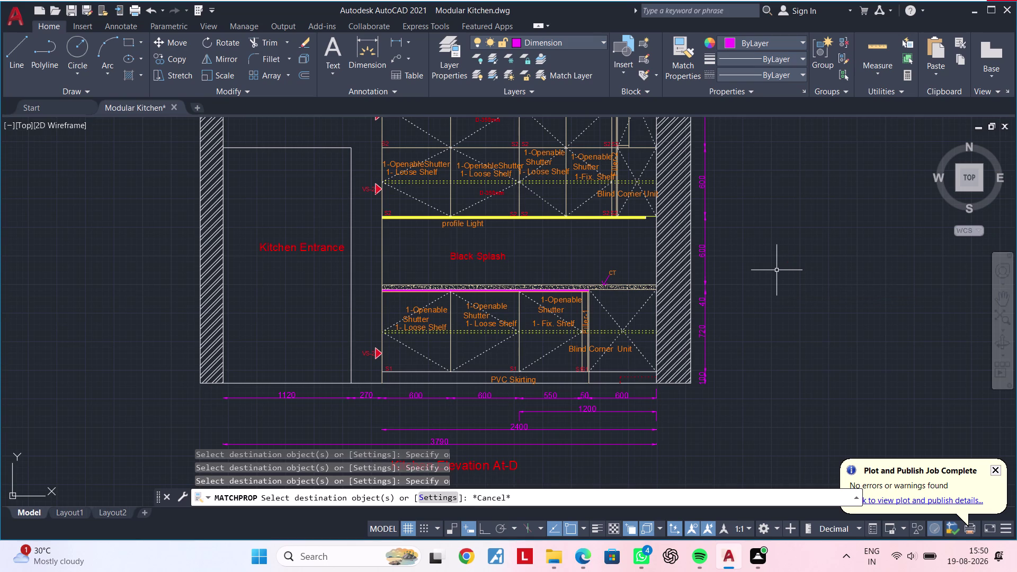
key(ctrl+s)
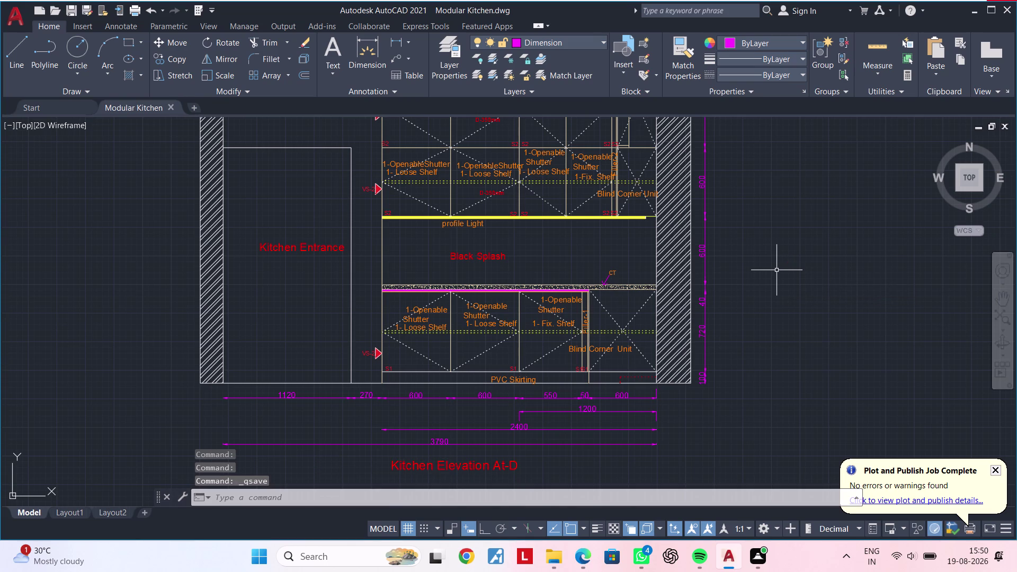
key(ctrl+s)
key(ctrl+s)
key(ctrl+s)
key(Escape)
key(Escape)
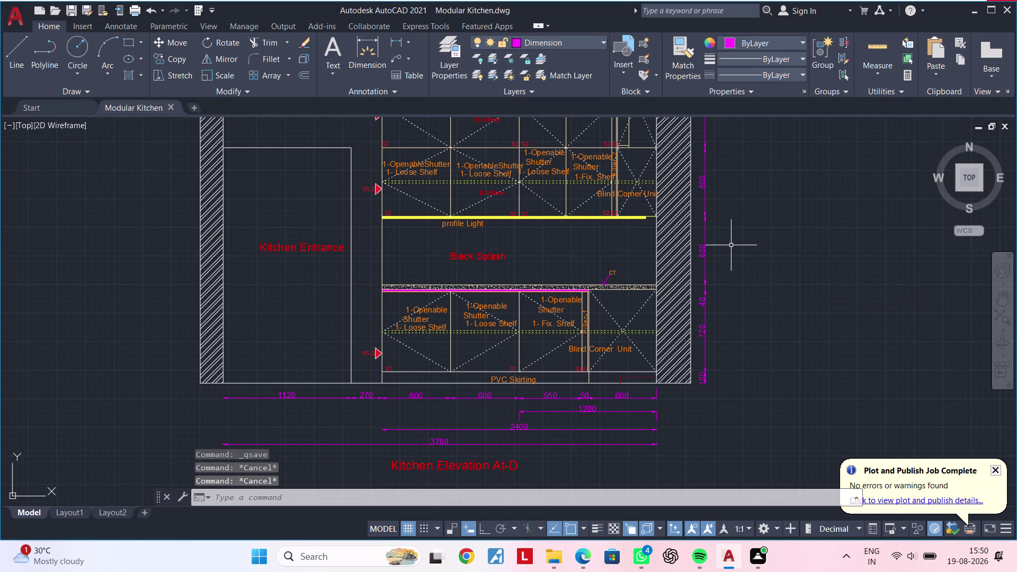
scroll(up, 3)
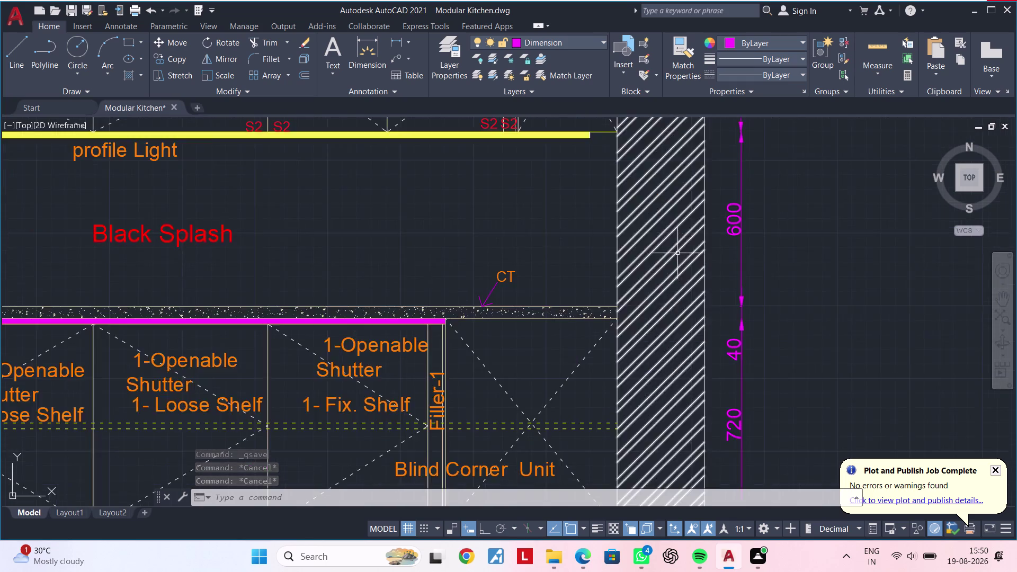
scroll(down, 3)
middle_drag(646, 275, 702, 404)
scroll(up, 3)
middle_drag(667, 320, 673, 460)
scroll(down, 3)
middle_drag(687, 299, 683, 343)
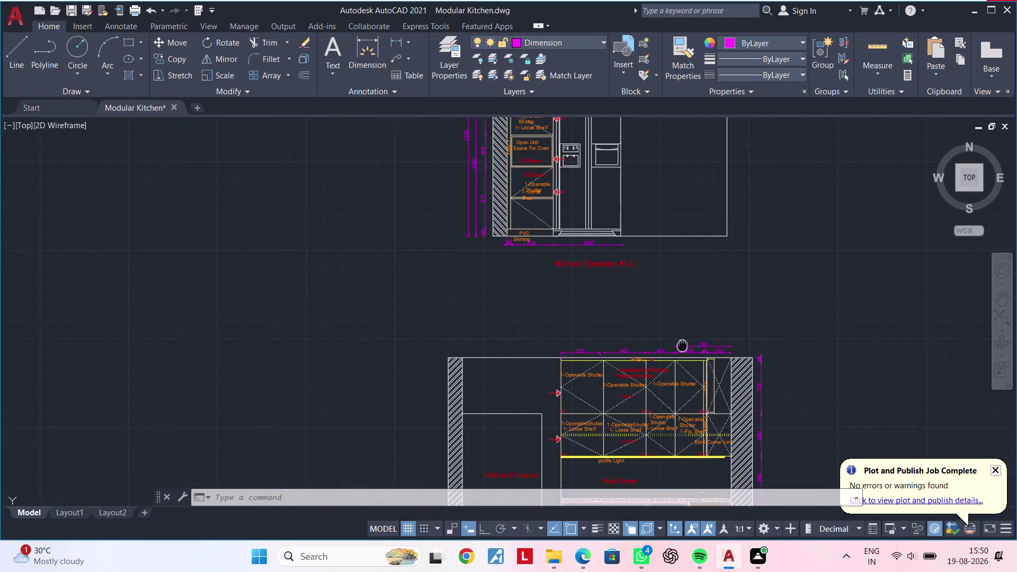
middle_drag(683, 343, 678, 352)
middle_drag(668, 338, 666, 347)
middle_drag(821, 162, 724, 330)
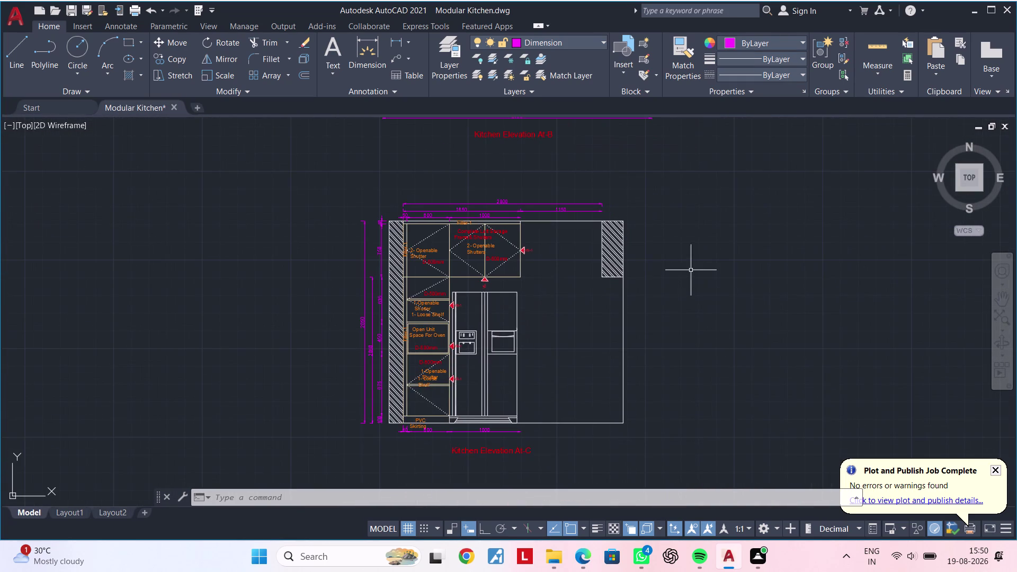
key(Escape)
key(Escape)
scroll(up, 3)
scroll(down, 3)
middle_drag(601, 292, 679, 303)
scroll(up, 3)
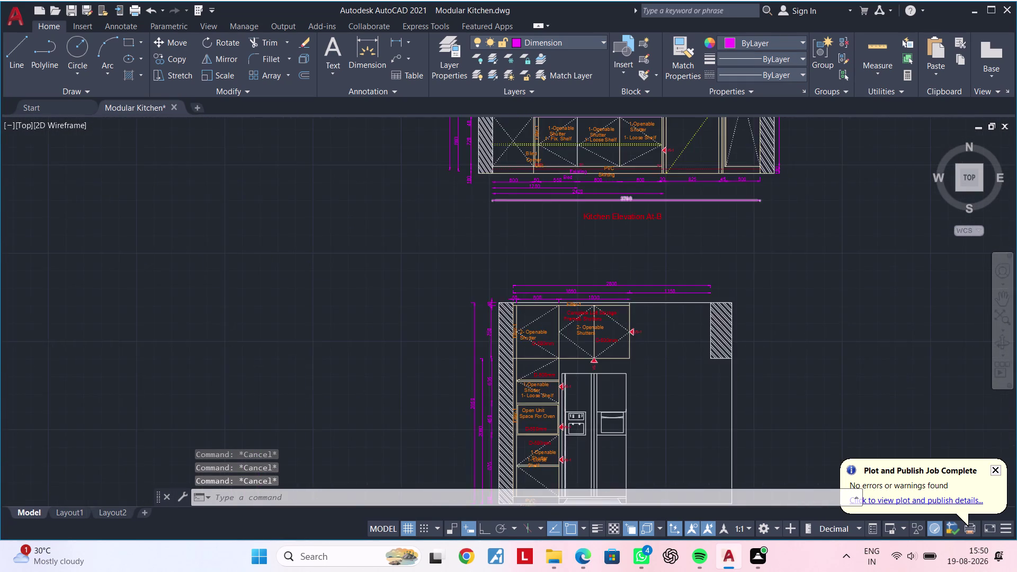
middle_drag(616, 227, 586, 294)
scroll(down, 3)
scroll(up, 3)
scroll(down, 3)
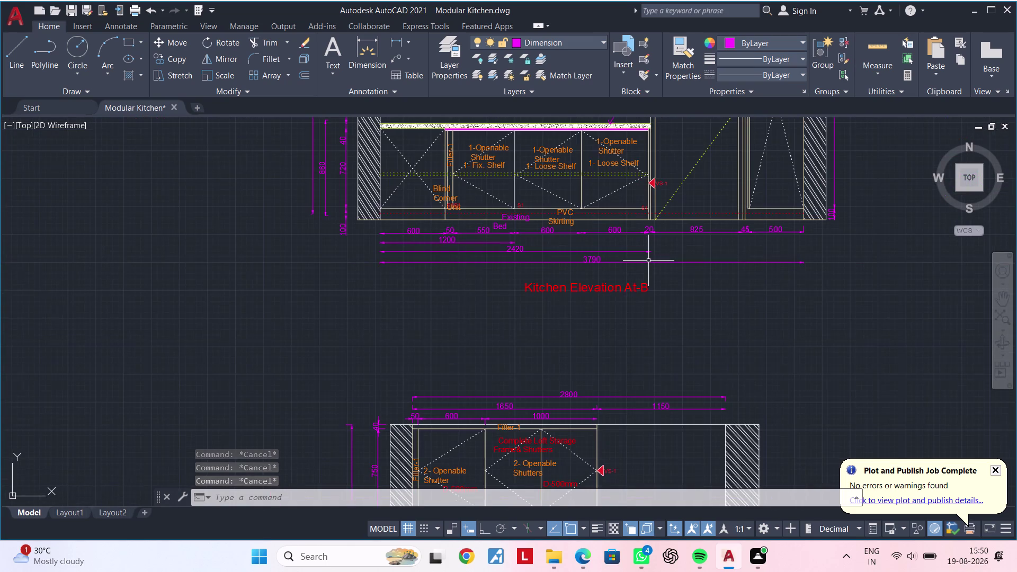
scroll(down, 3)
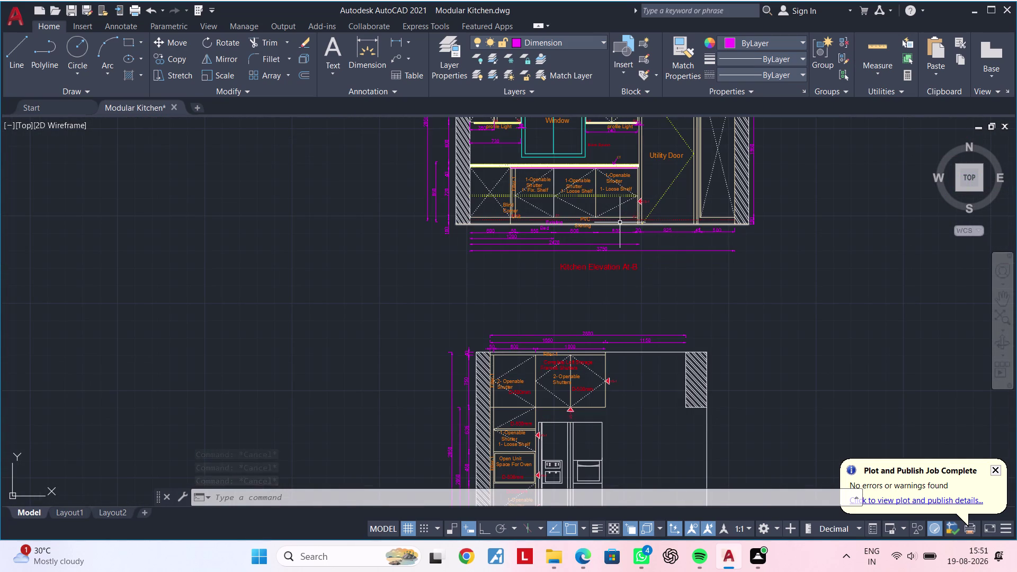
scroll(up, 3)
scroll(down, 3)
middle_drag(590, 291, 526, 446)
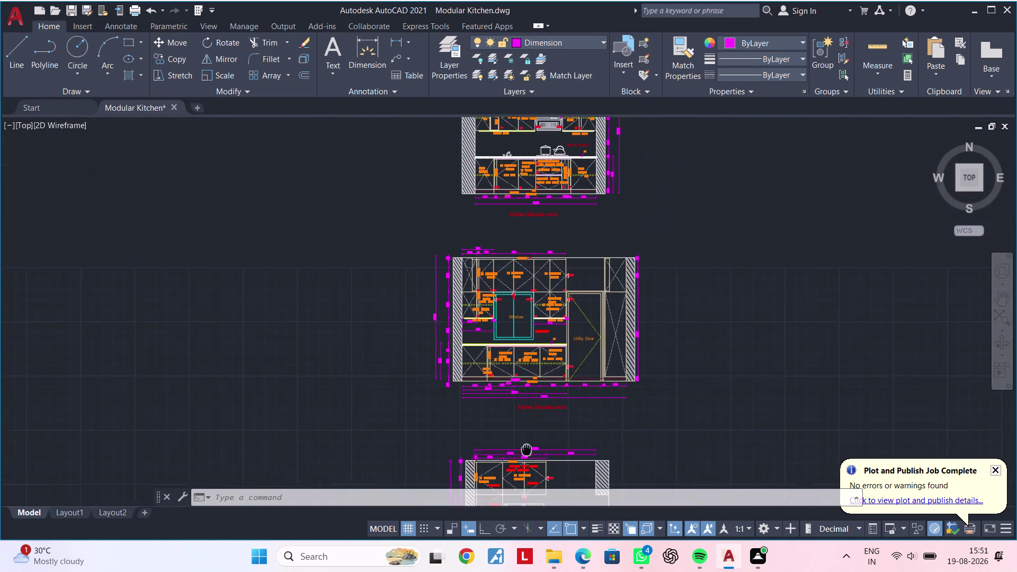
middle_drag(526, 447, 527, 451)
middle_drag(538, 295, 495, 459)
middle_drag(518, 294, 504, 363)
scroll(up, 3)
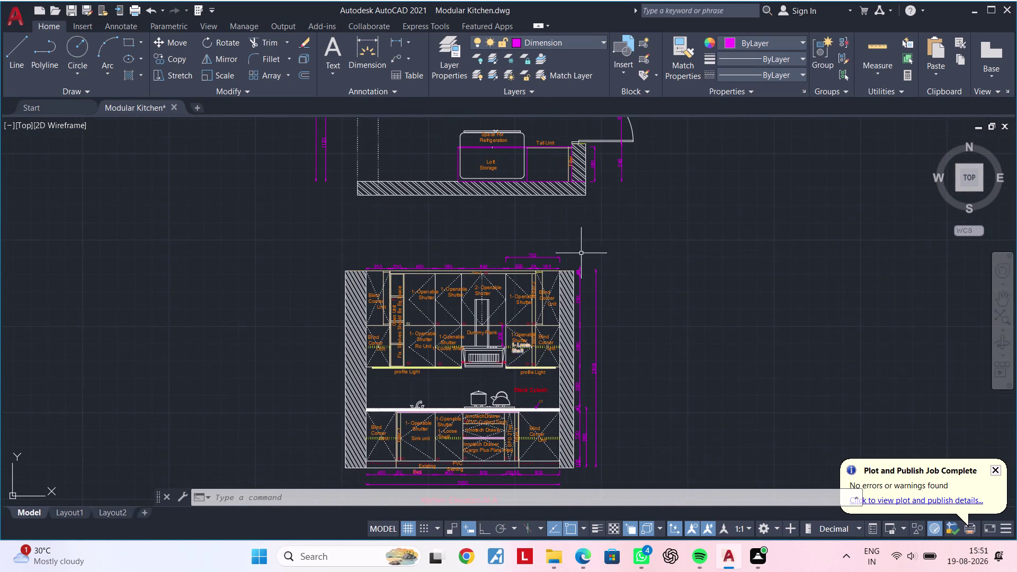
scroll(up, 3)
scroll(down, 3)
middle_drag(577, 245, 596, 318)
key(Escape)
key(Escape)
middle_drag(523, 271, 584, 289)
key(Escape)
key(Escape)
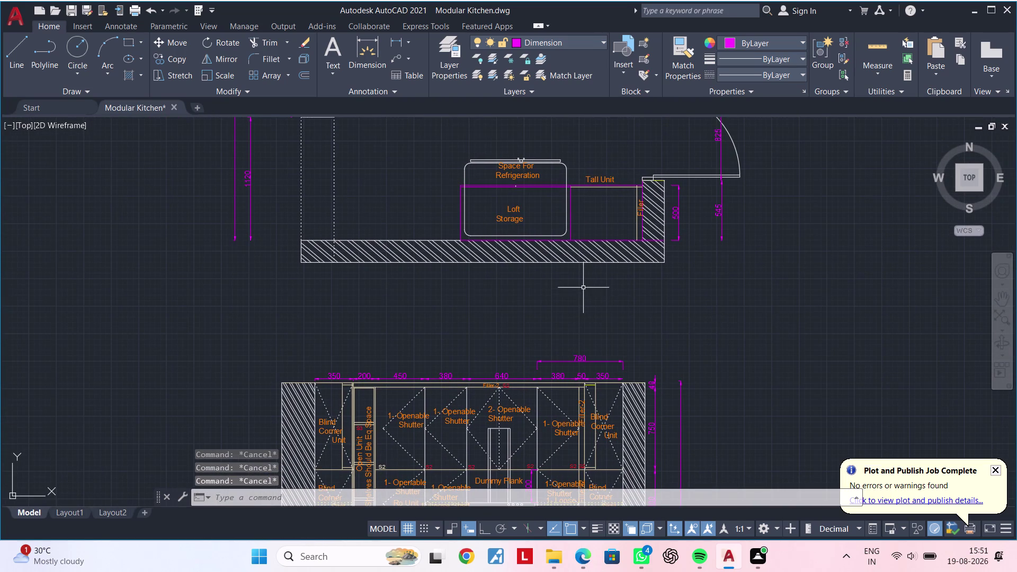
scroll(up, 3)
middle_drag(562, 265, 525, 361)
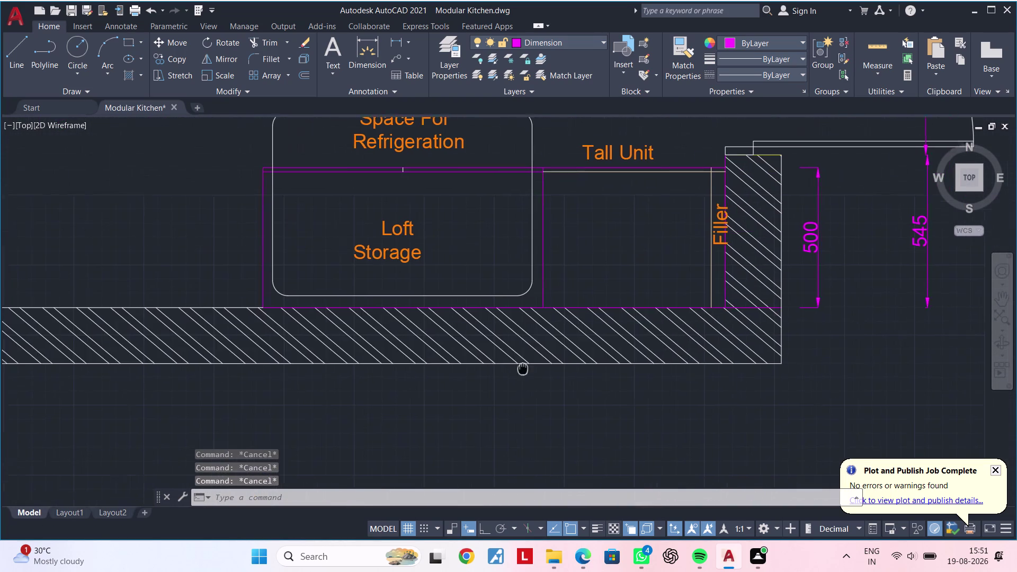
middle_drag(525, 361, 520, 374)
key(Escape)
key(Escape)
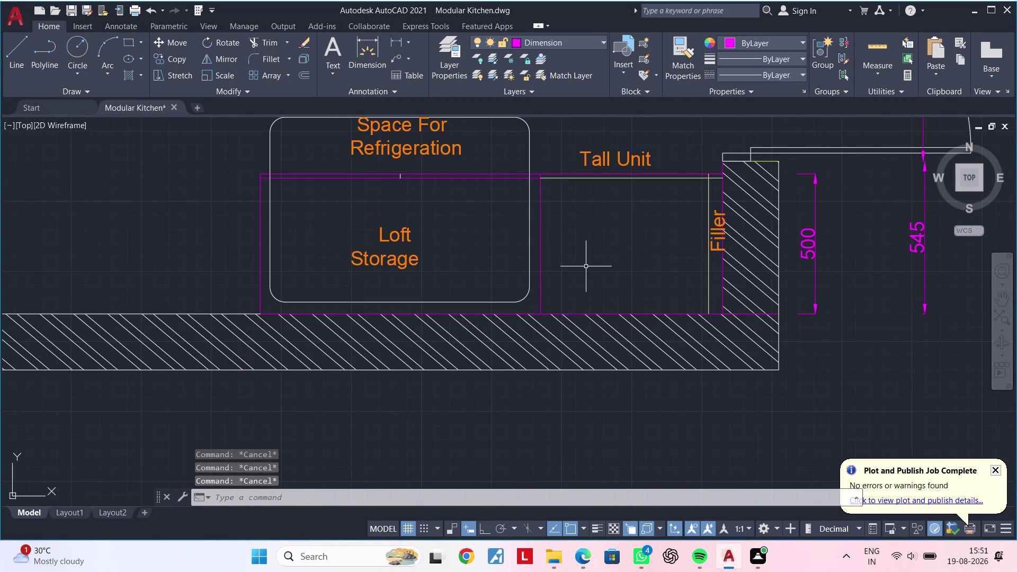
scroll(up, 3)
middle_drag(566, 220, 533, 338)
middle_drag(555, 301, 610, 301)
scroll(down, 3)
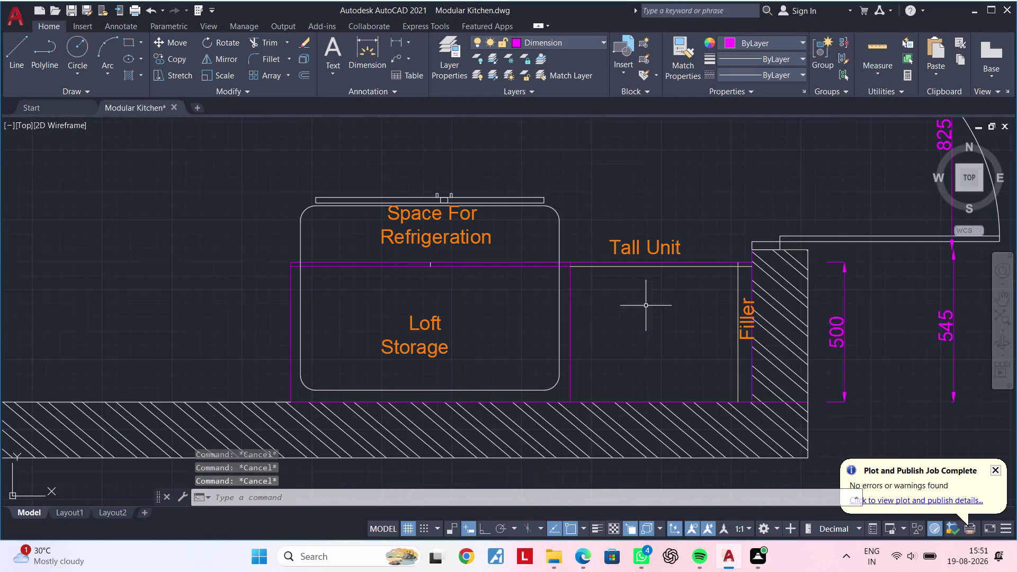
scroll(up, 3)
scroll(up, 3)
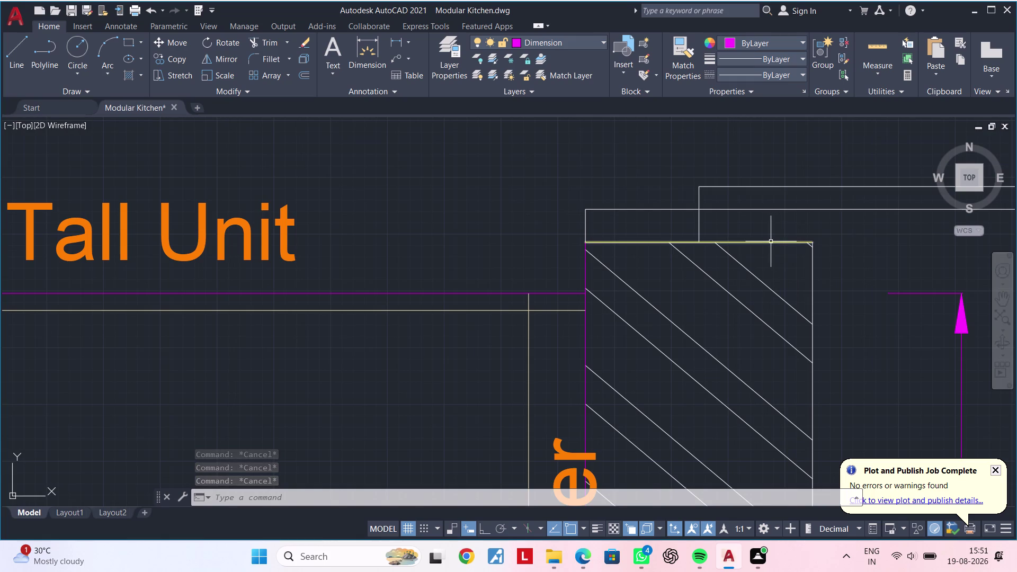
scroll(down, 3)
scroll(down, 3)
middle_drag(671, 274, 881, 247)
scroll(down, 3)
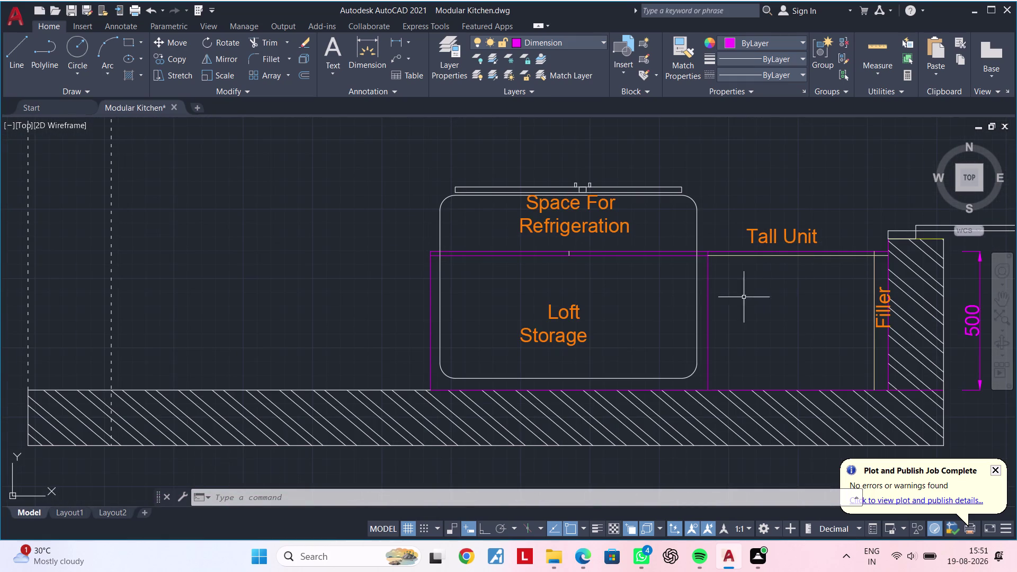
scroll(up, 3)
scroll(up, 3)
scroll(up, 3)
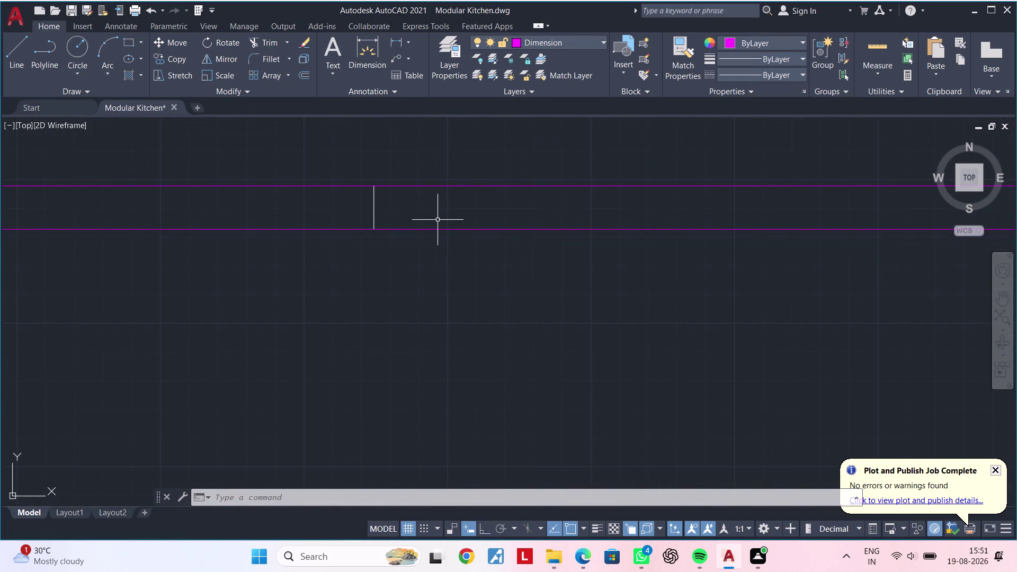
scroll(down, 3)
scroll(down, 3)
middle_drag(464, 236, 614, 248)
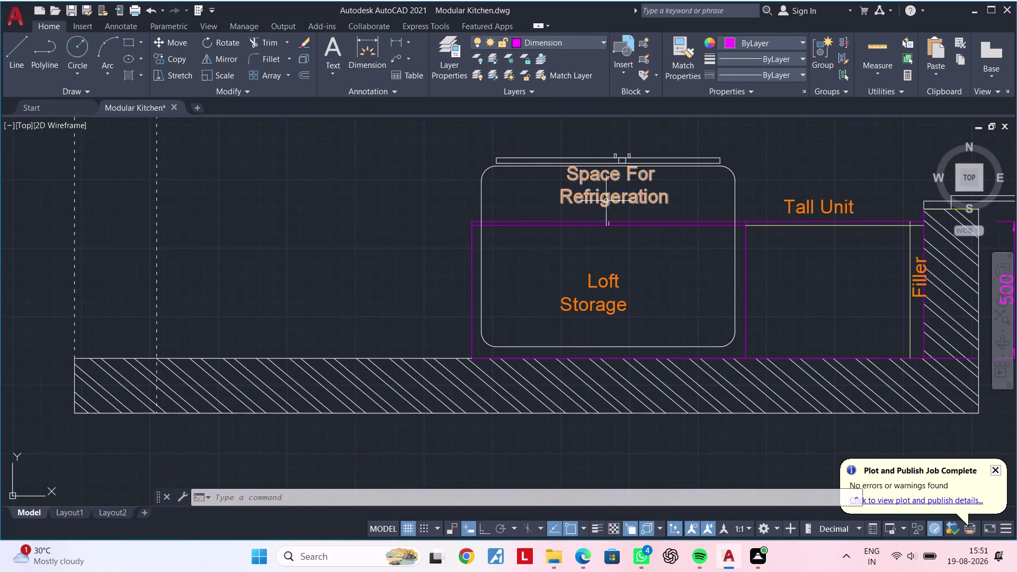
Move the Space For Refrigeration label with M to the centre of its outline, then cancel.
click(605, 178)
text(m)
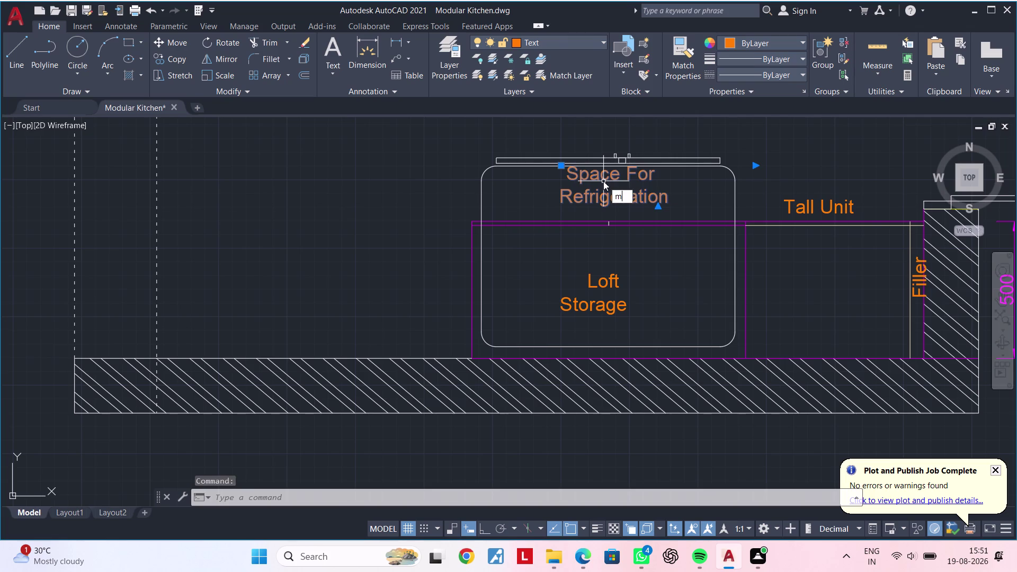
key(space)
drag(602, 181, 599, 187)
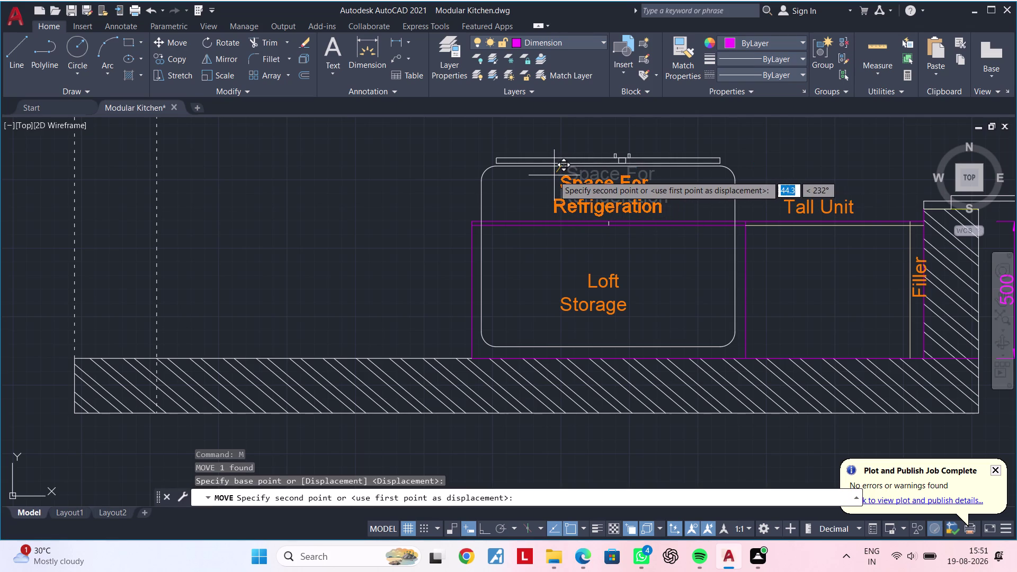
click(554, 175)
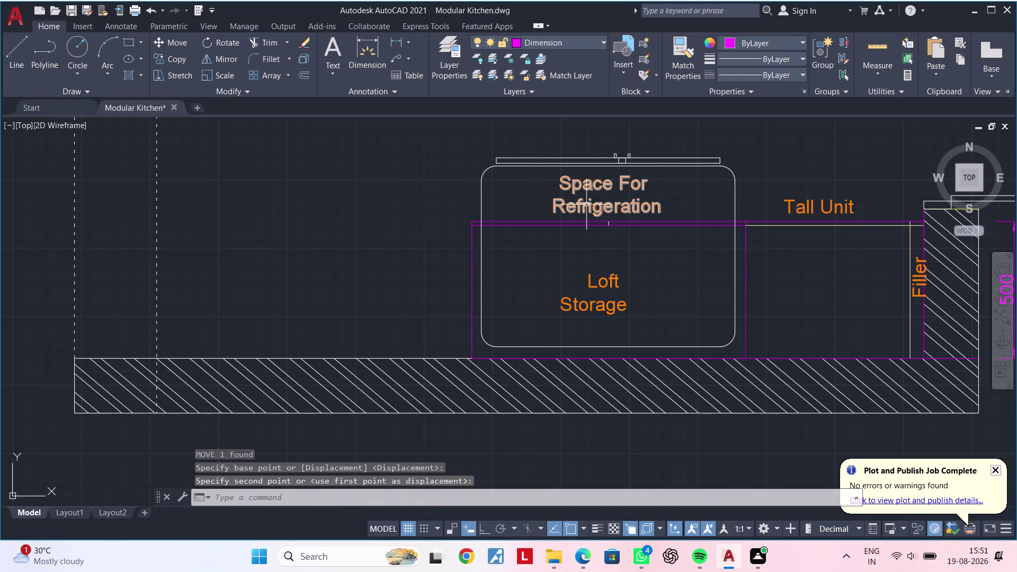
scroll(up, 3)
key(Escape)
scroll(down, 3)
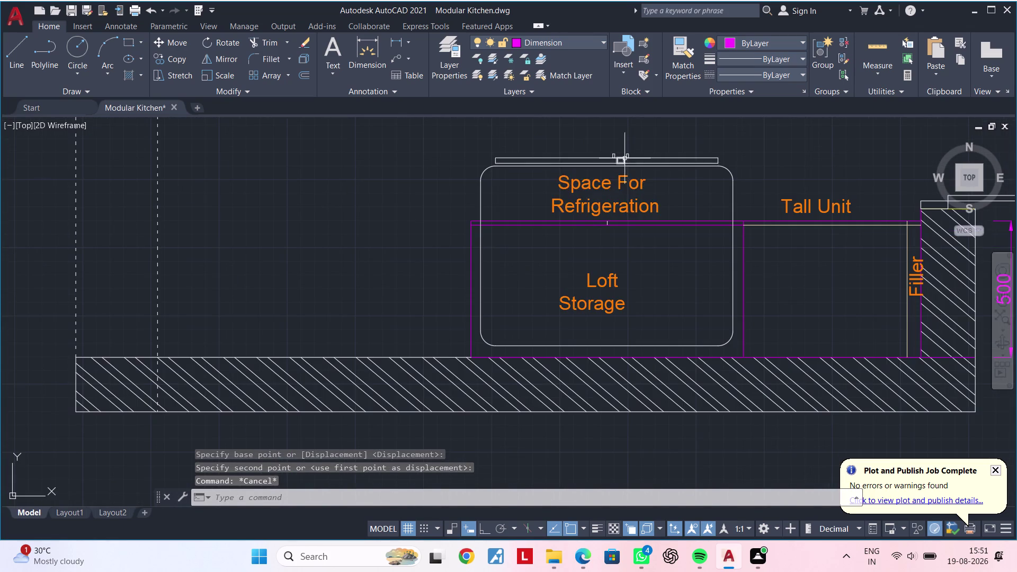
scroll(up, 3)
scroll(down, 3)
scroll(up, 3)
scroll(up, 3)
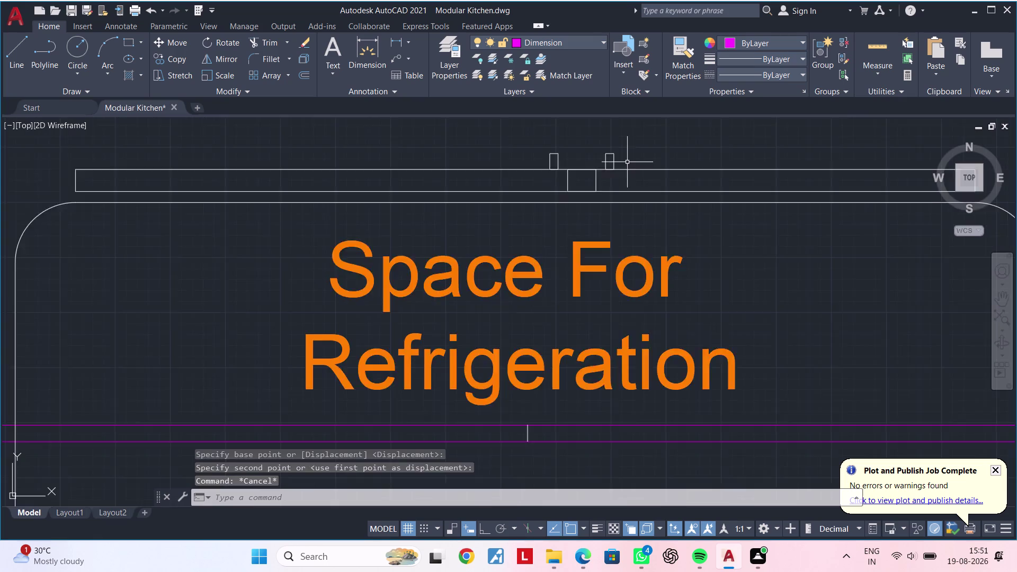
scroll(up, 3)
scroll(down, 3)
scroll(down, 3)
scroll(down, 3)
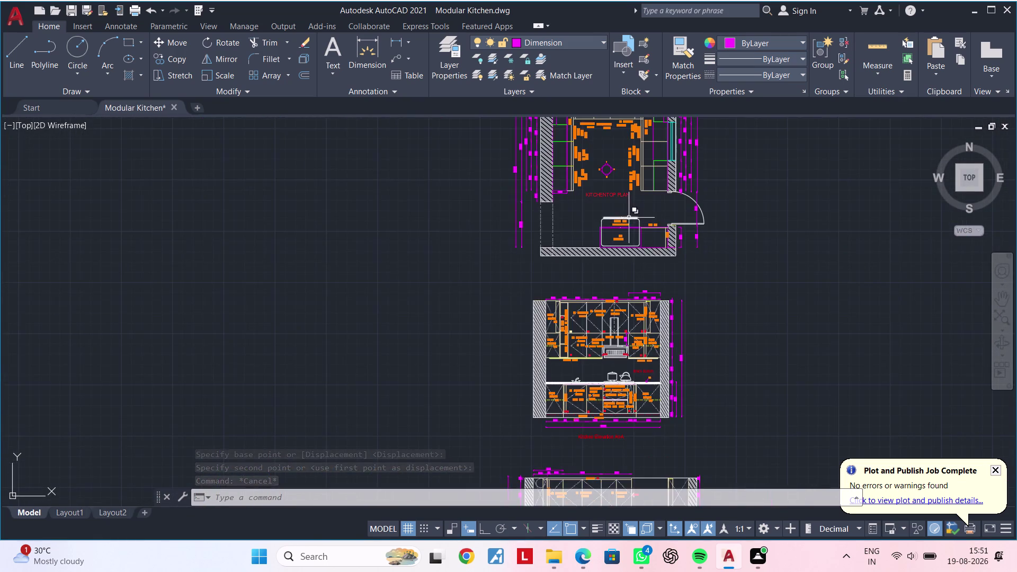
middle_drag(618, 216, 539, 425)
scroll(down, 3)
middle_drag(562, 353, 599, 273)
middle_drag(623, 356, 640, 224)
middle_drag(614, 328, 624, 281)
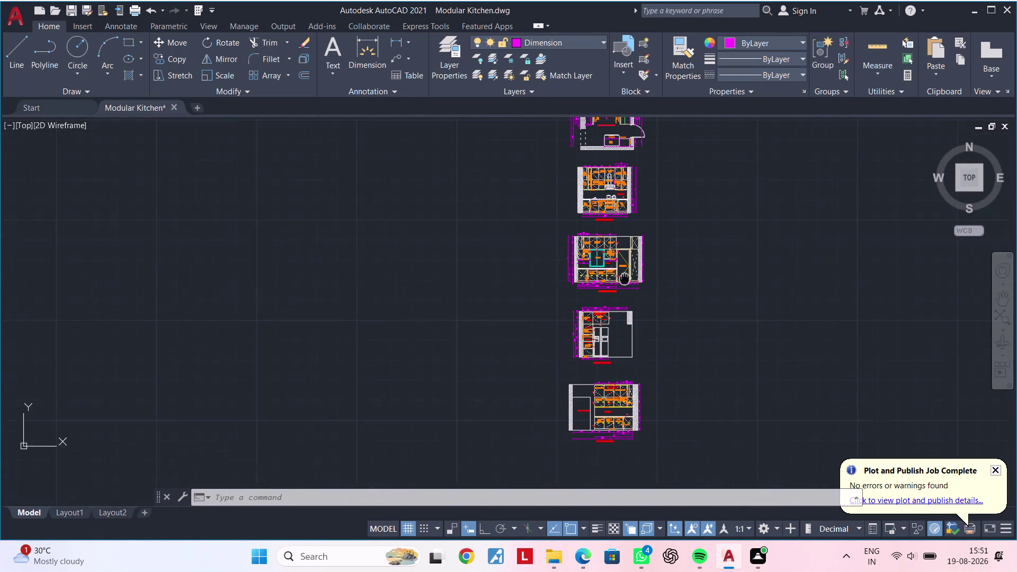
middle_drag(624, 282, 625, 262)
middle_drag(624, 311, 572, 336)
key(Escape)
middle_drag(570, 327, 561, 344)
key(Escape)
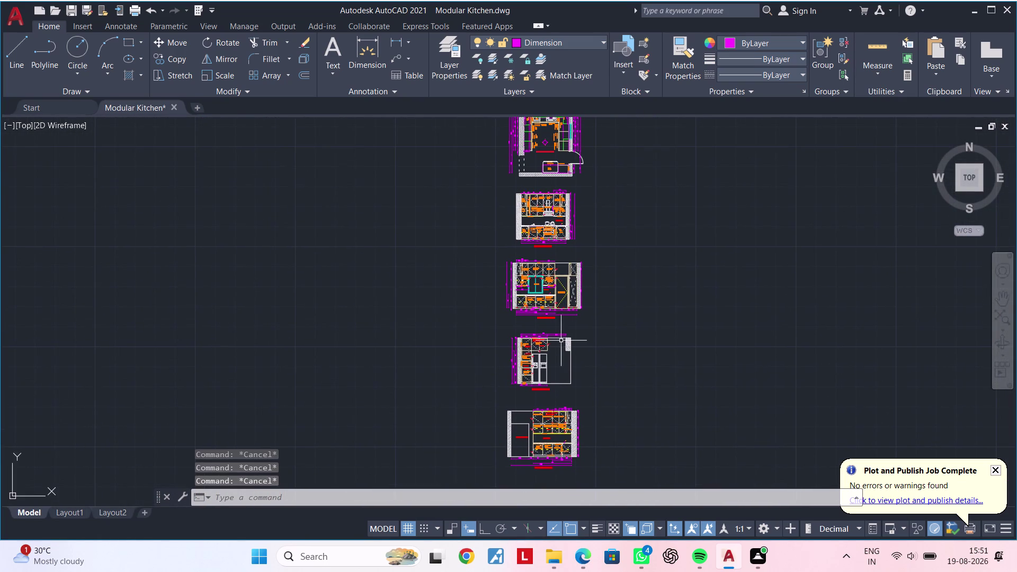
middle_drag(554, 355, 544, 379)
key(Escape)
key(Escape)
middle_drag(631, 289, 546, 342)
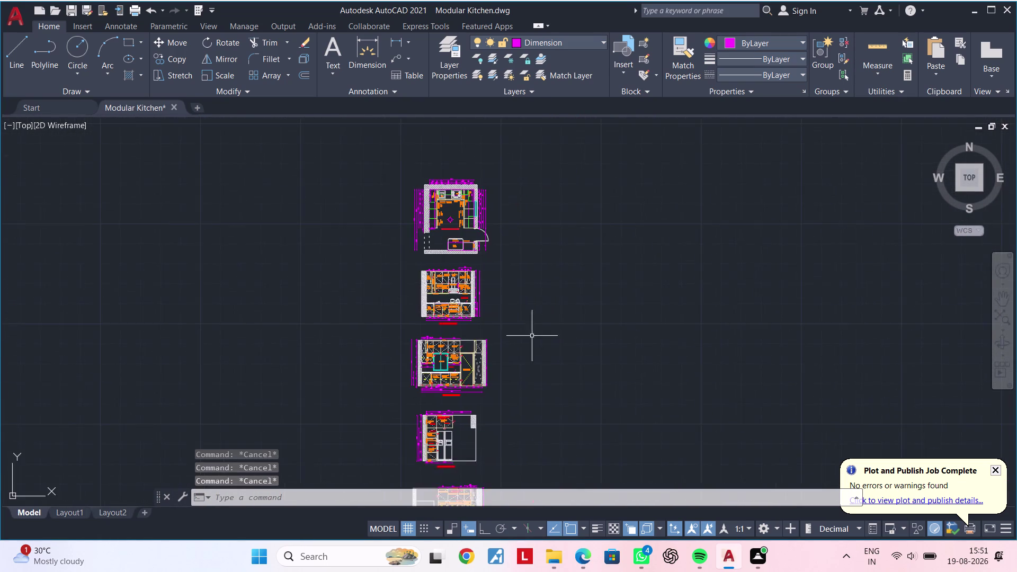
scroll(up, 3)
scroll(up, 3)
scroll(up, 3)
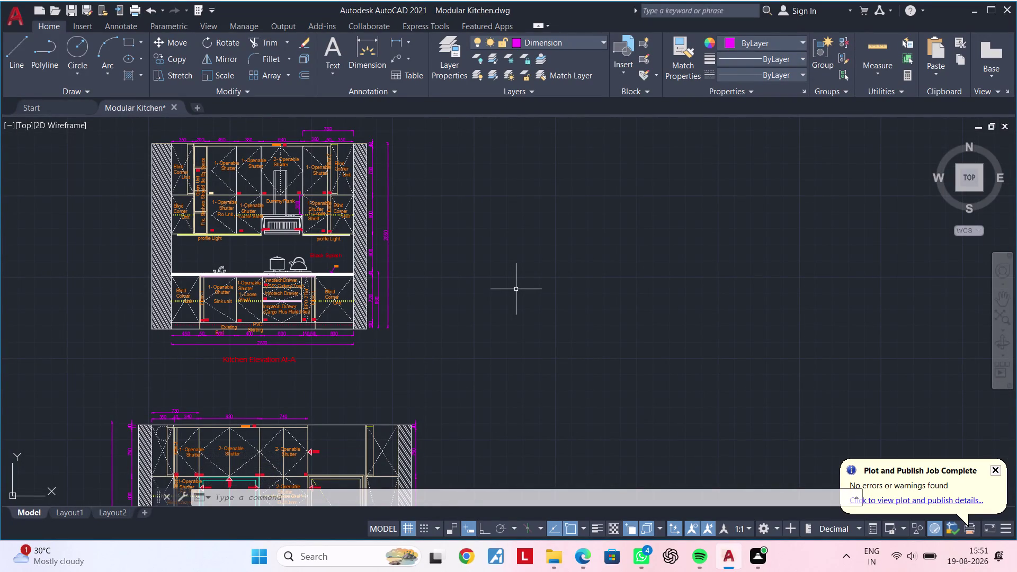
scroll(down, 3)
middle_drag(509, 302, 482, 353)
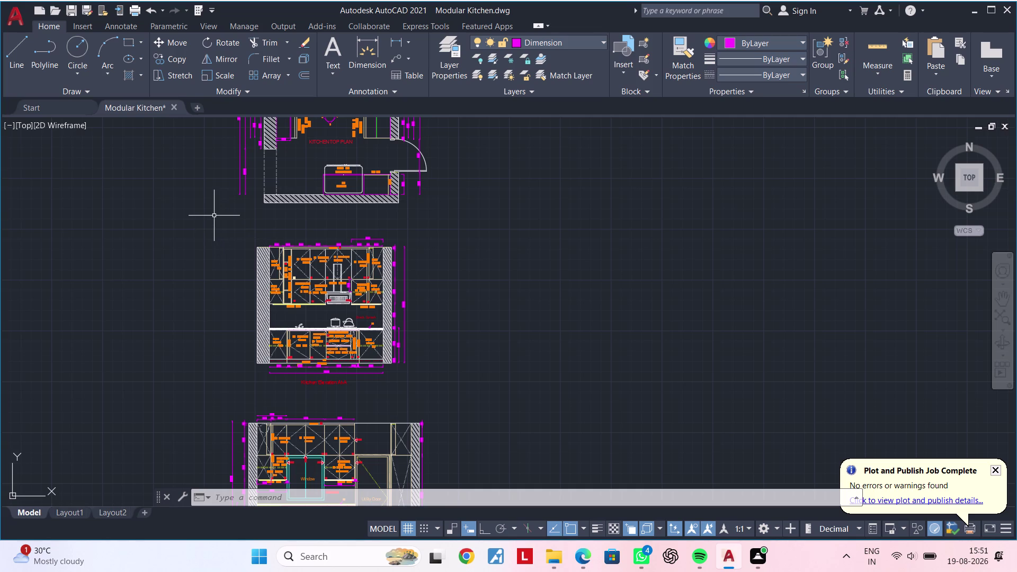
click(214, 215)
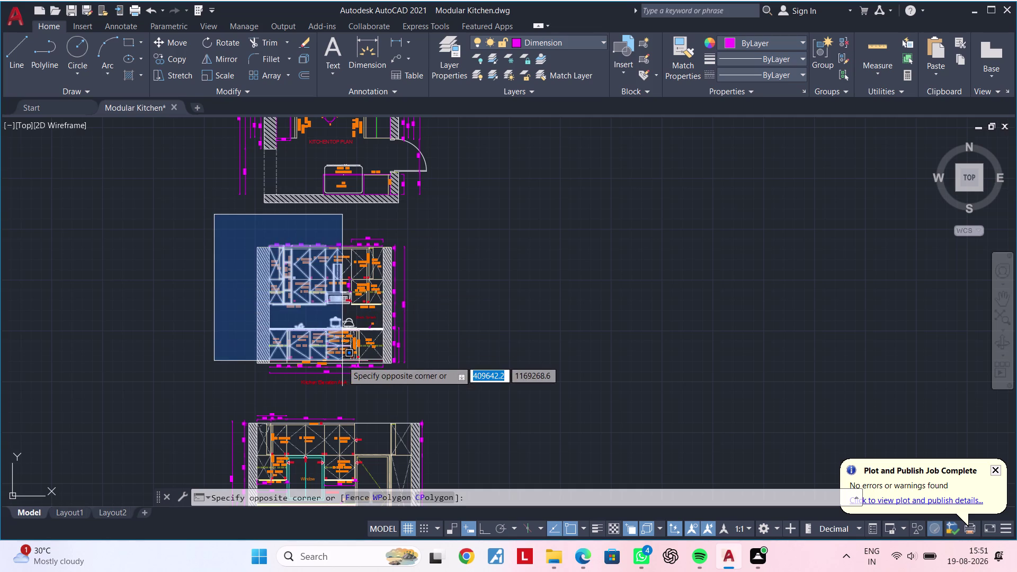
Move the first elevation to the right of the kitchen top plan.
middle_drag(342, 360, 346, 348)
click(460, 380)
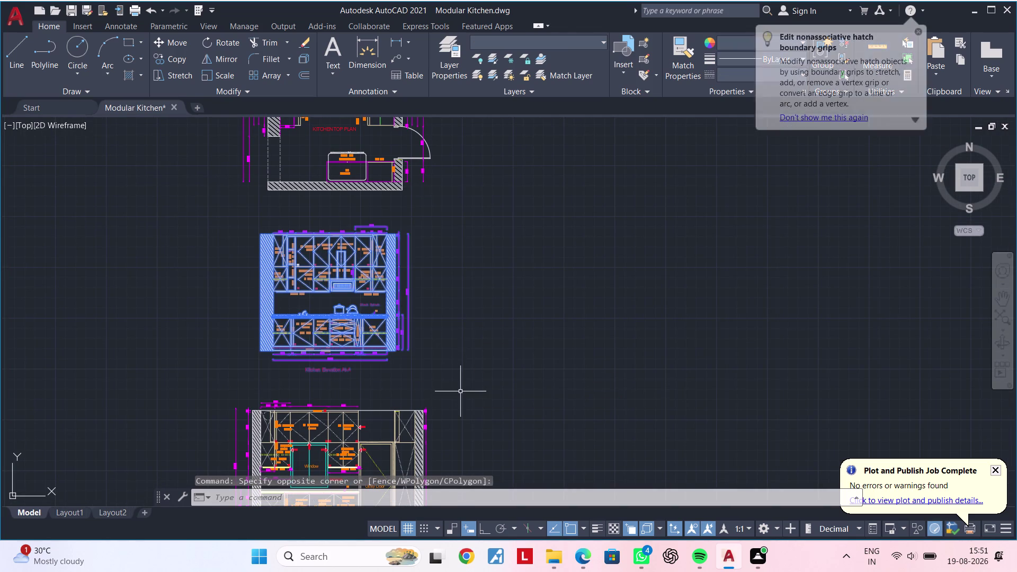
key(m)
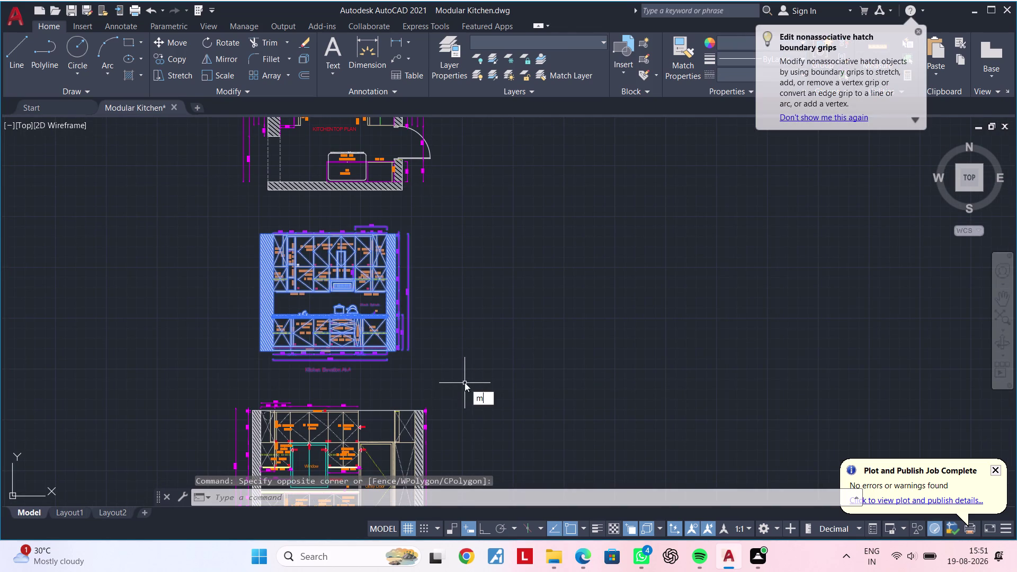
key(space)
click(466, 372)
scroll(down, 3)
middle_drag(590, 334, 554, 421)
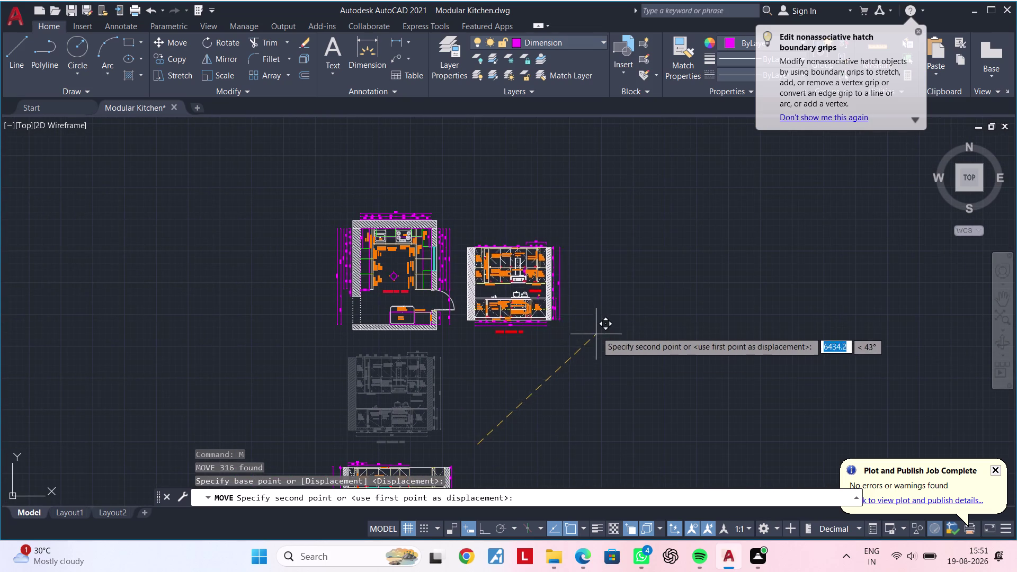
click(600, 319)
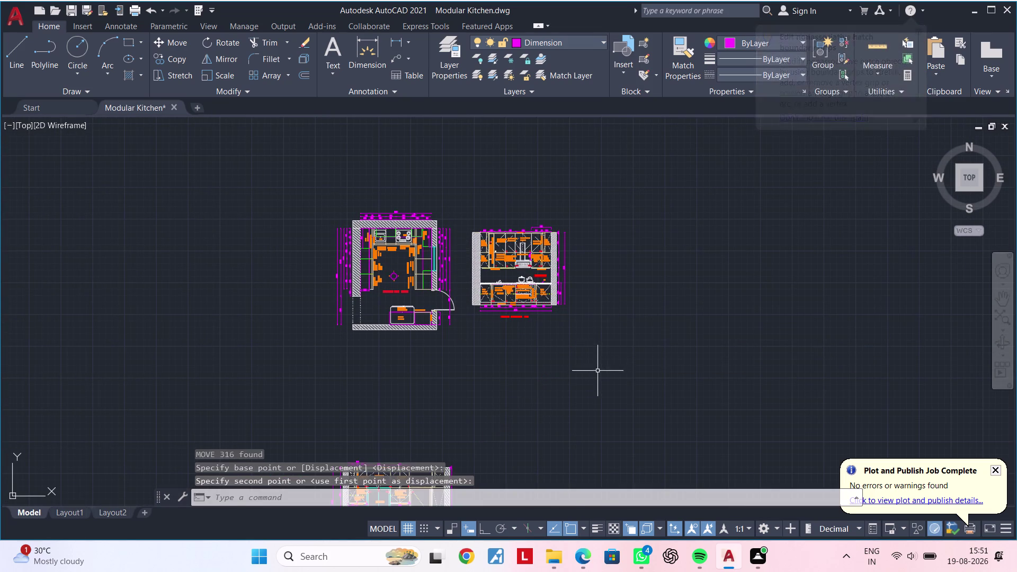
middle_drag(597, 370, 597, 320)
middle_drag(567, 355, 572, 327)
scroll(down, 3)
middle_drag(565, 348, 564, 316)
Move the second elevation to the right of the first in the top row.
key(Escape)
key(Escape)
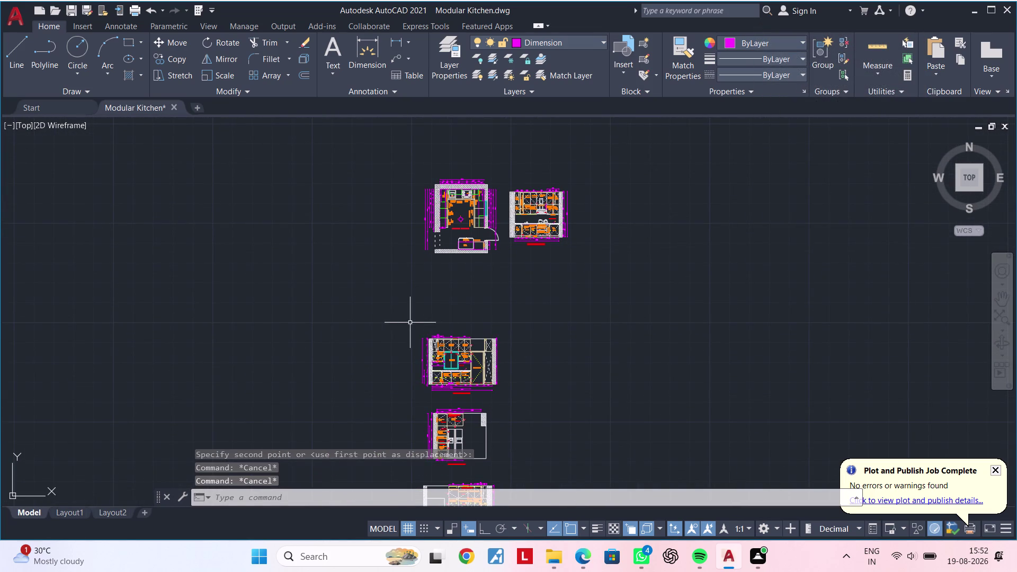
drag(404, 320, 406, 332)
click(516, 399)
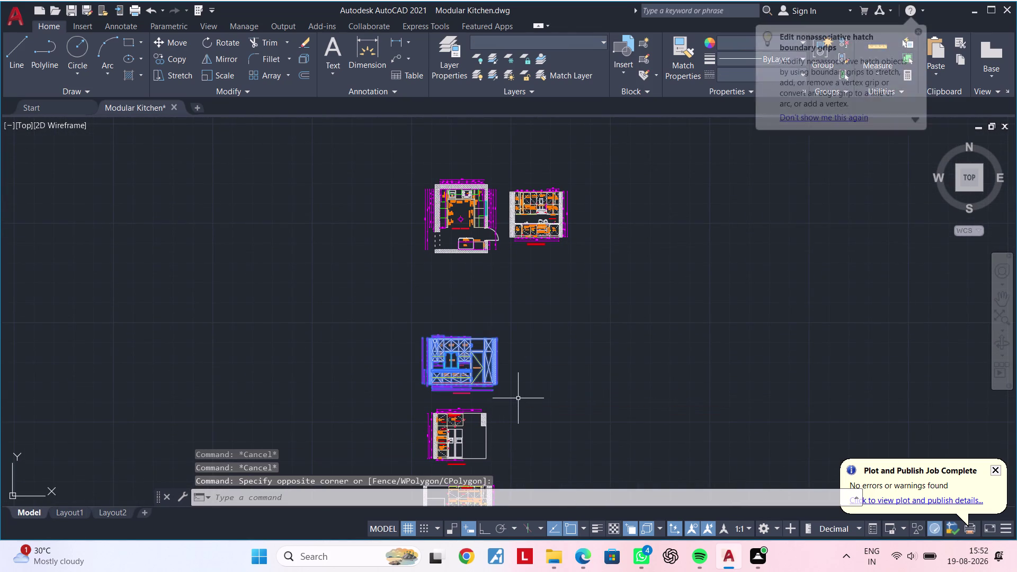
key(m)
key(space)
double_click(505, 384)
middle_drag(640, 310, 618, 349)
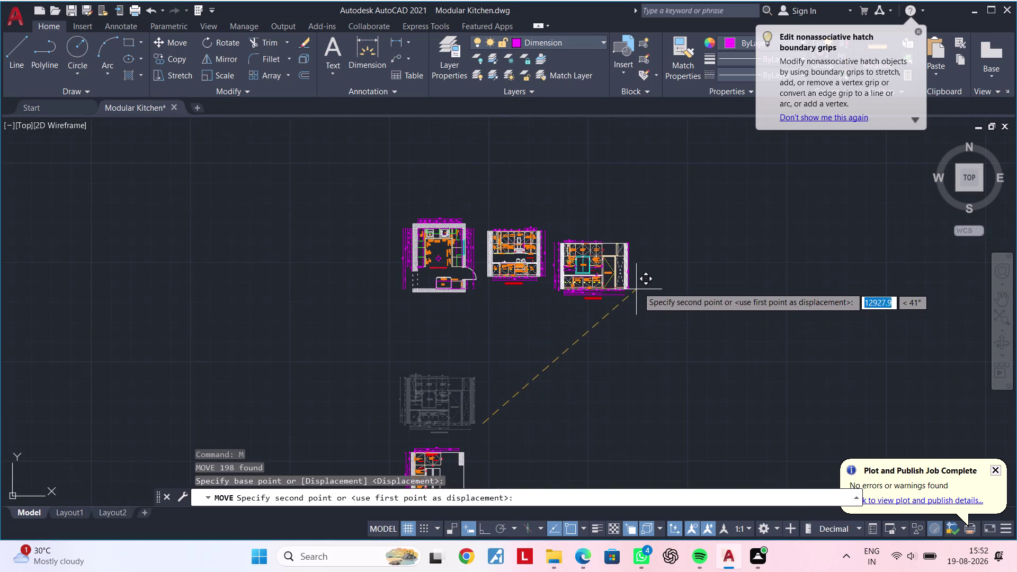
click(643, 277)
Reselect the third elevation and move it below the top plan.
middle_drag(628, 343, 638, 301)
middle_drag(603, 330, 608, 301)
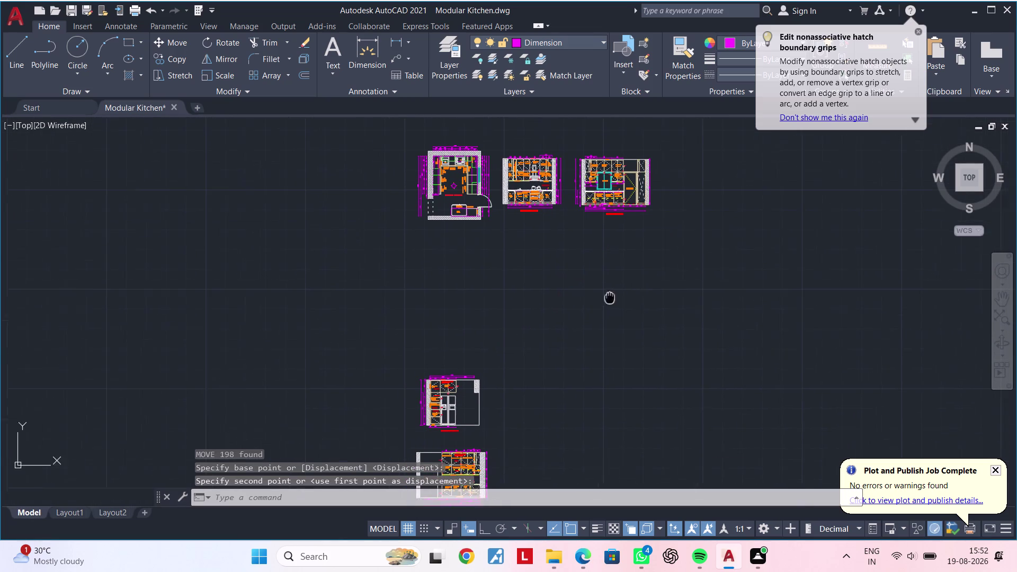
middle_drag(608, 301, 611, 292)
middle_drag(512, 382, 533, 339)
scroll(up, 3)
drag(381, 300, 387, 310)
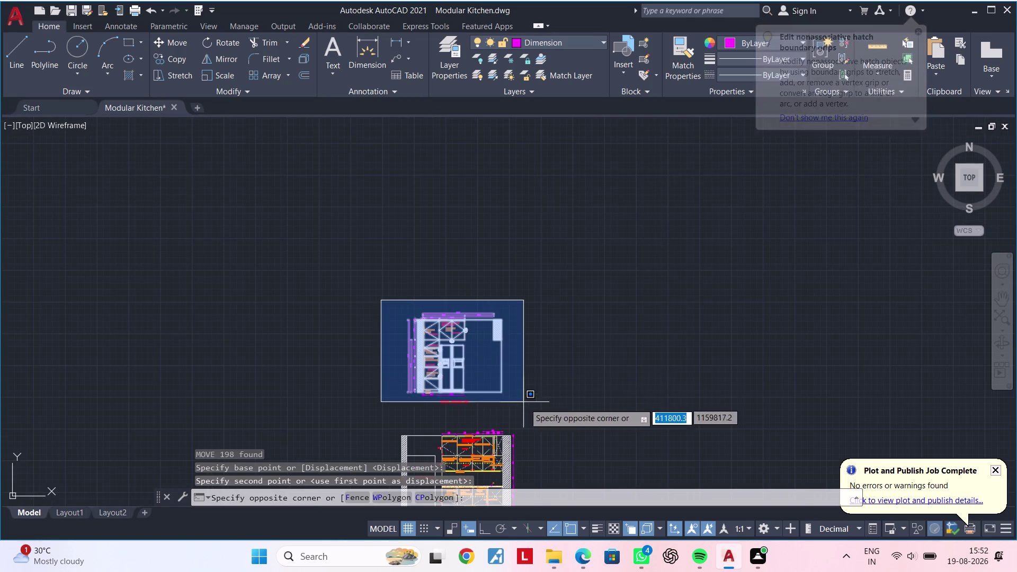
click(537, 407)
key(Escape)
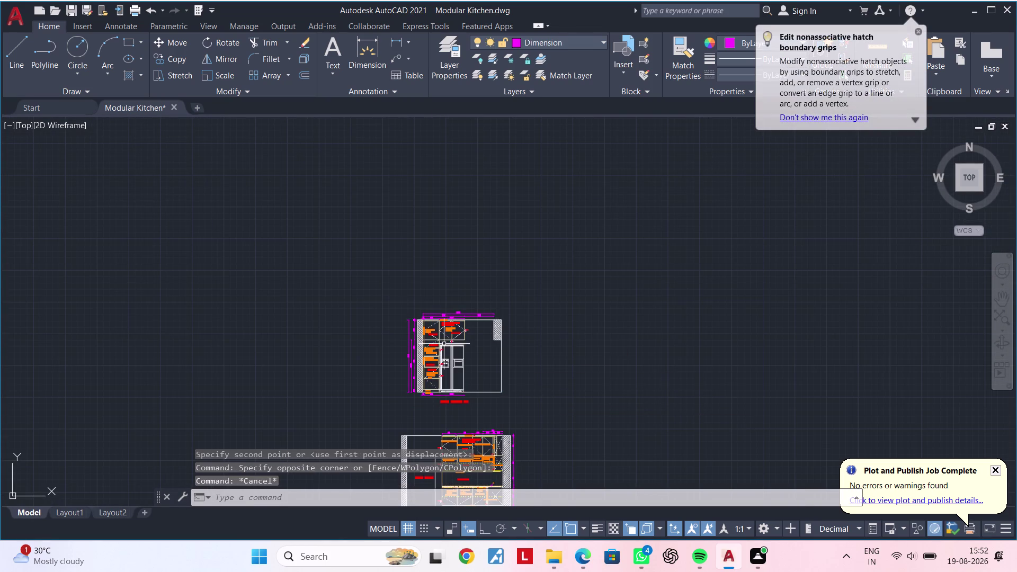
click(375, 298)
click(549, 411)
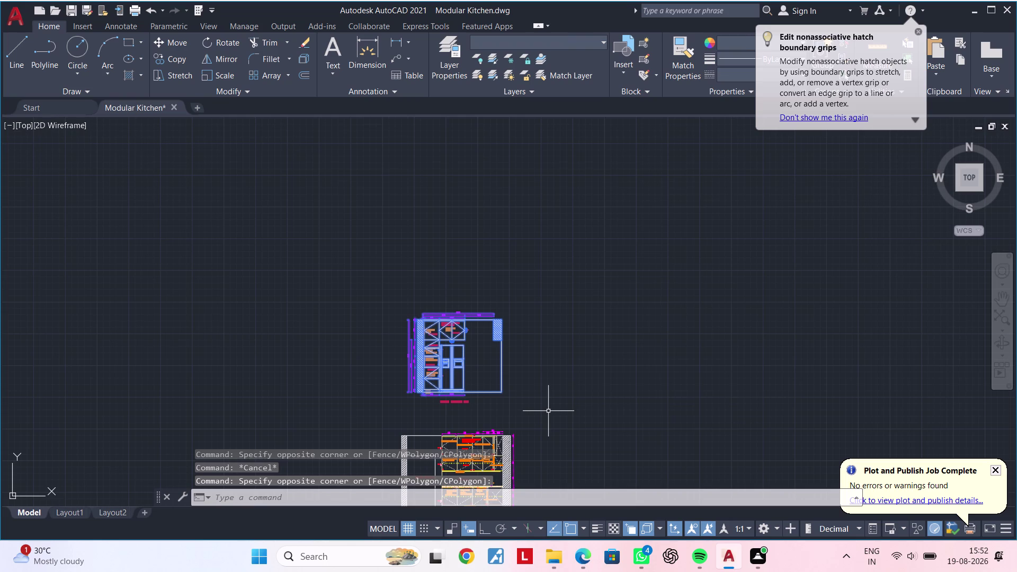
key(m)
key(space)
drag(505, 398, 508, 392)
middle_drag(534, 313, 487, 444)
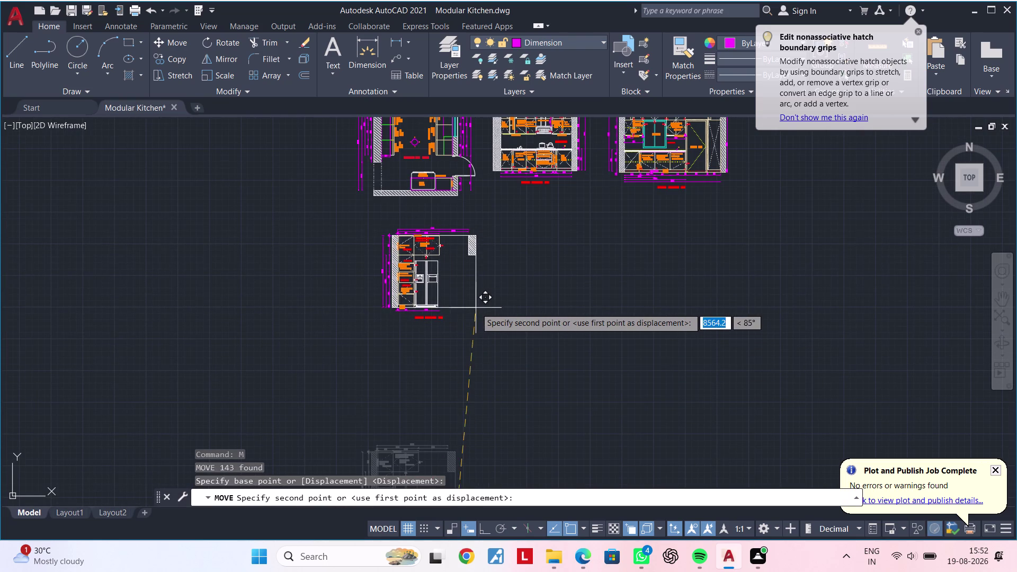
click(460, 309)
Move the fourth elevation beside the third in the second row.
middle_drag(514, 357, 526, 298)
scroll(down, 3)
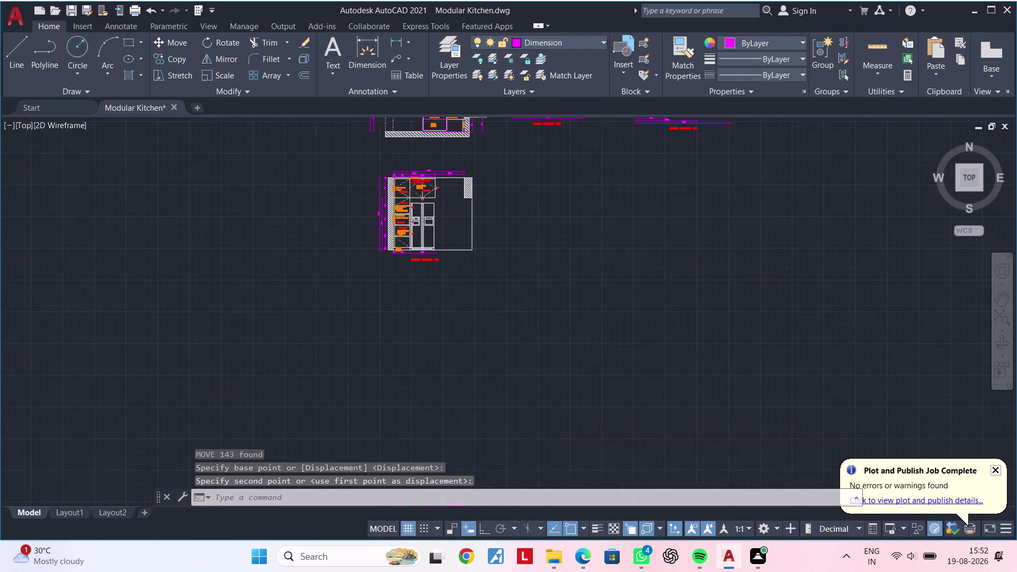
scroll(down, 3)
middle_drag(524, 366, 524, 317)
drag(438, 363, 462, 379)
click(553, 439)
key(m)
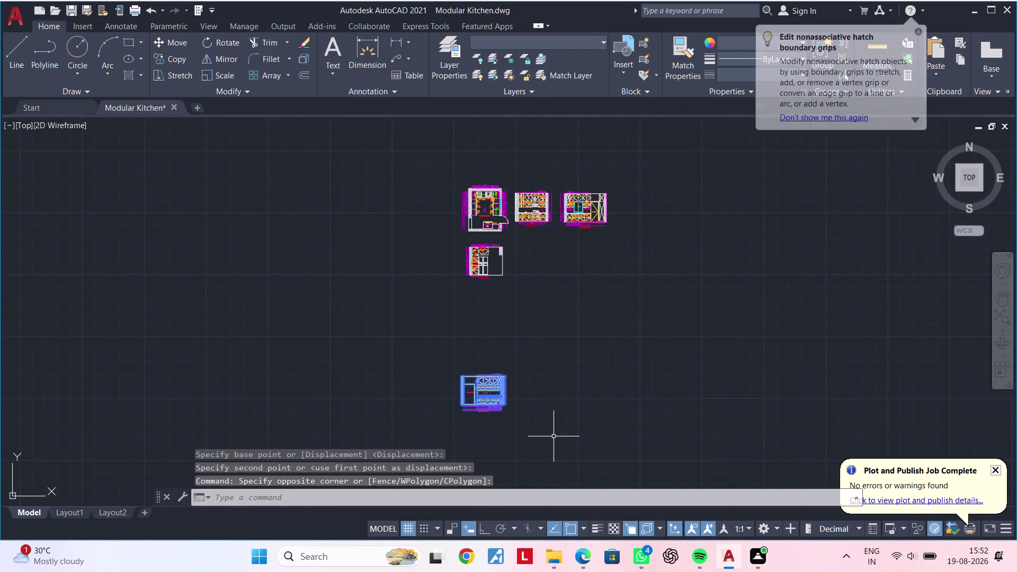
key(space)
drag(527, 432, 541, 418)
middle_drag(608, 327, 579, 387)
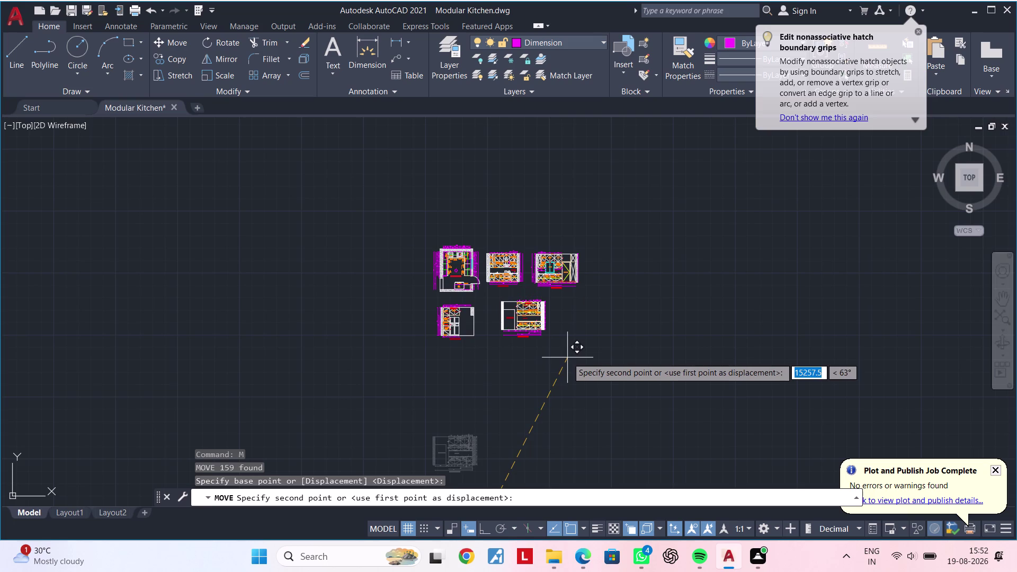
click(570, 360)
Centre the arranged drawings, cancel leftover commands, and open the Plot - Model dialog.
scroll(up, 3)
middle_drag(563, 384, 540, 480)
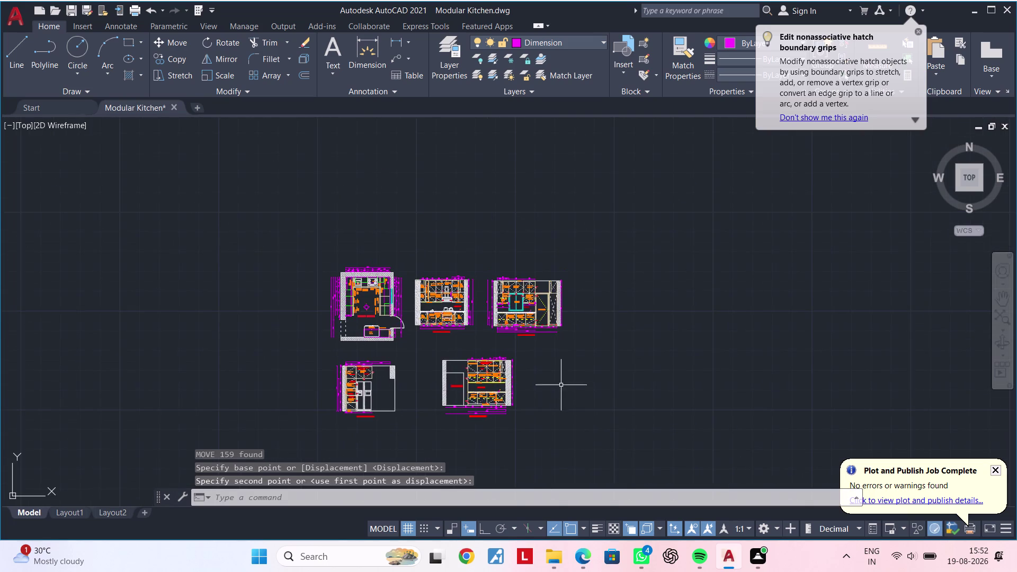
scroll(up, 3)
middle_drag(569, 393, 711, 388)
key(Escape)
key(Escape)
key(Escape)
key(Escape)
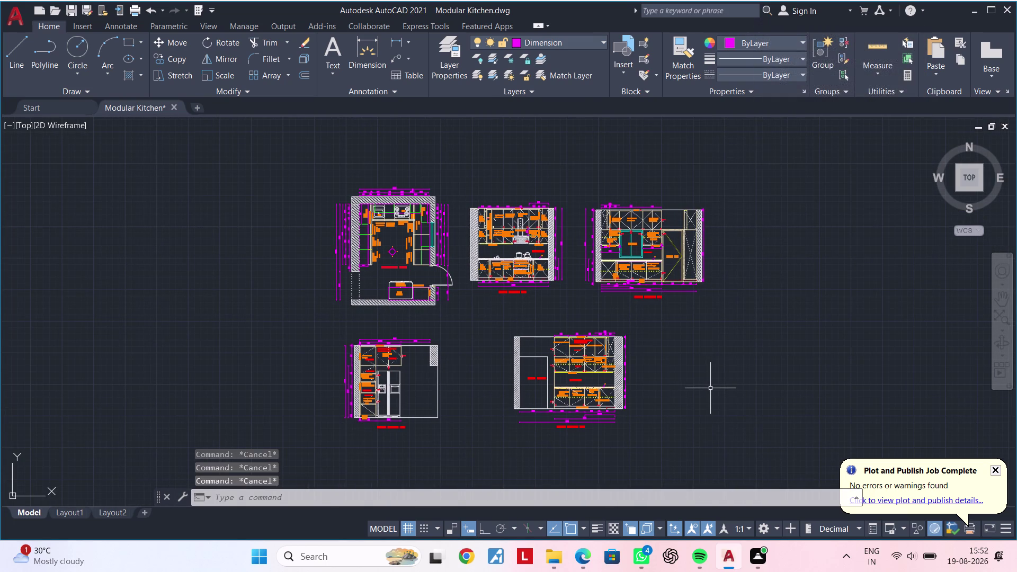
key(ctrl+p)
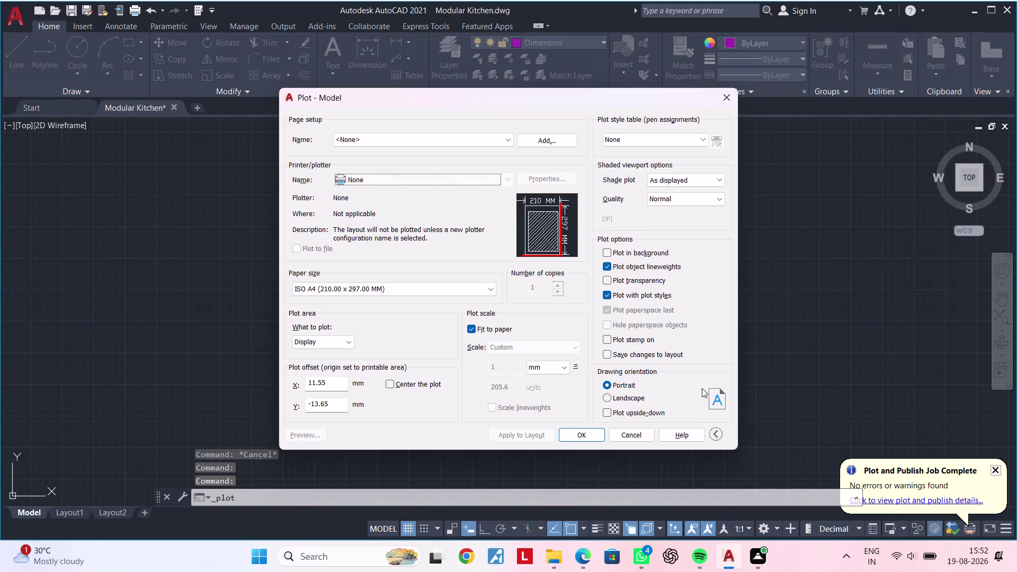
Apply the Previous plot page setup, window all five kitchen drawings, and preview.
click(489, 134)
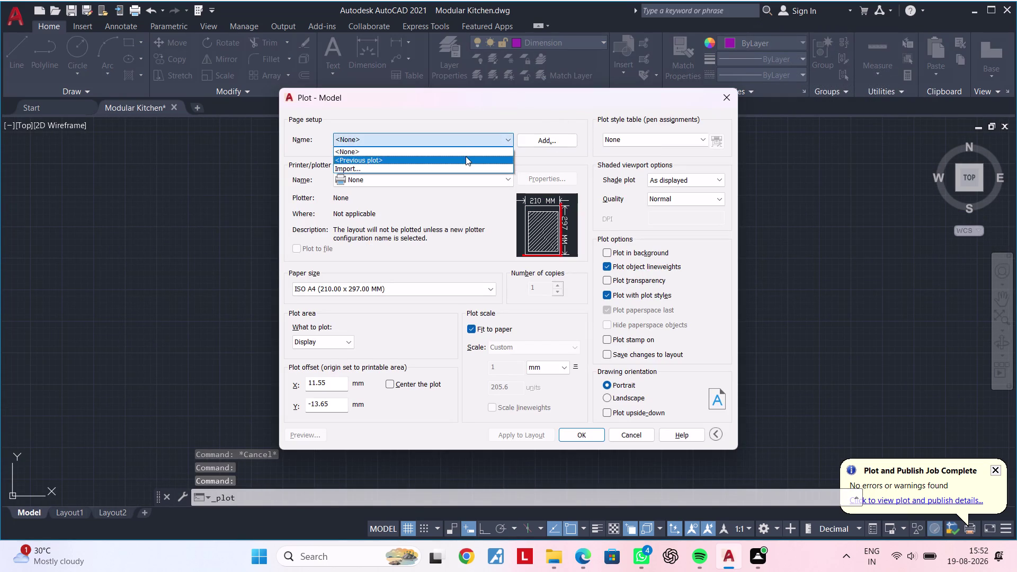
click(465, 157)
click(388, 340)
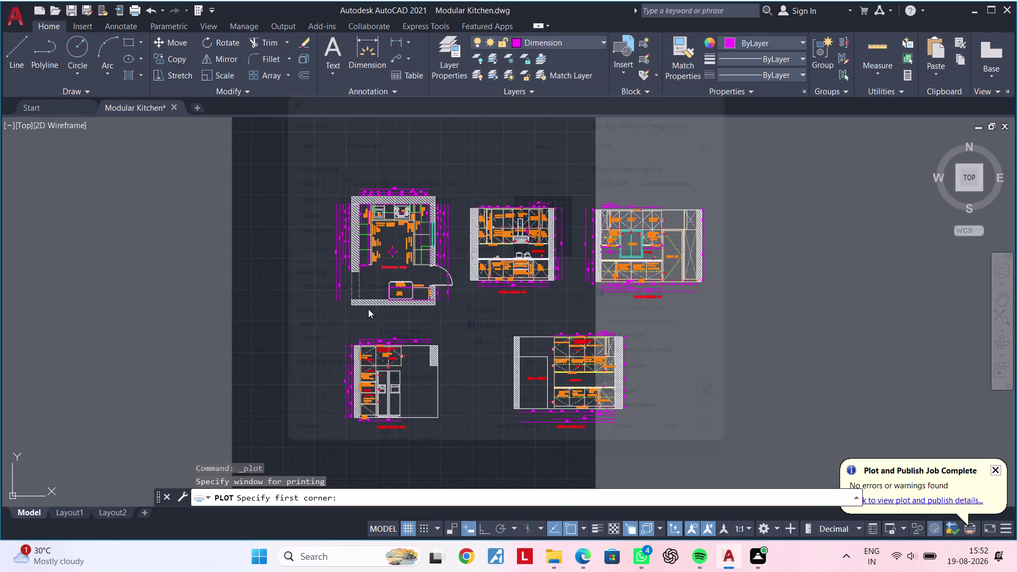
click(298, 159)
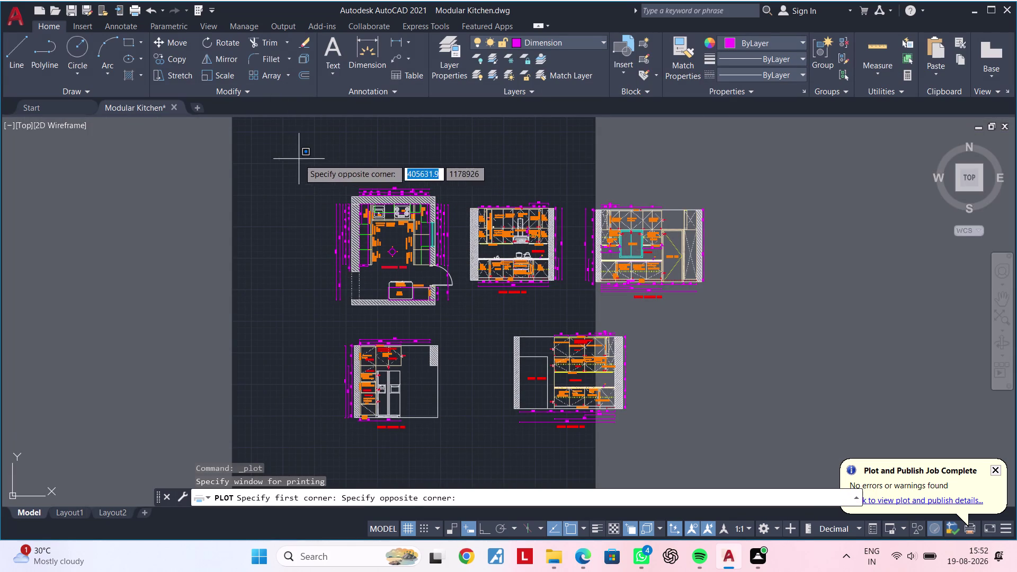
click(748, 453)
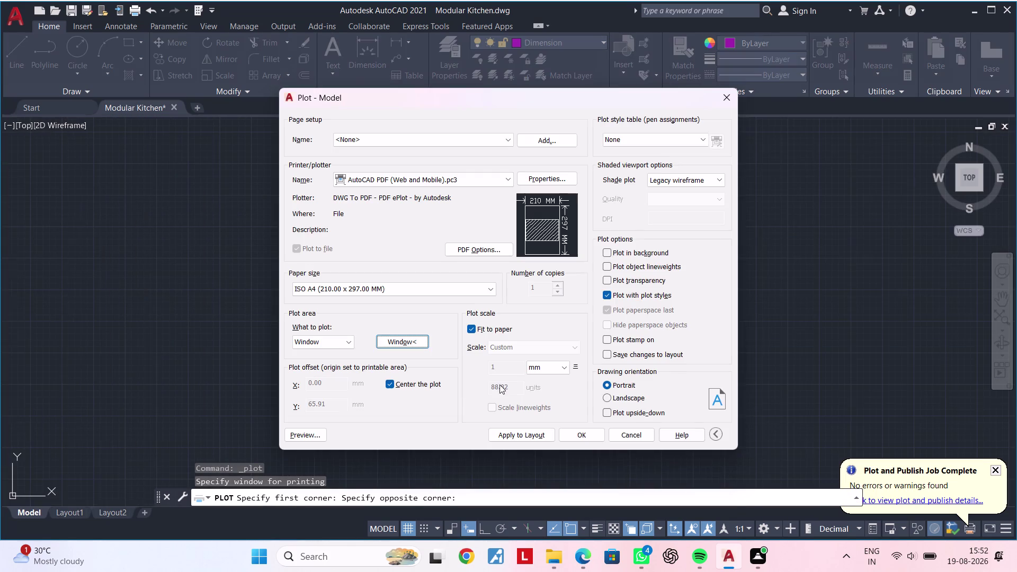
click(300, 432)
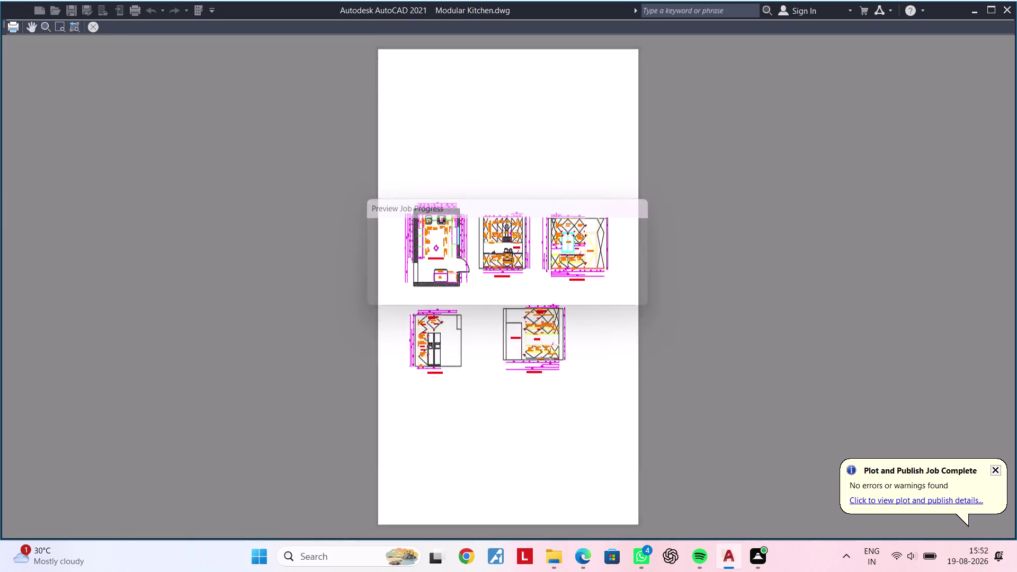
Zoom into the plot preview and look across the elevations.
scroll(up, 3)
scroll(up, 3)
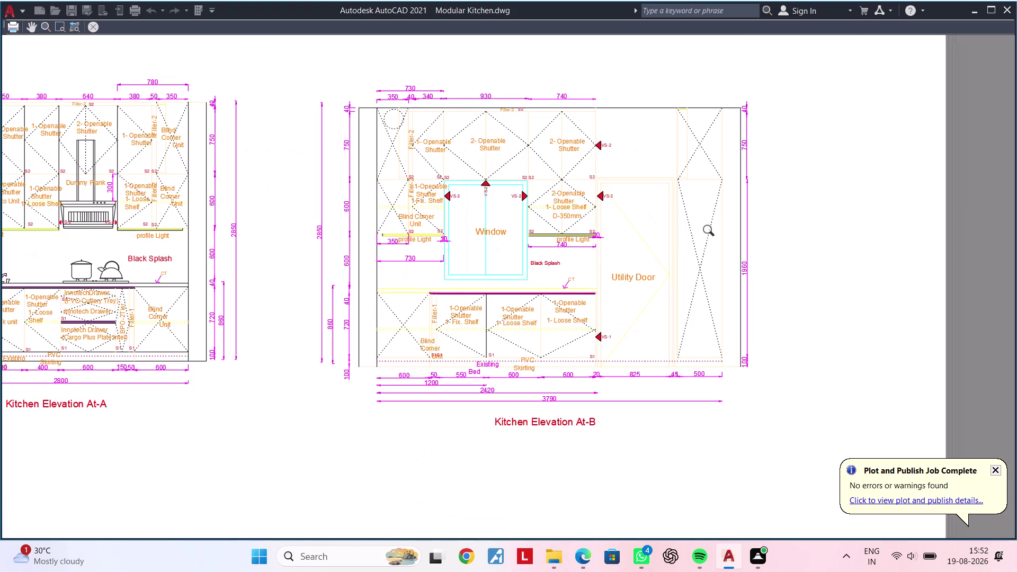
scroll(up, 3)
middle_drag(642, 206, 935, 243)
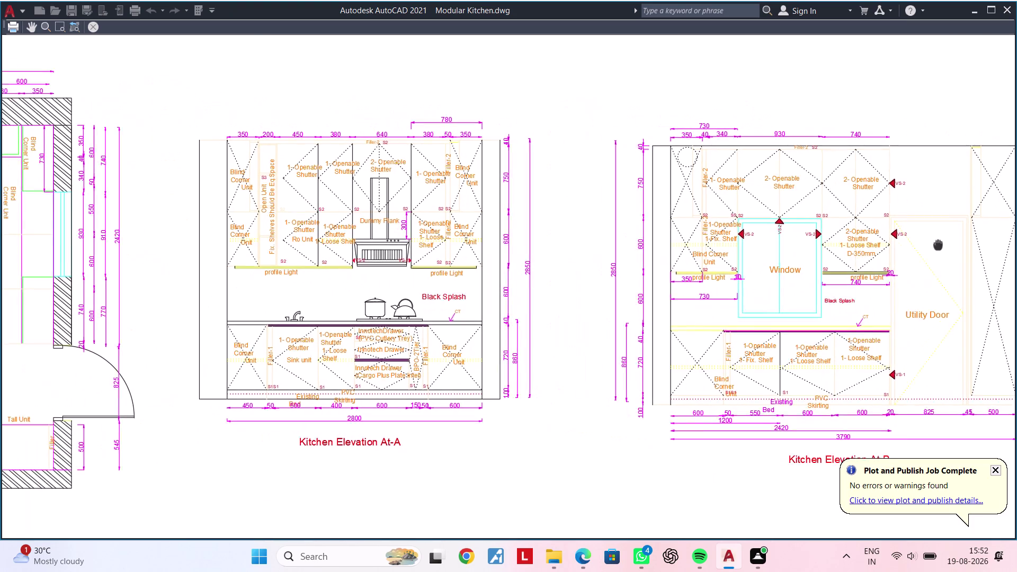
middle_drag(934, 243, 937, 245)
scroll(up, 3)
scroll(down, 3)
scroll(up, 3)
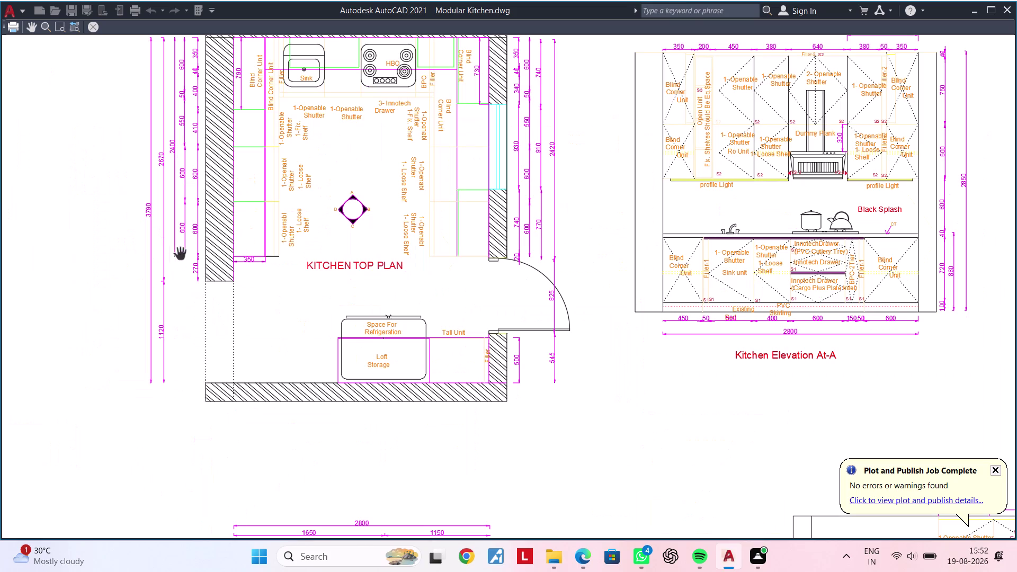
scroll(up, 3)
Check the top plan, recentre the full A4 sheet, then exit preview and close plotting.
middle_drag(314, 225, 262, 288)
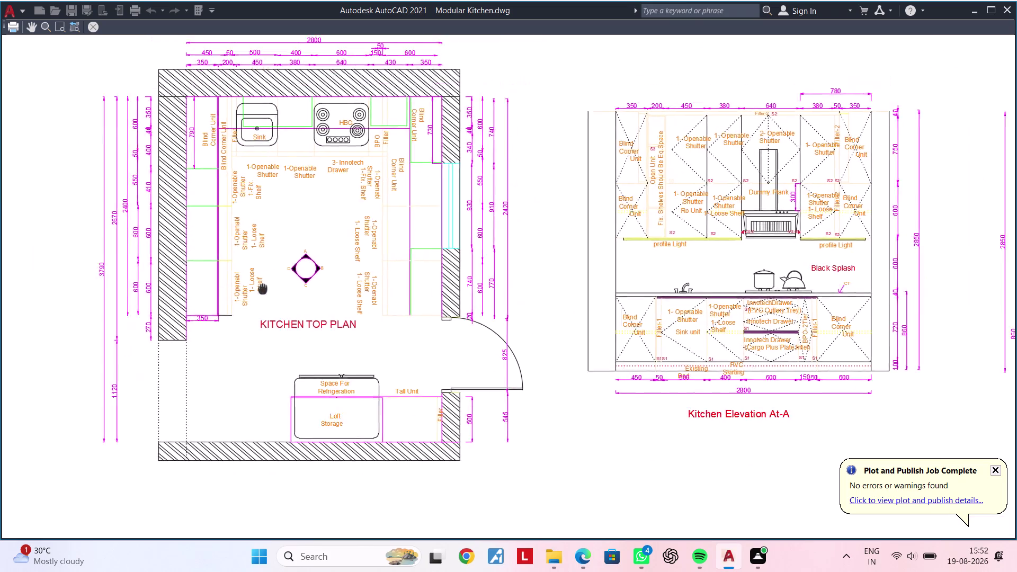
middle_drag(261, 289, 187, 322)
scroll(down, 3)
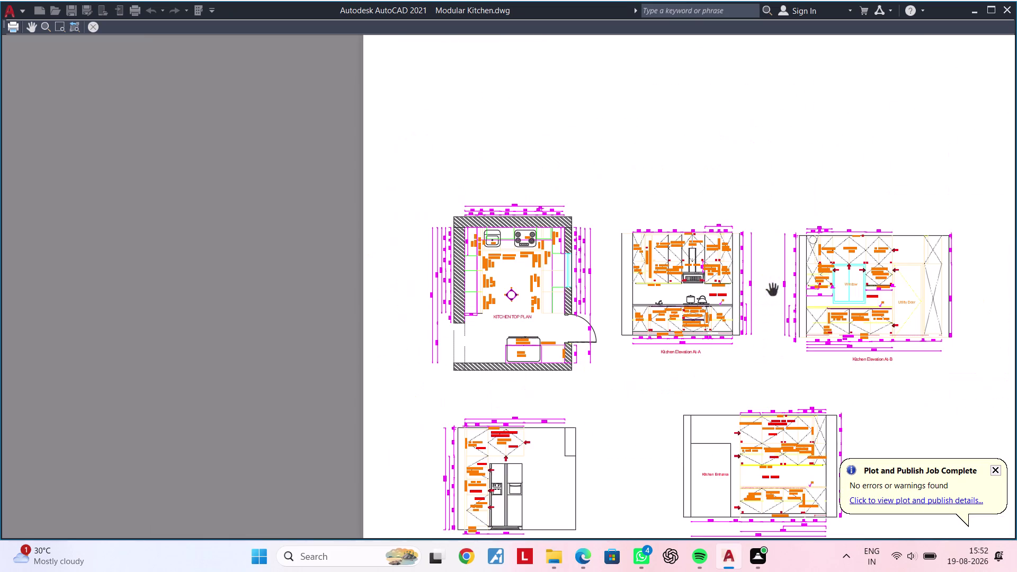
middle_drag(769, 290, 262, 266)
middle_drag(262, 265, 650, 216)
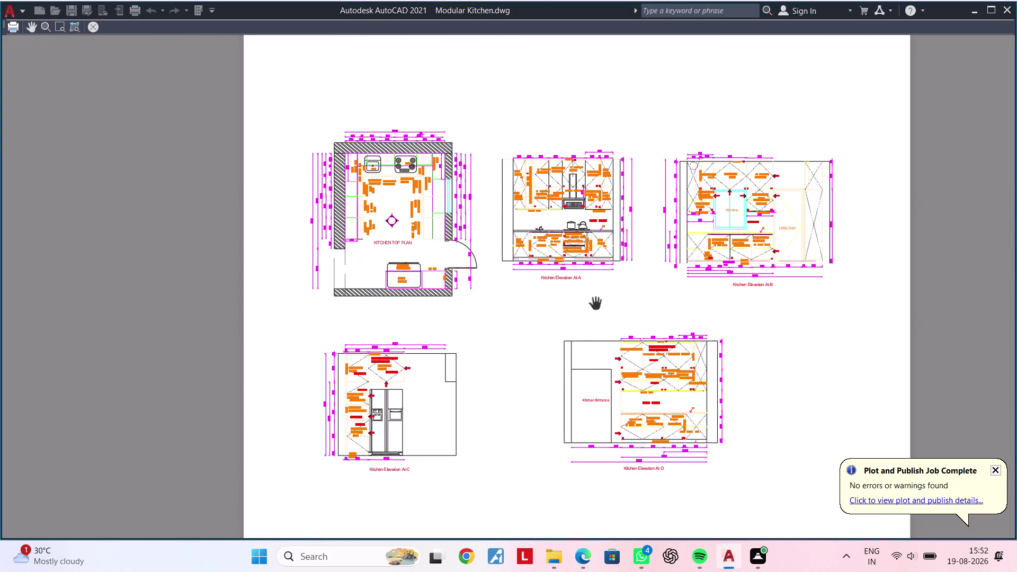
middle_drag(591, 305, 595, 262)
key(Escape)
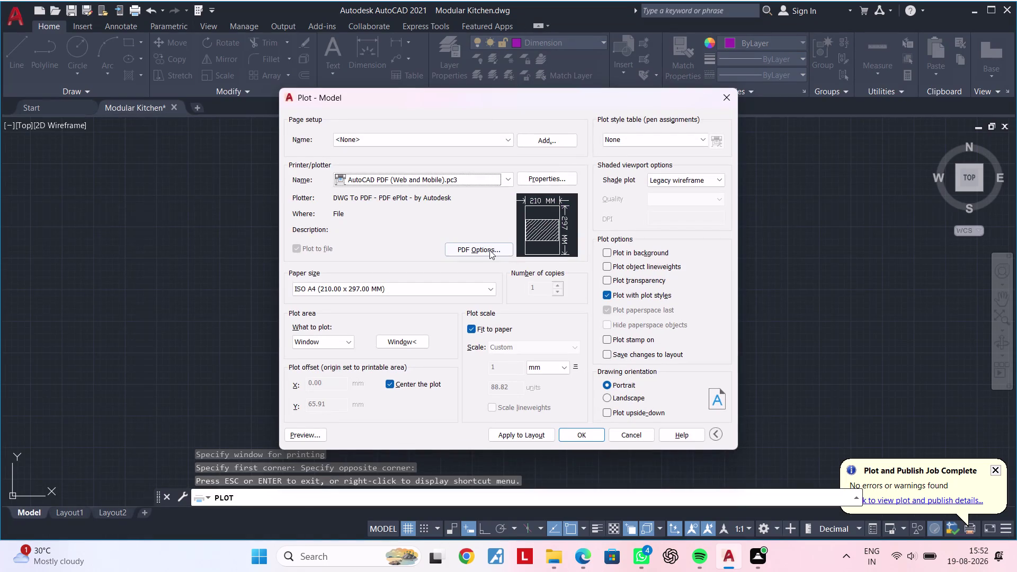
click(721, 100)
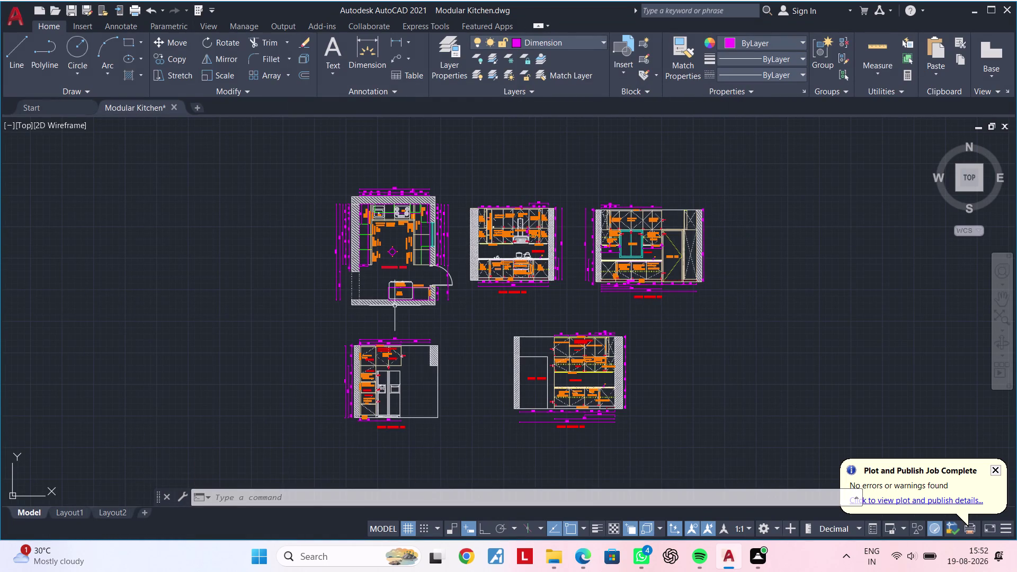
Set the current object colour to true colour 254,234,185 via More Colors.
scroll(up, 3)
middle_drag(338, 262, 481, 250)
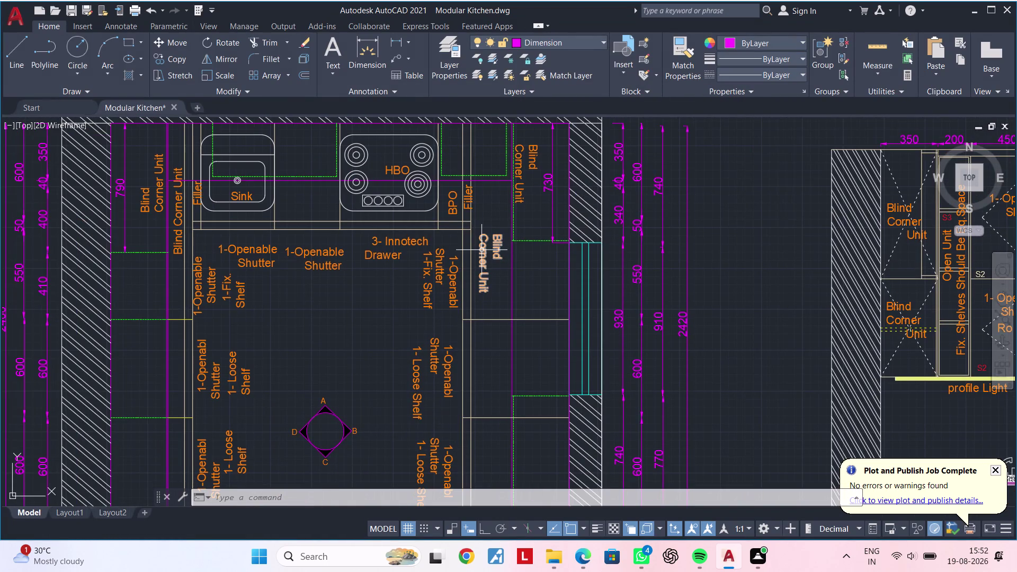
click(747, 45)
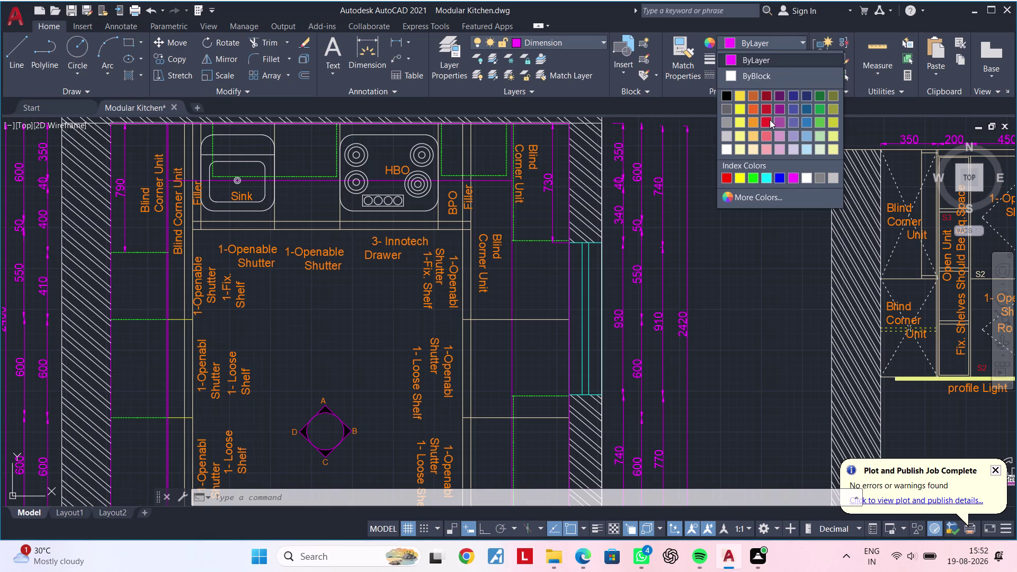
click(770, 120)
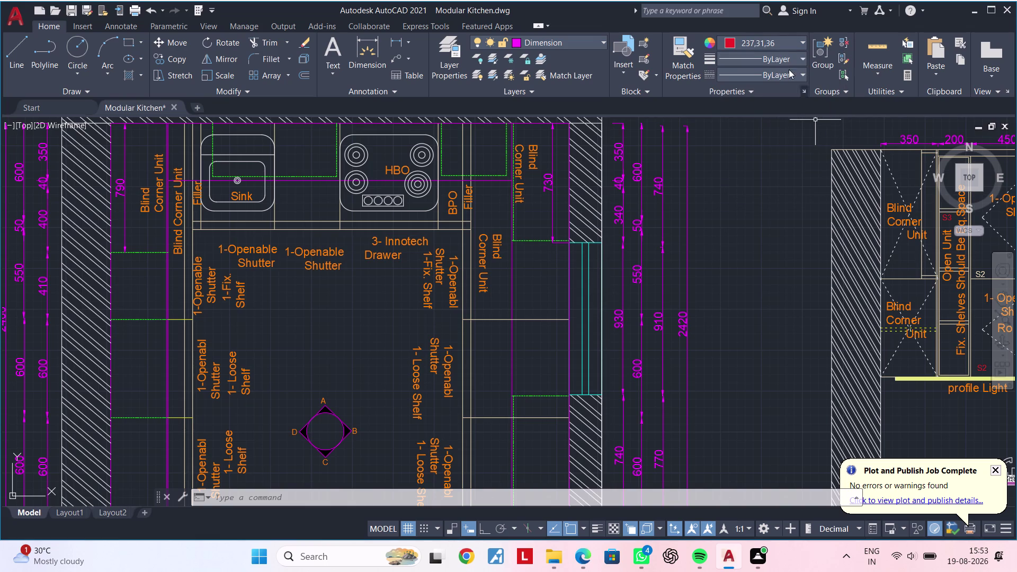
click(778, 37)
click(752, 199)
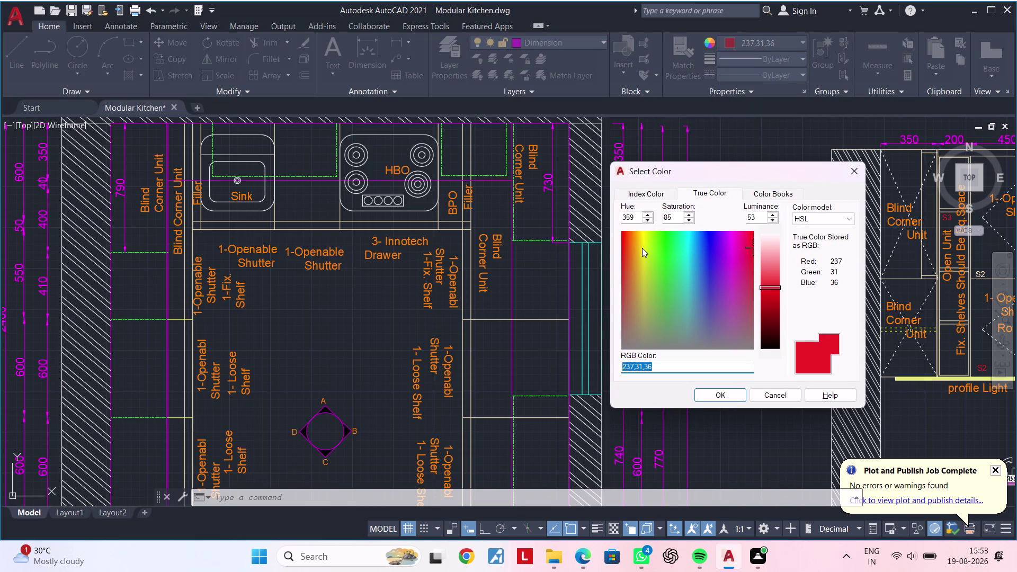
click(846, 169)
Cancel stray backtick input and pan around the top plan.
key(grave)
text(`)
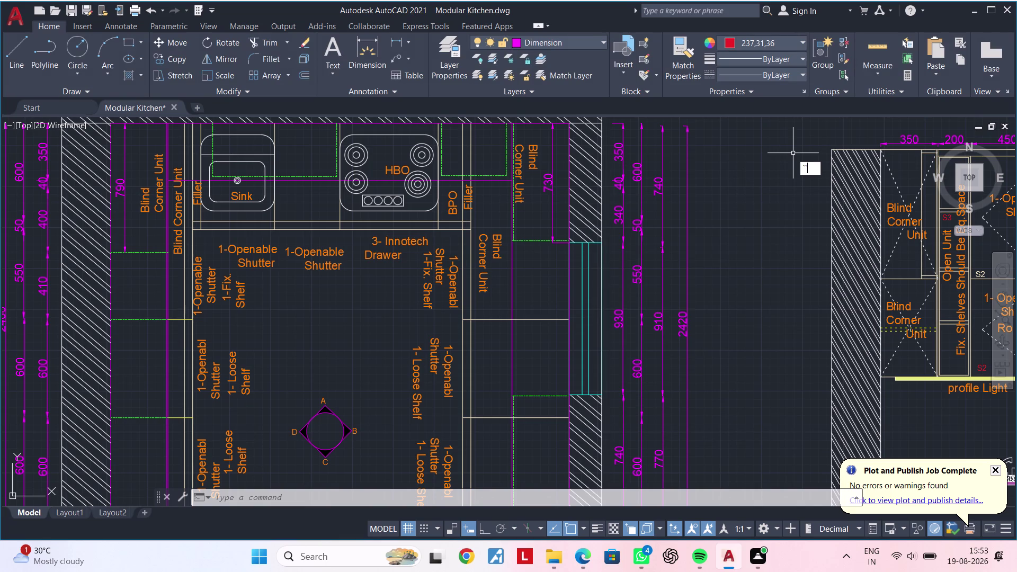
text(`)
text(``)
key(Escape)
key(Escape)
middle_drag(733, 174, 740, 251)
key(Escape)
key(Escape)
middle_drag(704, 234, 835, 204)
scroll(up, 3)
click(558, 202)
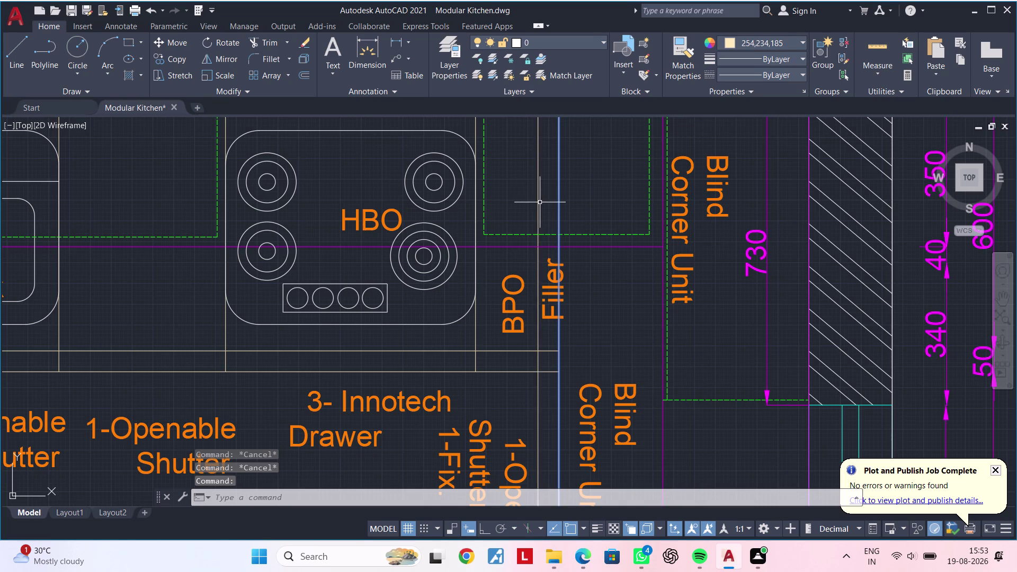
Select the counter edge lines around the hob and the adjacent cabinet lines.
click(536, 201)
middle_drag(534, 207, 609, 148)
scroll(up, 3)
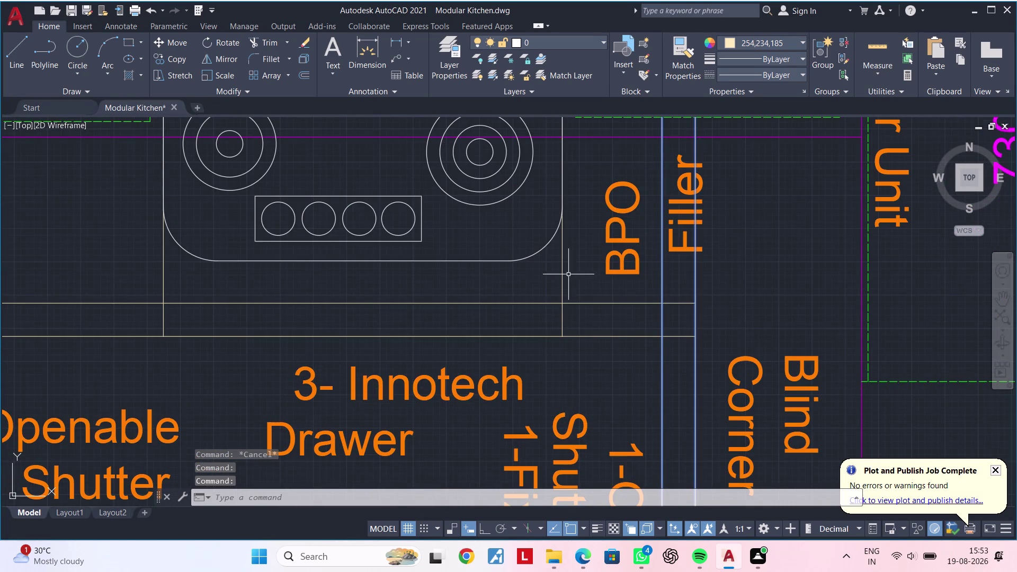
click(574, 273)
click(462, 341)
scroll(down, 3)
middle_drag(462, 315, 500, 314)
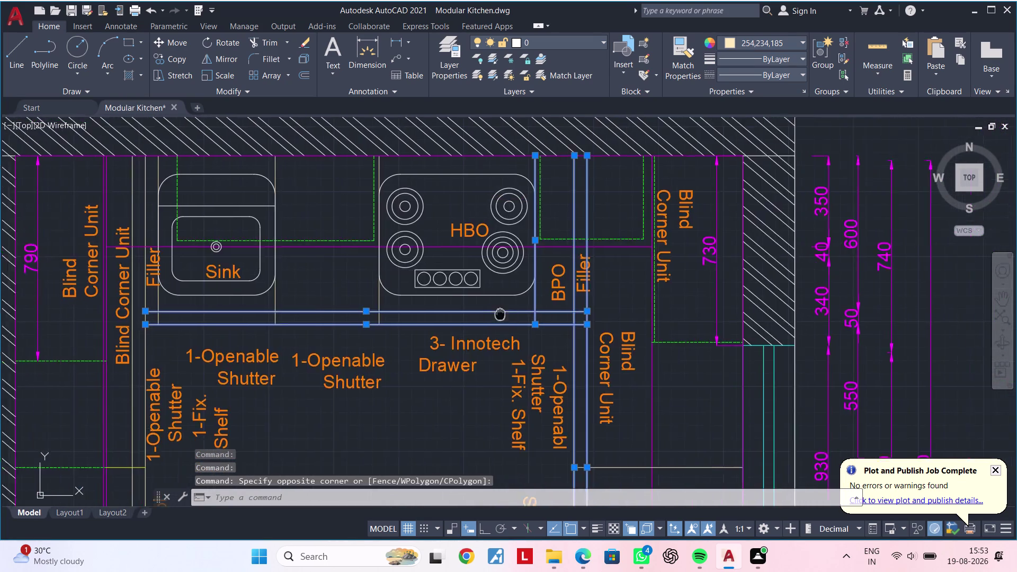
middle_drag(499, 314, 701, 314)
scroll(up, 3)
click(586, 298)
click(509, 299)
Add the cabinet lines near the sink and beside the blind corner unit.
middle_drag(490, 286, 649, 290)
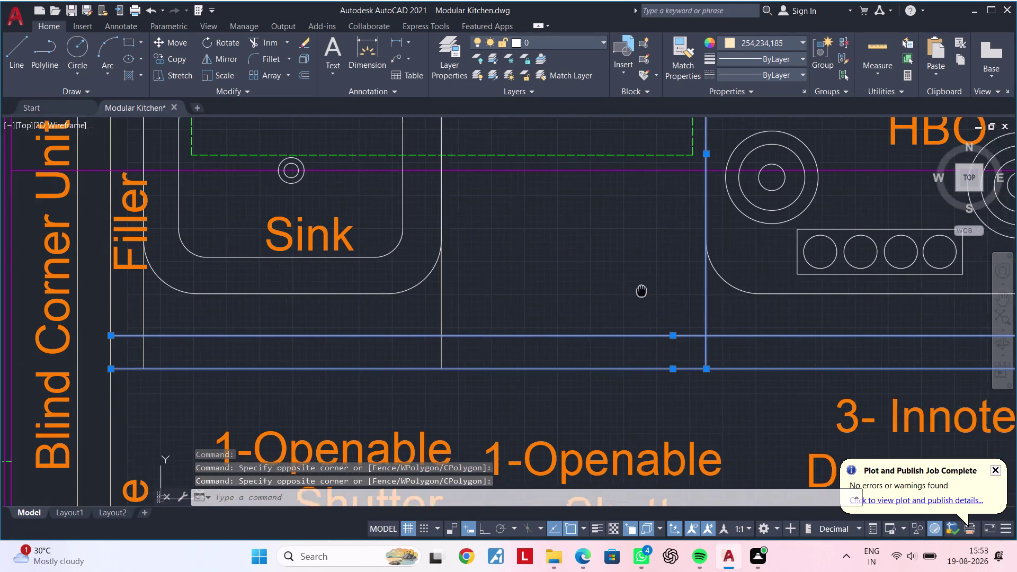
middle_drag(649, 290, 653, 290)
click(495, 291)
click(444, 321)
scroll(down, 3)
middle_drag(440, 320, 701, 319)
scroll(up, 3)
drag(535, 315, 508, 317)
click(485, 317)
click(465, 306)
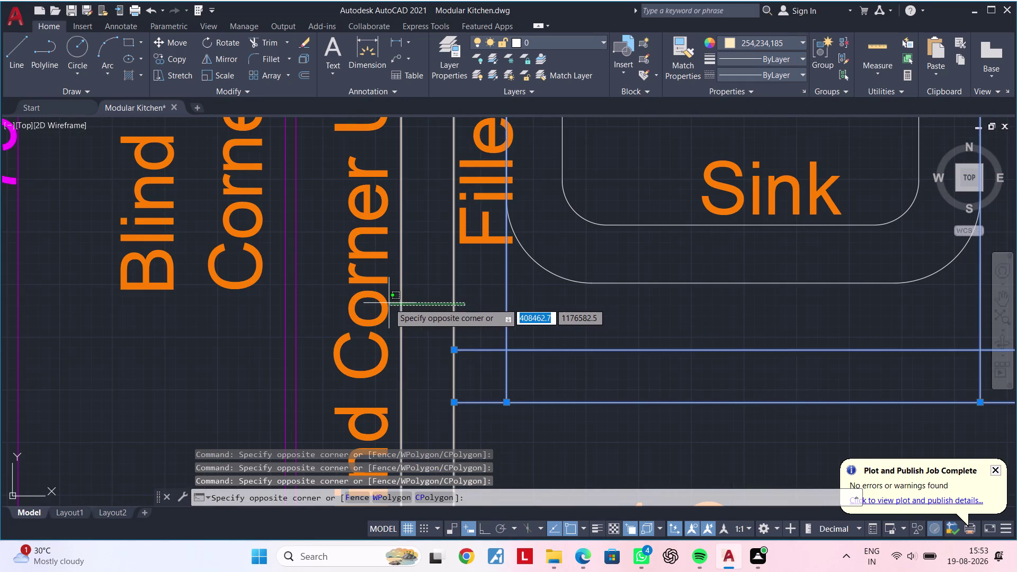
click(389, 303)
Add the shutter lines above the KITCHEN TOP PLAN title and the right-side cabinet lines.
scroll(down, 3)
middle_drag(651, 300, 506, 199)
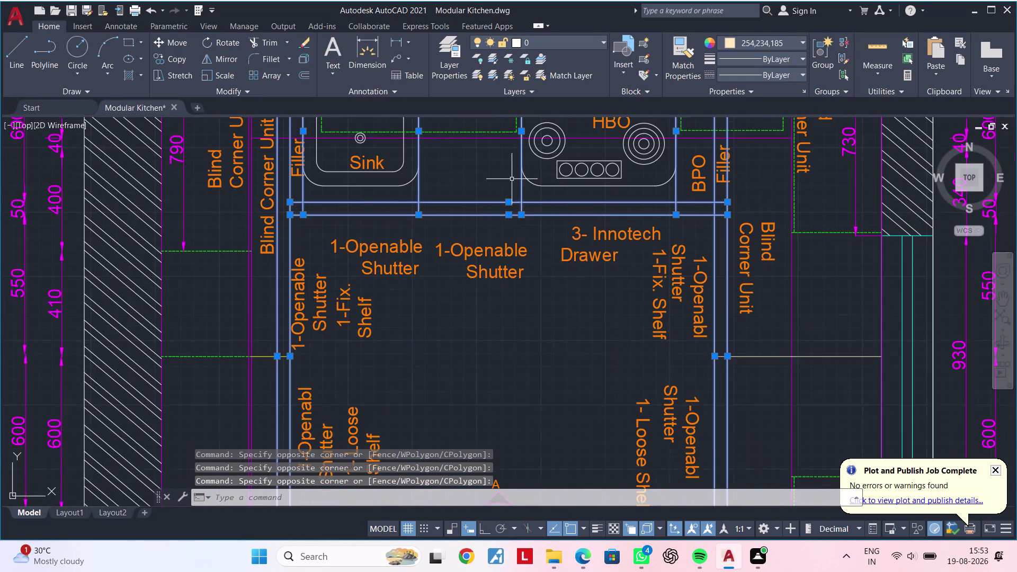
middle_drag(556, 262, 604, 136)
scroll(down, 3)
middle_drag(591, 236, 530, 179)
scroll(up, 3)
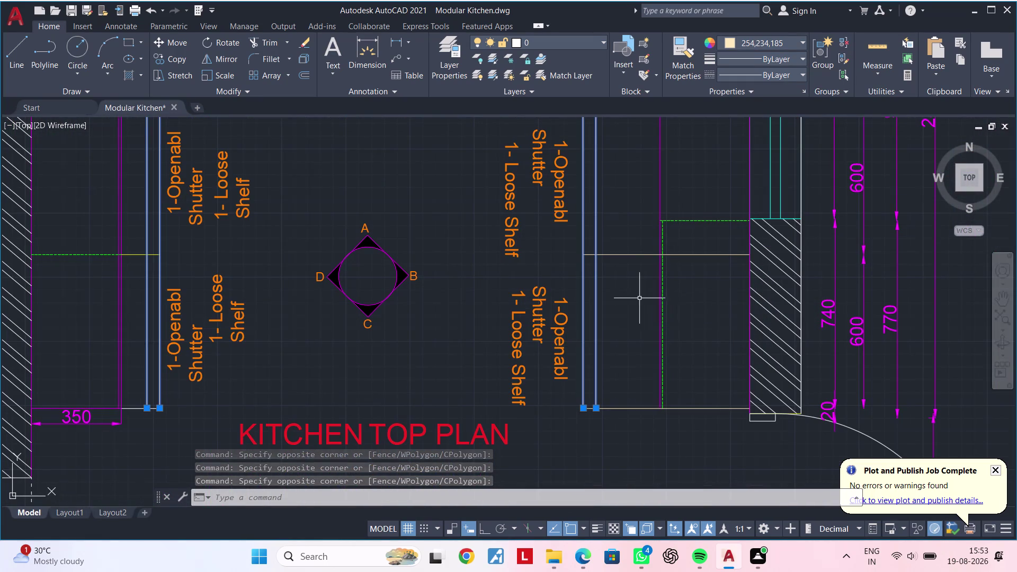
drag(626, 275, 624, 269)
click(604, 223)
scroll(down, 3)
middle_drag(630, 251, 631, 193)
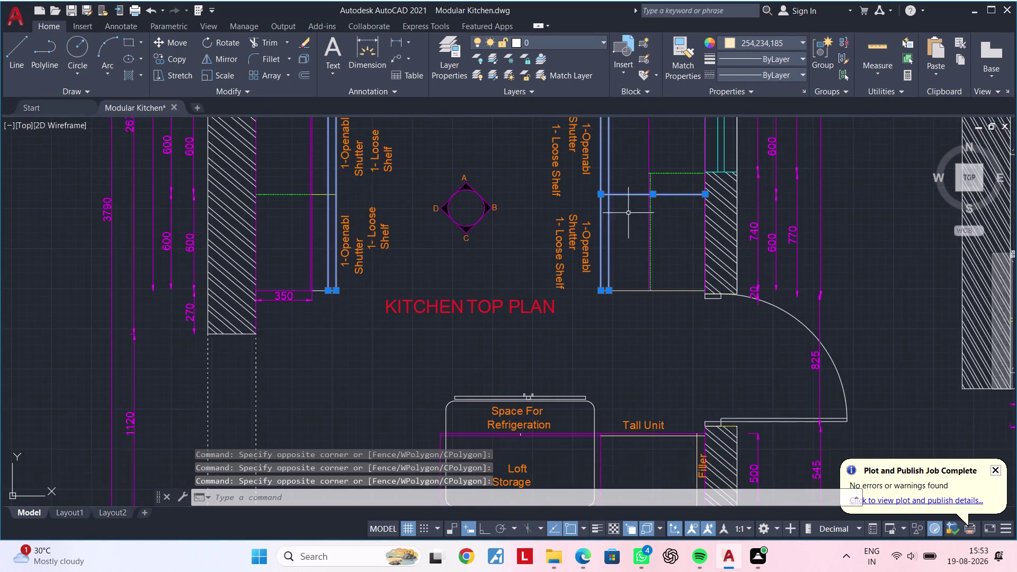
scroll(up, 3)
click(631, 317)
click(614, 273)
scroll(down, 3)
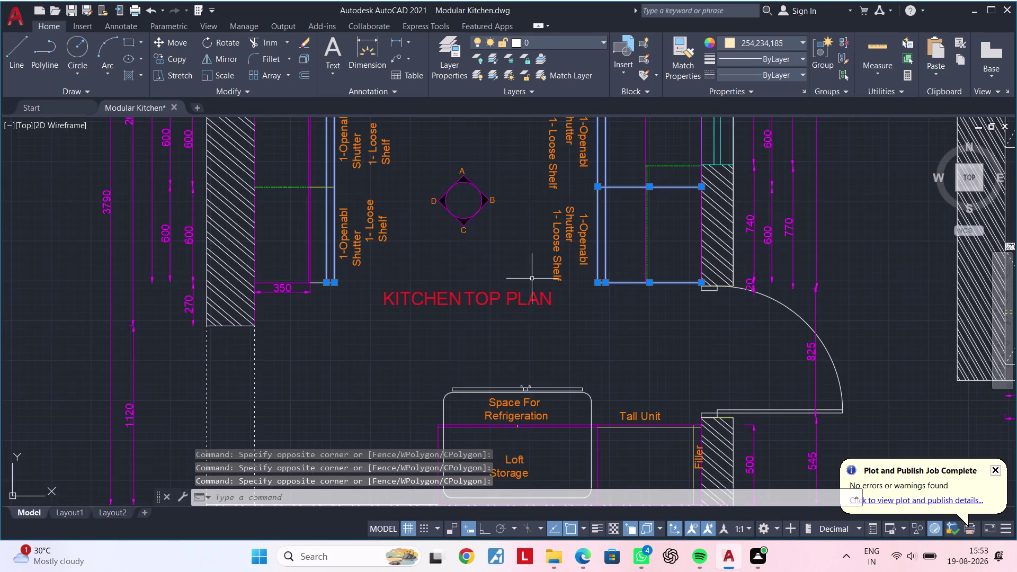
Select the horizontal S2 shelf line in Kitchen Elevation At-A.
middle_drag(543, 279, 701, 174)
middle_drag(756, 225, 582, 240)
scroll(down, 3)
middle_drag(651, 243, 451, 282)
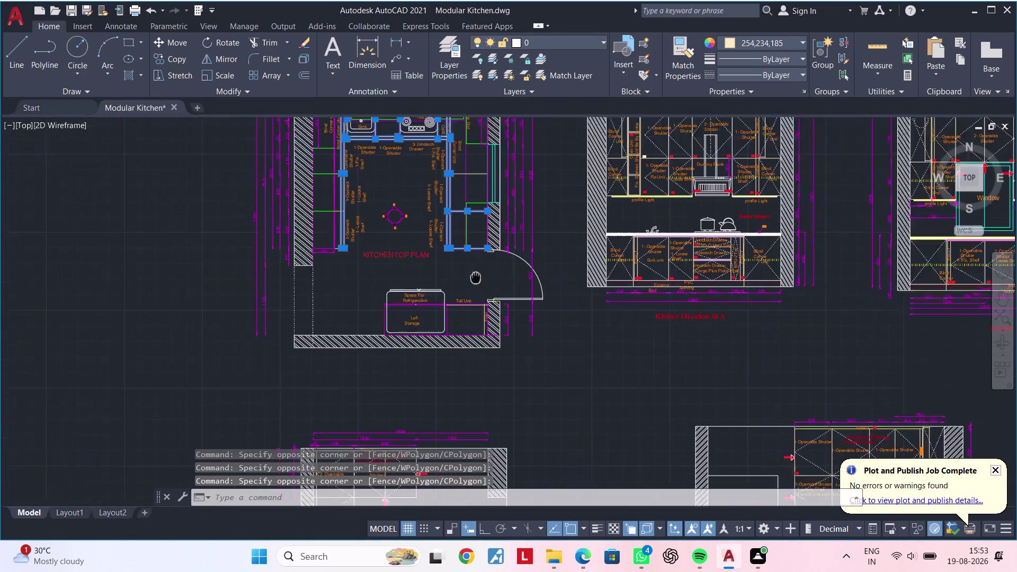
middle_drag(451, 282, 293, 327)
scroll(up, 3)
middle_drag(424, 214, 498, 304)
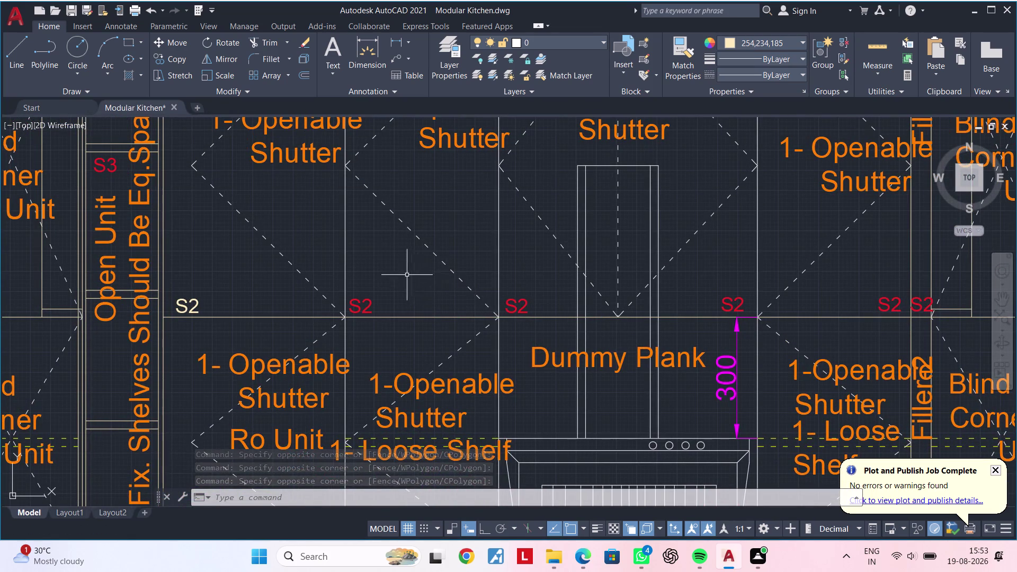
middle_drag(407, 274, 438, 275)
click(444, 289)
click(419, 338)
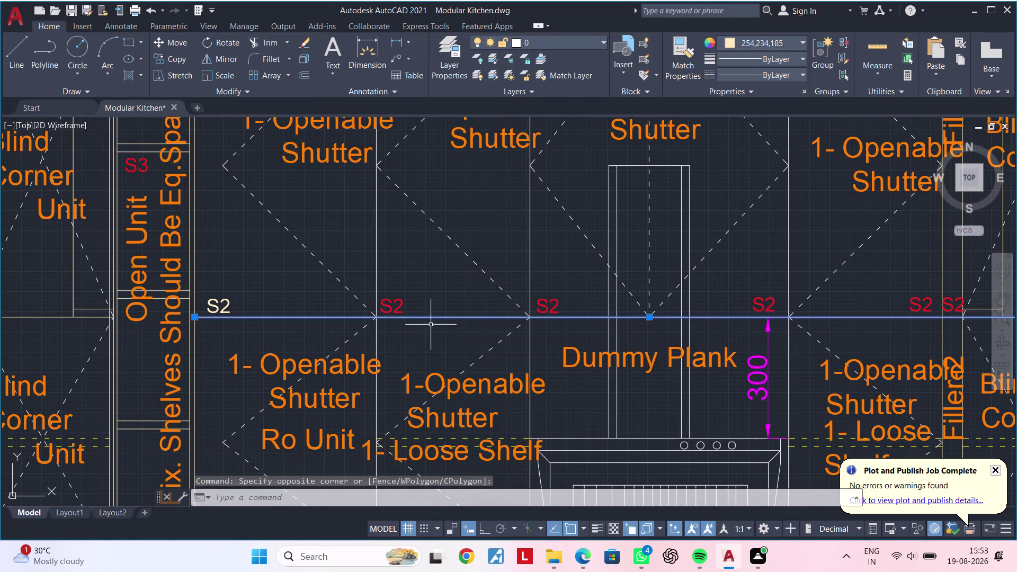
Add three shutter divider lines of the wall cabinets.
click(416, 260)
click(347, 248)
click(561, 239)
click(510, 240)
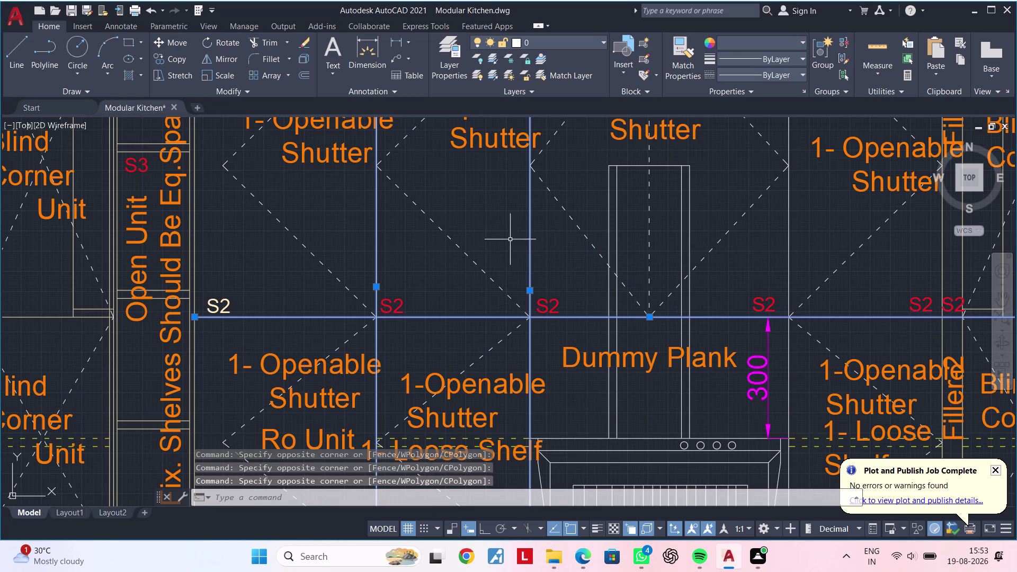
middle_drag(742, 261, 667, 288)
drag(739, 250, 729, 254)
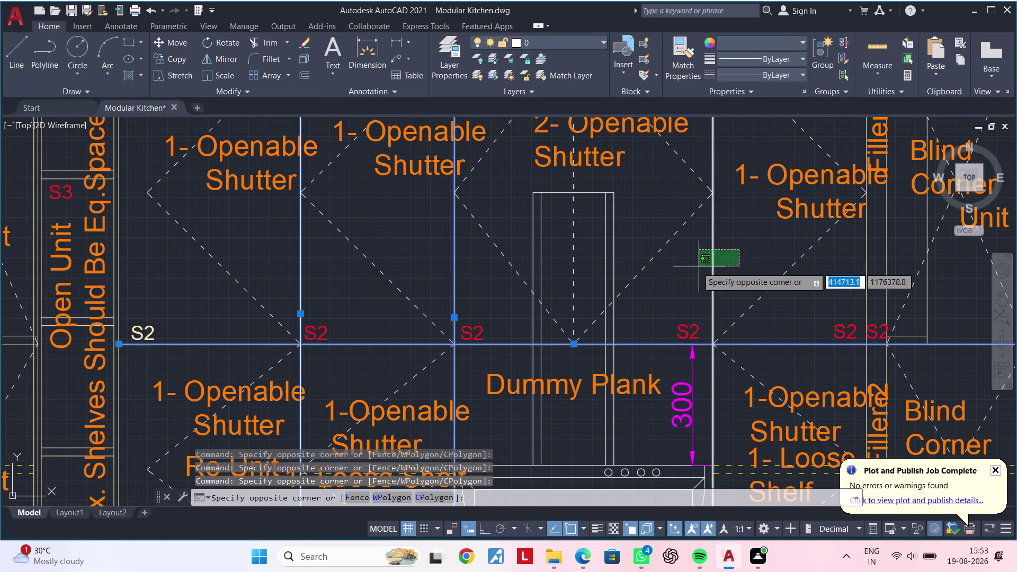
click(696, 267)
Add the open unit shelf lines to the selection.
middle_drag(704, 263, 751, 141)
middle_drag(693, 280, 789, 224)
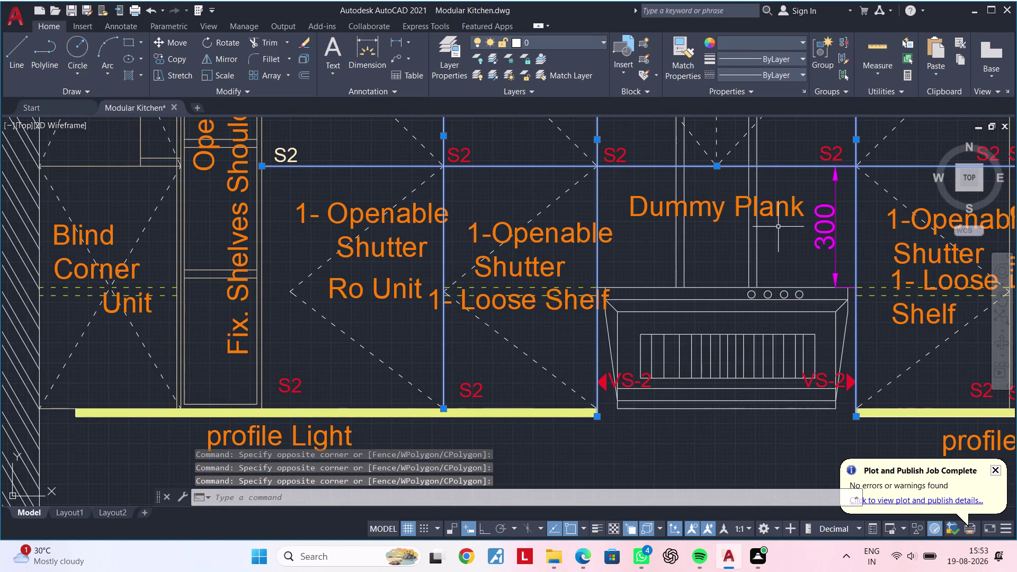
middle_drag(679, 244, 831, 324)
middle_drag(454, 263, 539, 211)
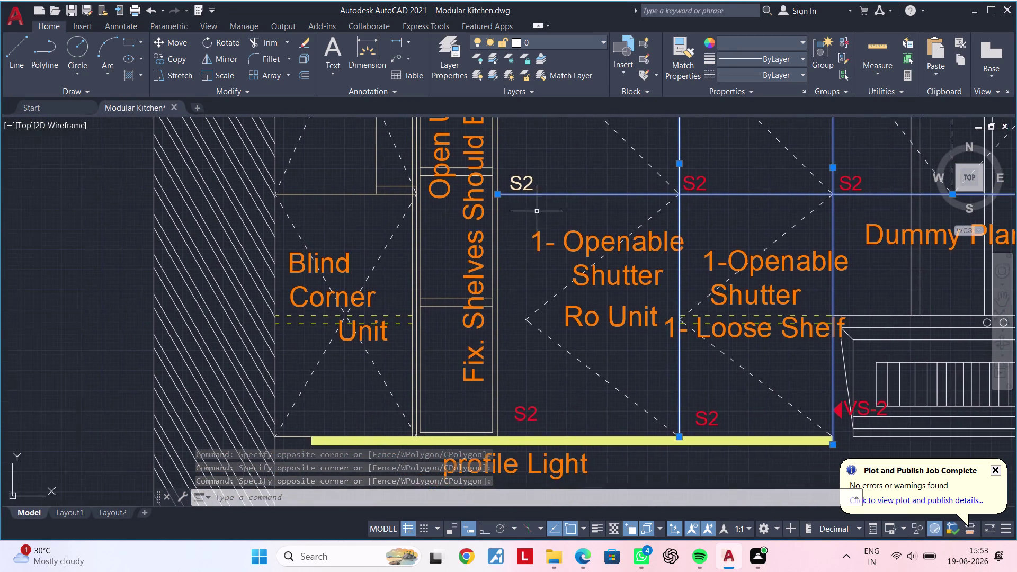
middle_drag(527, 266, 538, 246)
scroll(up, 3)
drag(507, 227, 498, 228)
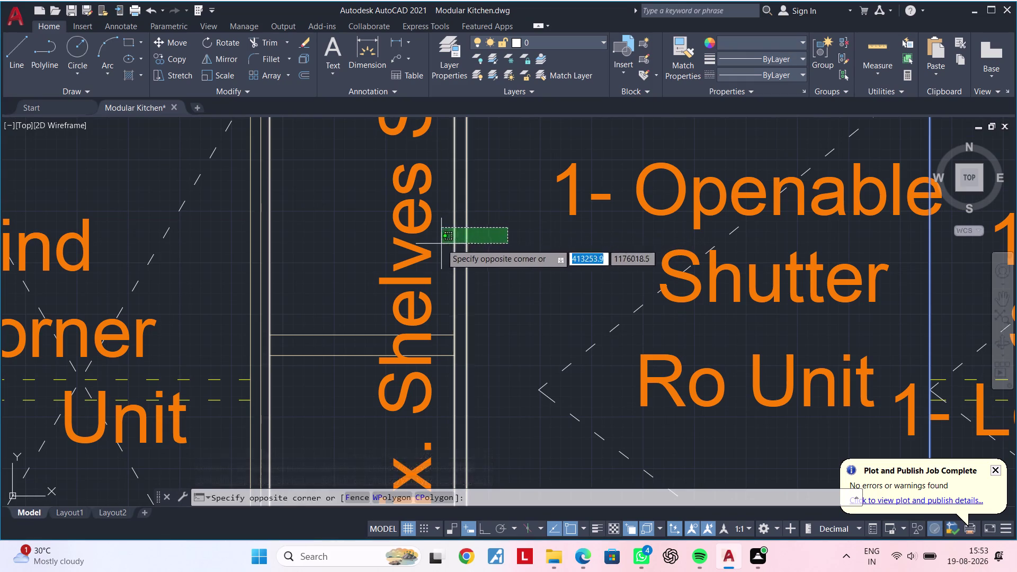
click(441, 243)
Add the open unit's small shelf lines and its vertical sides.
scroll(down, 3)
middle_drag(518, 221, 553, 200)
drag(430, 250, 430, 265)
click(410, 300)
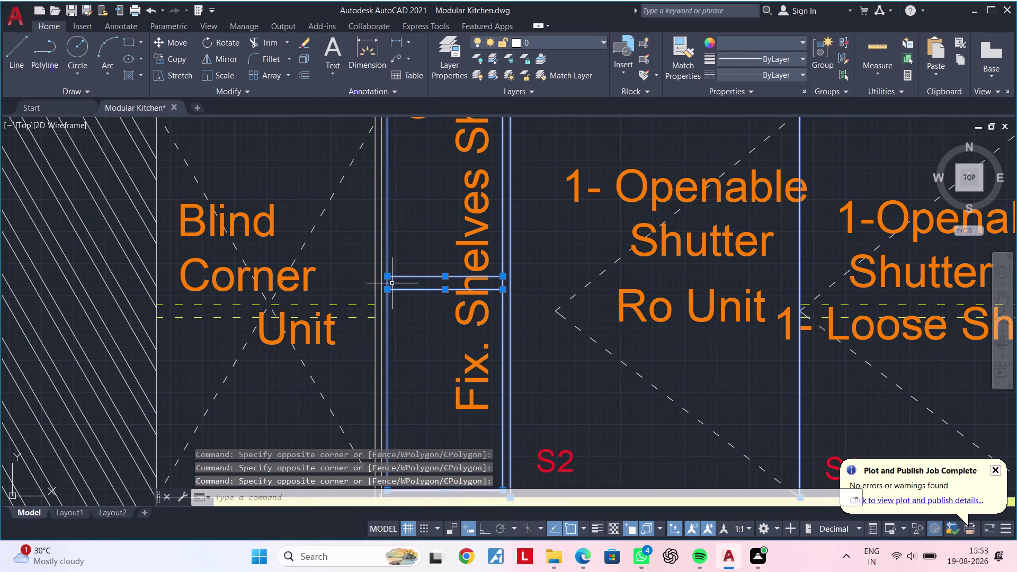
click(402, 260)
click(366, 261)
Add the blind corner unit lines and a thin vertical line.
middle_drag(457, 207, 413, 354)
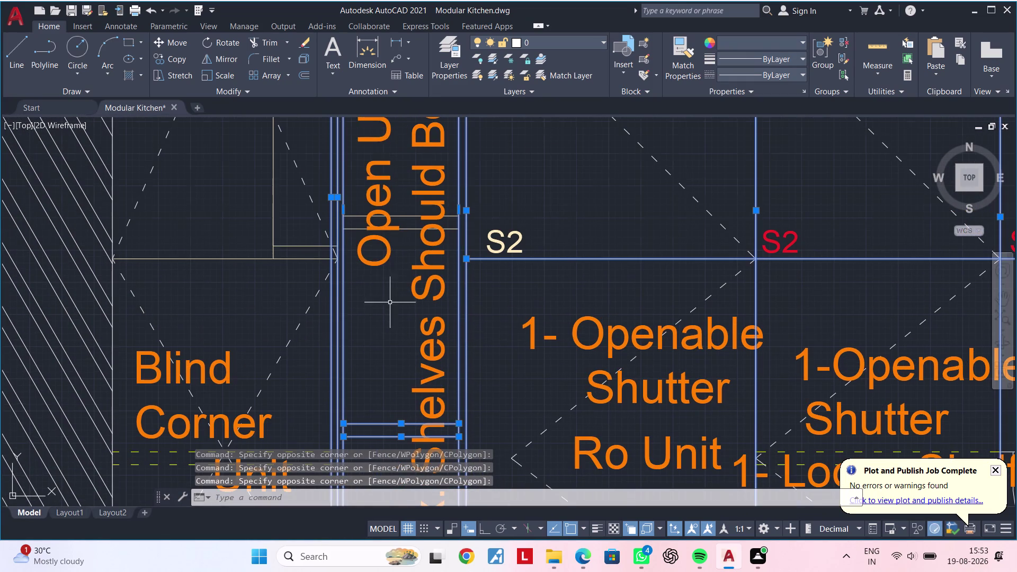
scroll(up, 3)
click(296, 227)
click(184, 291)
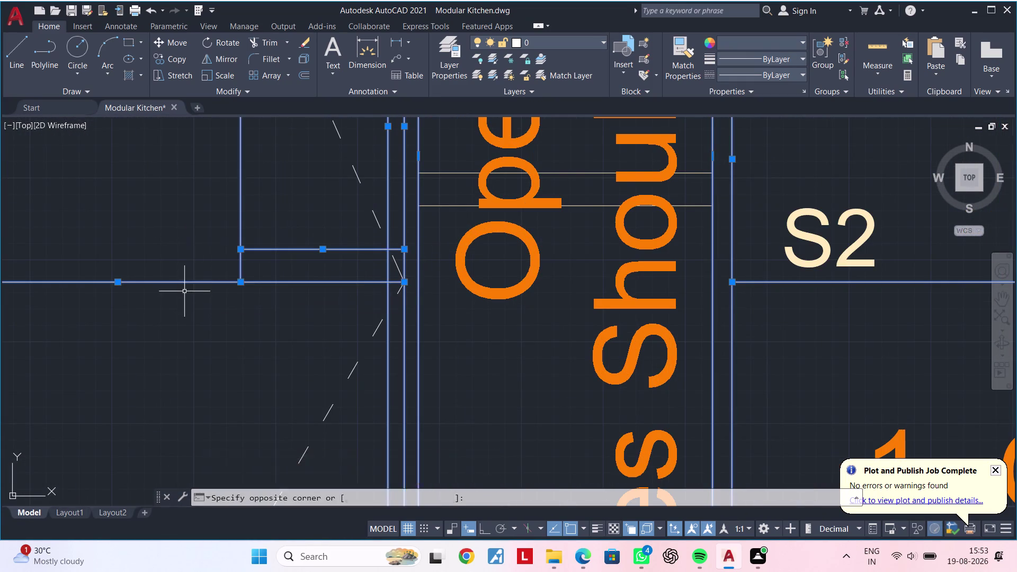
middle_drag(252, 186, 205, 307)
scroll(up, 3)
drag(402, 274, 400, 310)
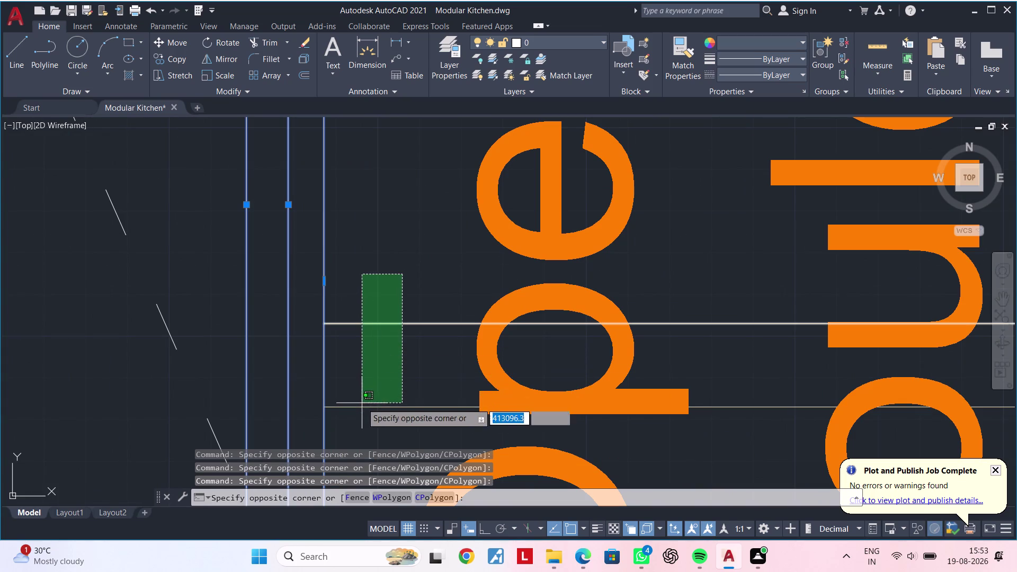
click(357, 411)
Add the S3 shelf lines and remaining open unit lines.
scroll(down, 3)
scroll(down, 3)
middle_drag(411, 216, 414, 242)
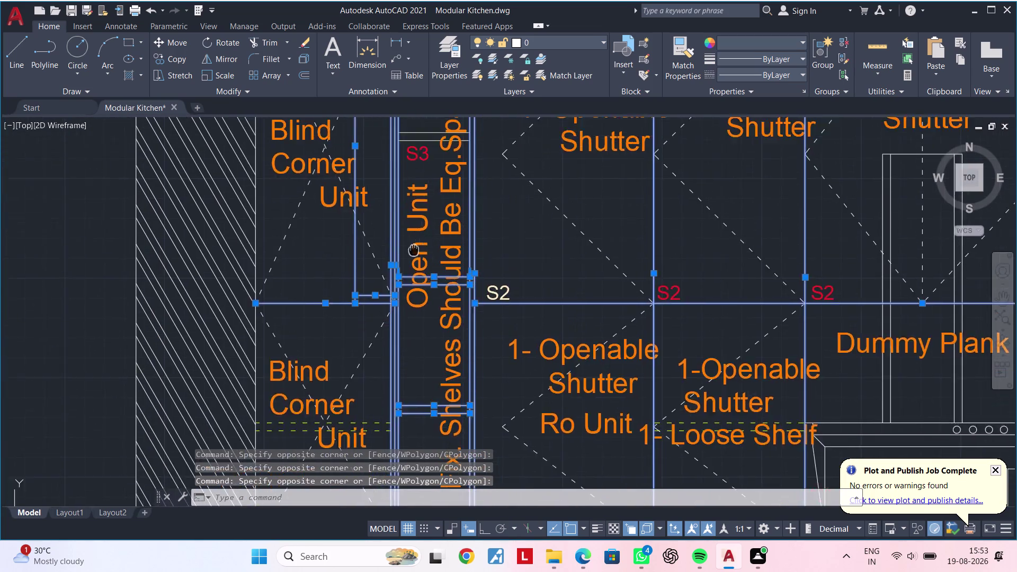
middle_drag(413, 242, 400, 347)
scroll(up, 3)
click(433, 246)
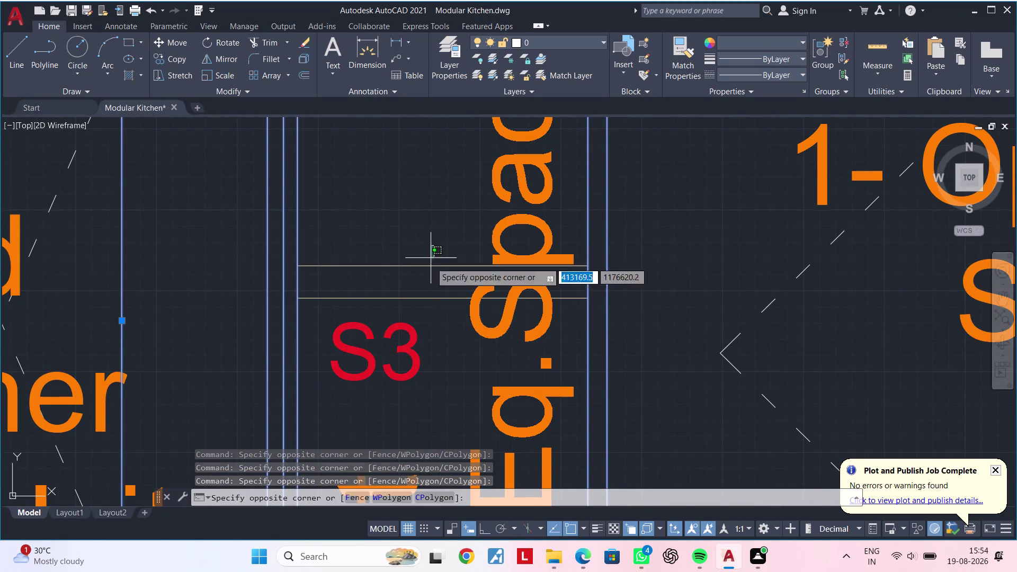
click(433, 316)
scroll(down, 3)
middle_drag(554, 200, 479, 277)
click(488, 251)
double_click(456, 195)
scroll(up, 3)
click(450, 192)
Add the short top edge line of the cabinets.
middle_drag(501, 219, 505, 219)
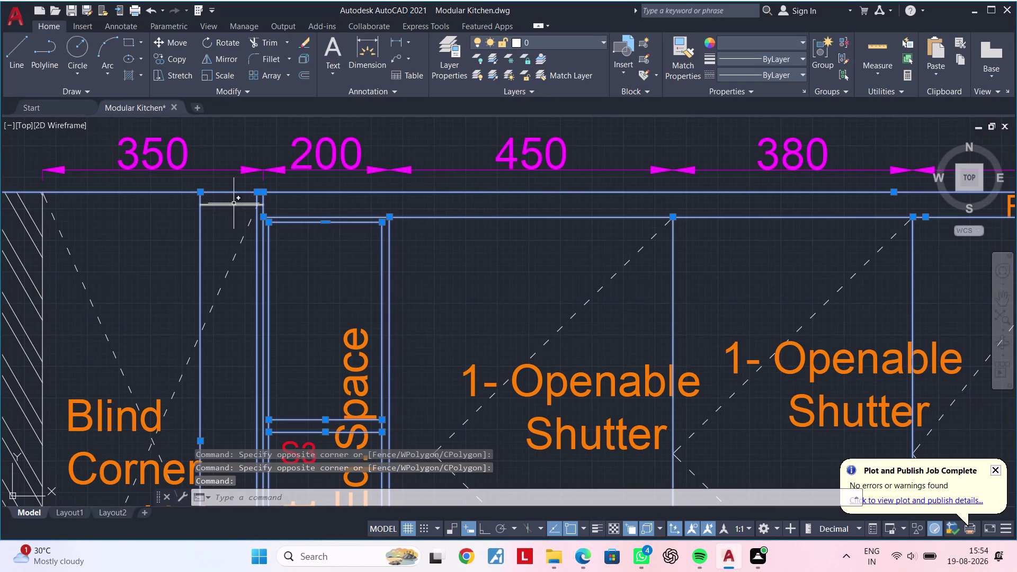
click(229, 207)
click(233, 204)
click(229, 204)
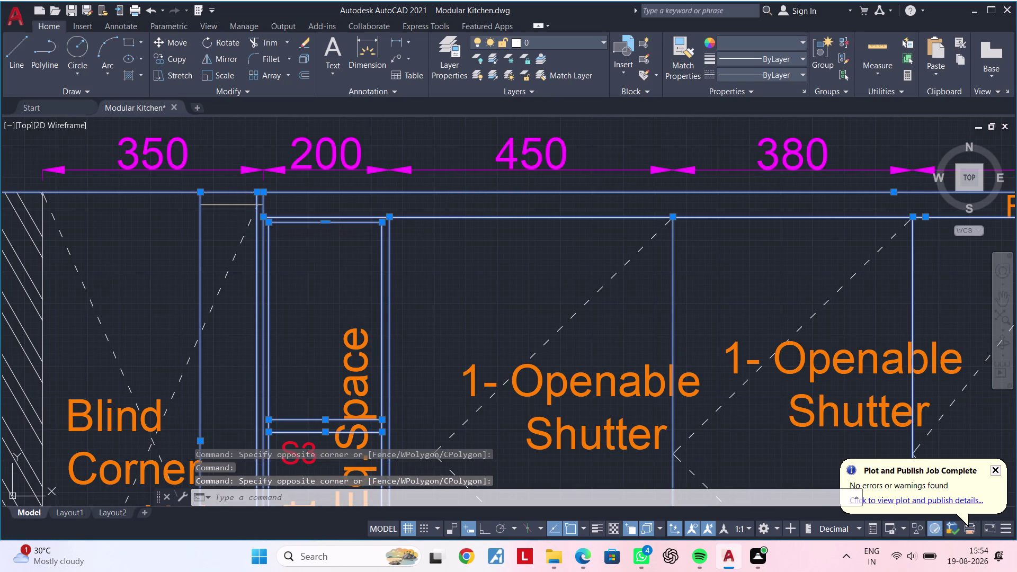
Add the Filler-2 top edge and outline to the selection.
scroll(down, 3)
scroll(down, 3)
middle_drag(644, 250, 407, 239)
scroll(up, 3)
scroll(up, 3)
click(515, 208)
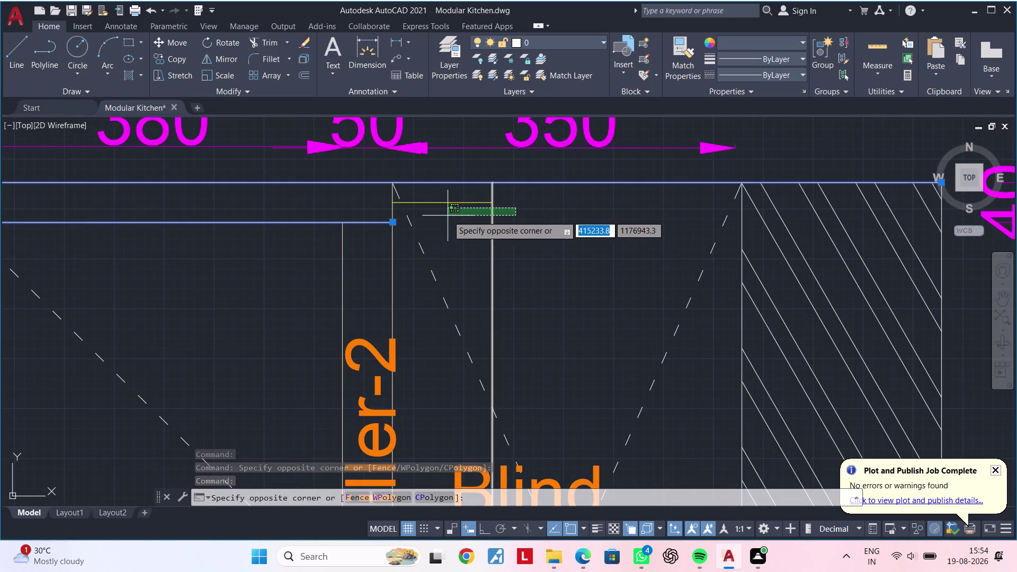
click(446, 198)
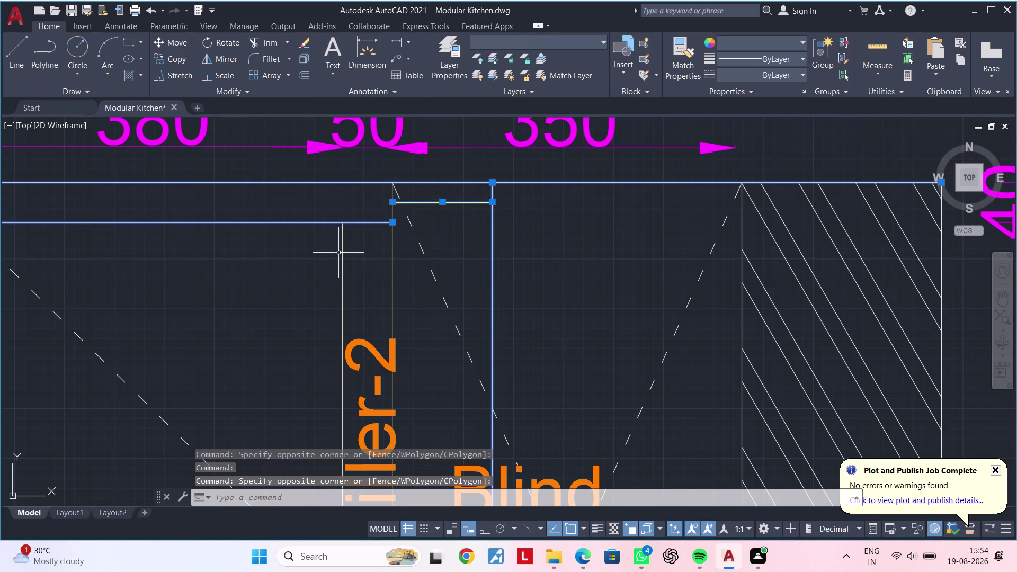
click(338, 253)
Add the Filler-2 side line and left line.
click(399, 262)
drag(398, 264, 391, 263)
click(319, 268)
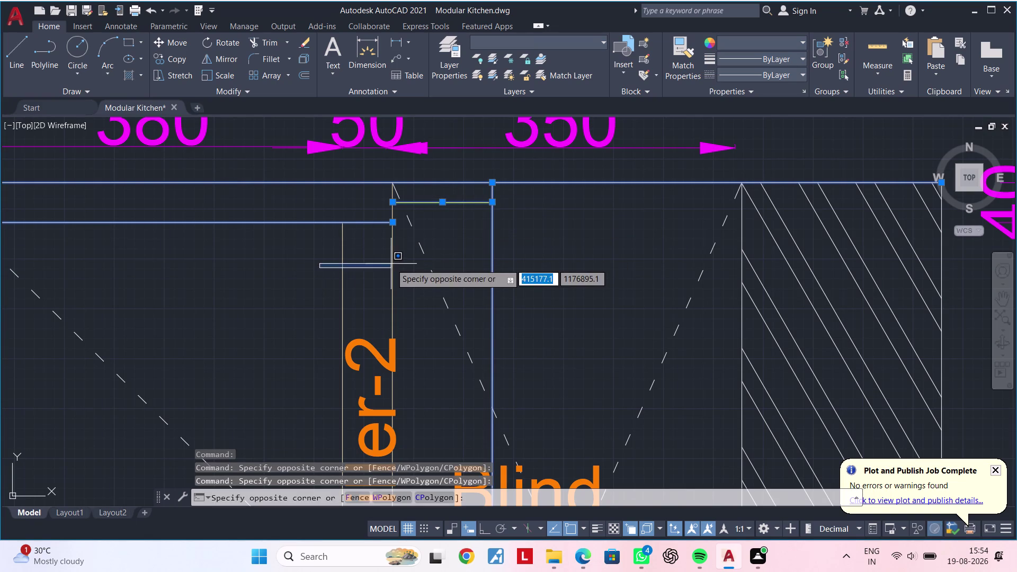
double_click(399, 262)
click(404, 265)
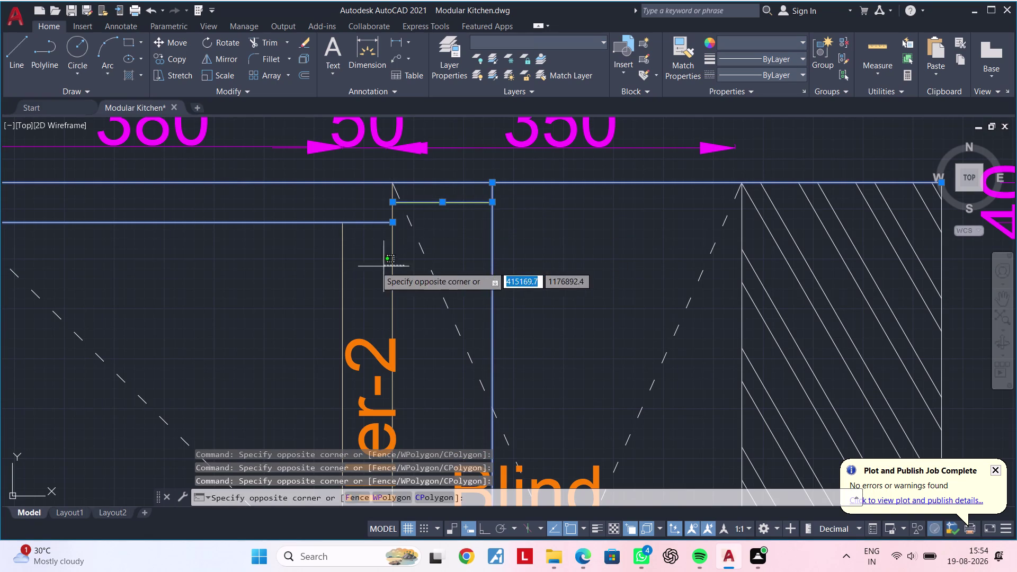
click(339, 271)
scroll(down, 3)
middle_drag(381, 273, 429, 217)
middle_drag(479, 205, 501, 191)
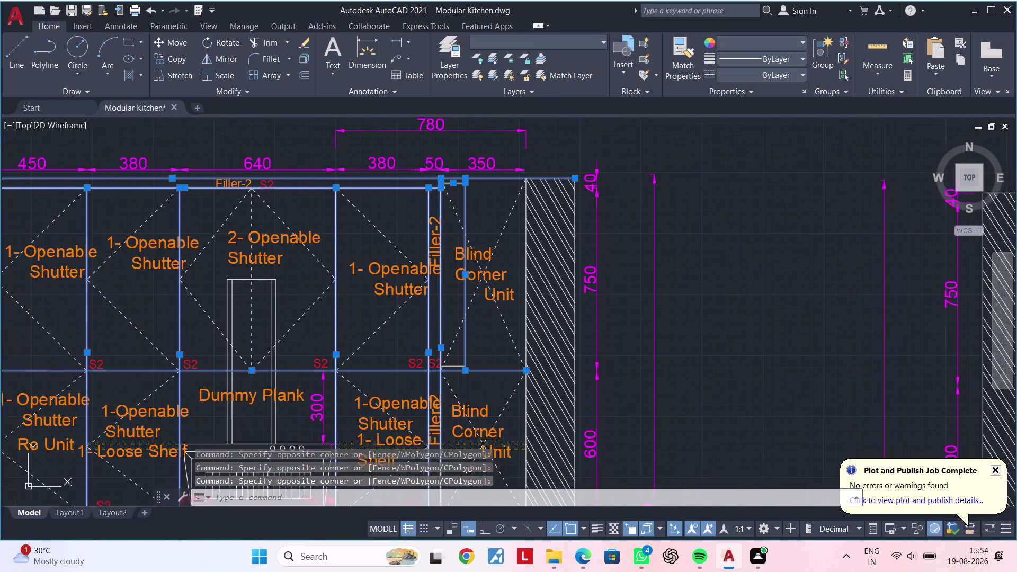
Add the filler lines beside the BPO unit and the S1 divider lines to the selection.
middle_drag(501, 191, 568, 147)
middle_drag(410, 327, 509, 234)
middle_drag(604, 323, 664, 170)
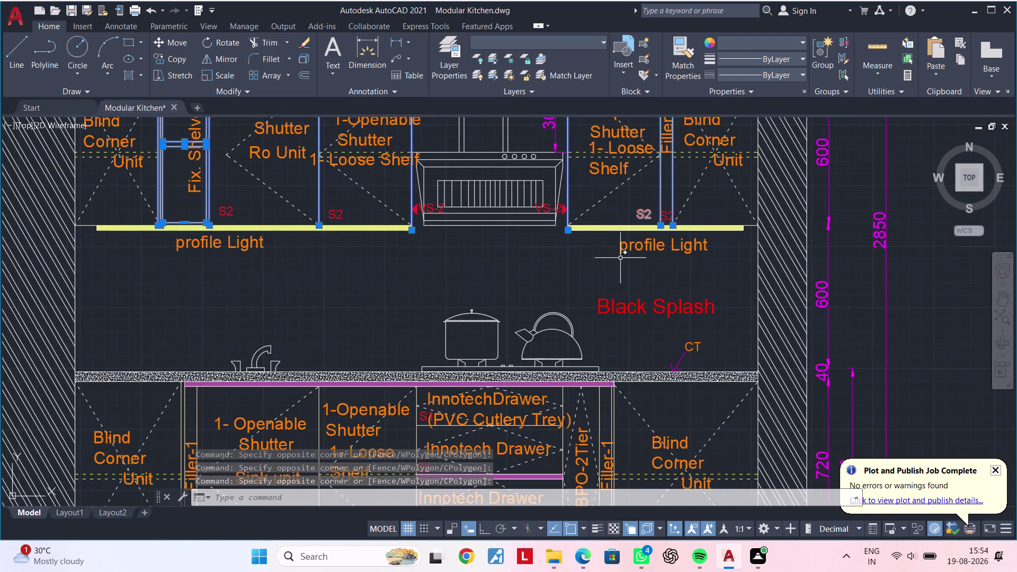
middle_drag(617, 263, 664, 175)
middle_drag(619, 257, 644, 204)
middle_drag(712, 389, 668, 314)
scroll(up, 3)
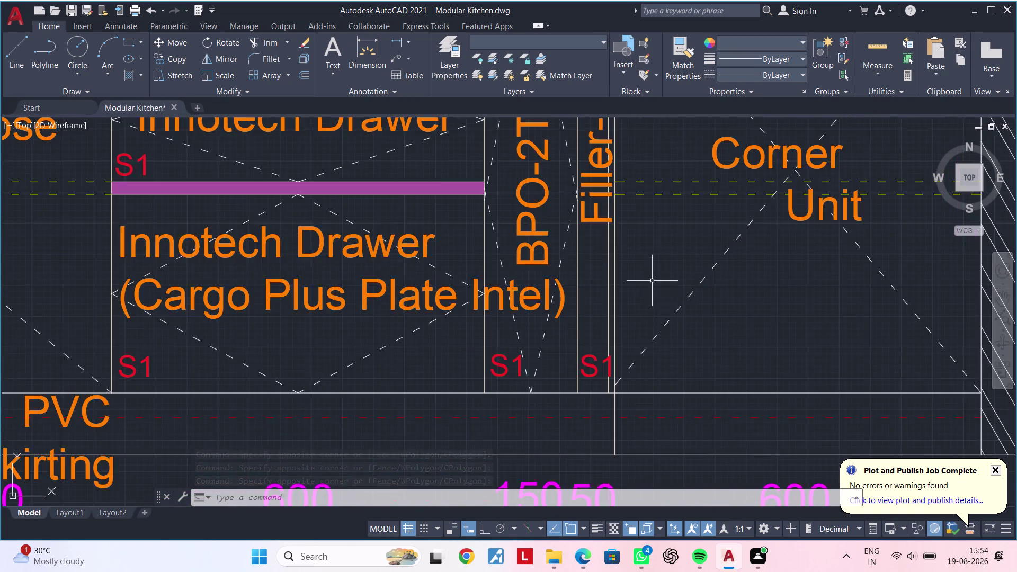
scroll(up, 3)
click(646, 264)
click(529, 282)
middle_drag(540, 300, 664, 271)
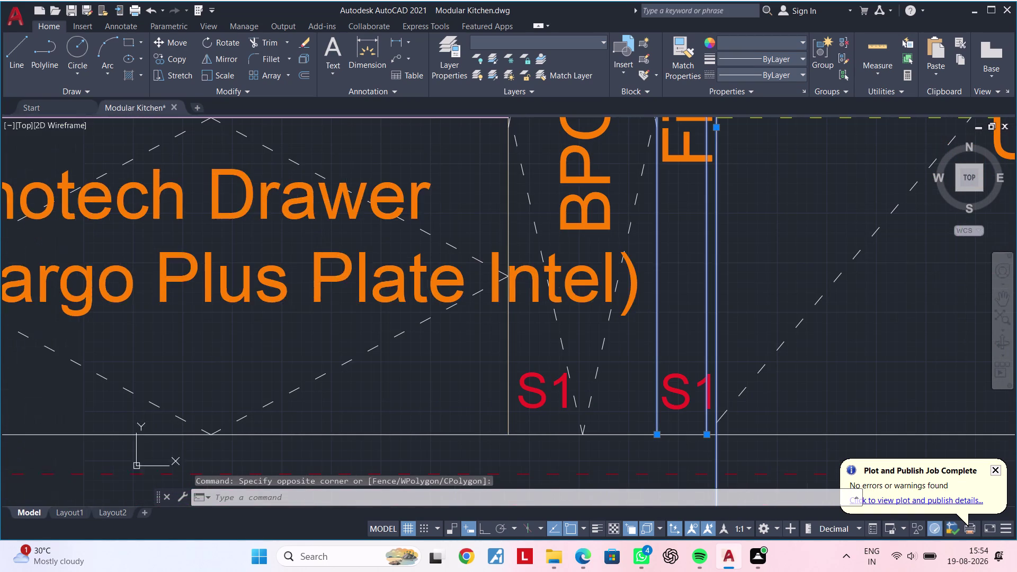
click(523, 333)
click(493, 333)
Add the Innotech Drawer left divider and another base divider line to the selection.
scroll(down, 3)
middle_drag(457, 338, 684, 310)
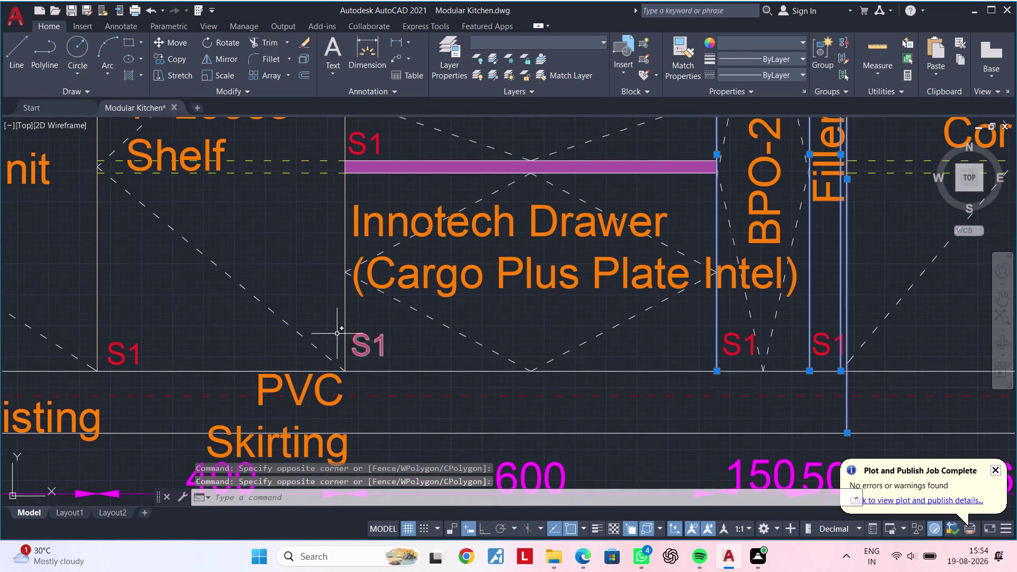
scroll(up, 3)
drag(362, 314, 357, 317)
click(305, 318)
scroll(down, 3)
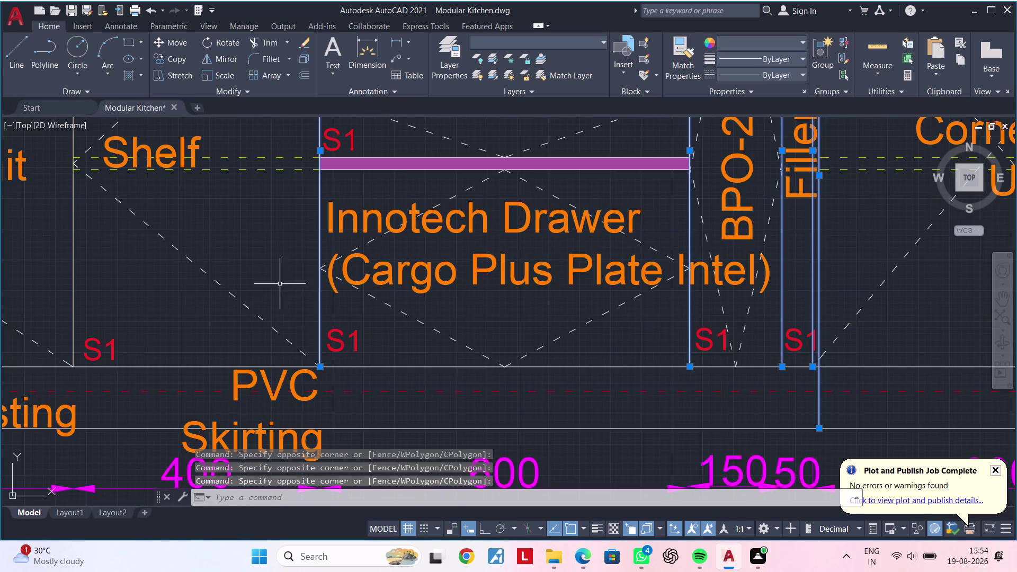
scroll(down, 3)
middle_drag(279, 283, 508, 353)
scroll(up, 3)
click(420, 338)
click(338, 342)
Add the sink unit divider and the blind corner unit's bottom line, then zoom out.
middle_drag(371, 336, 581, 336)
scroll(down, 3)
middle_drag(283, 341, 462, 337)
scroll(up, 3)
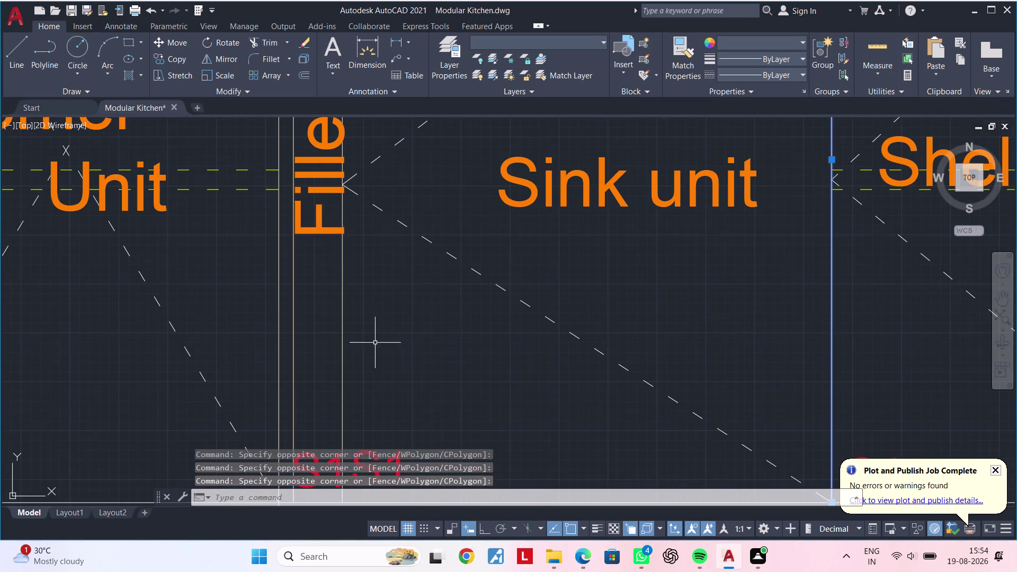
drag(374, 339, 367, 340)
click(262, 336)
scroll(down, 3)
middle_drag(279, 330, 395, 331)
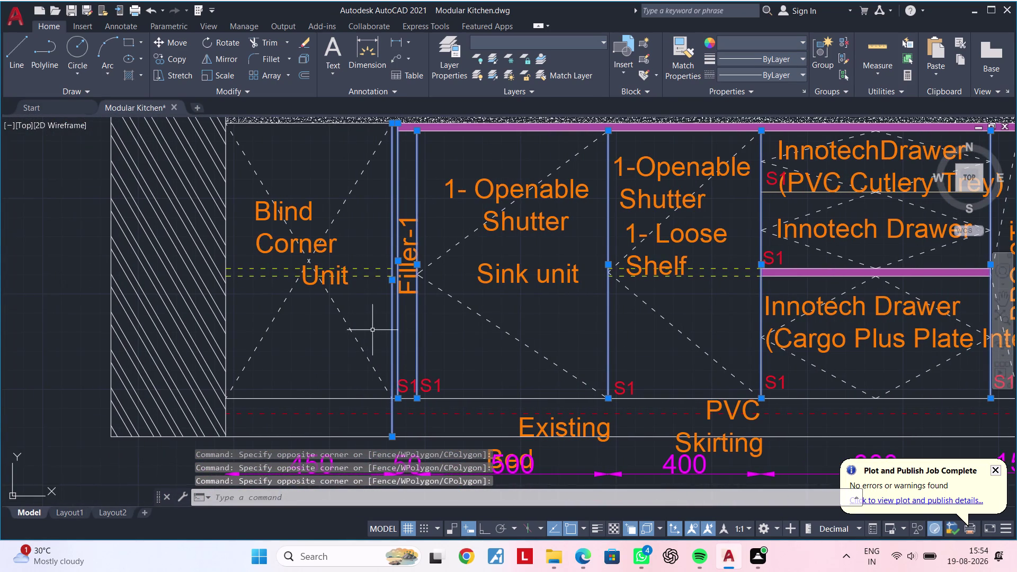
click(326, 399)
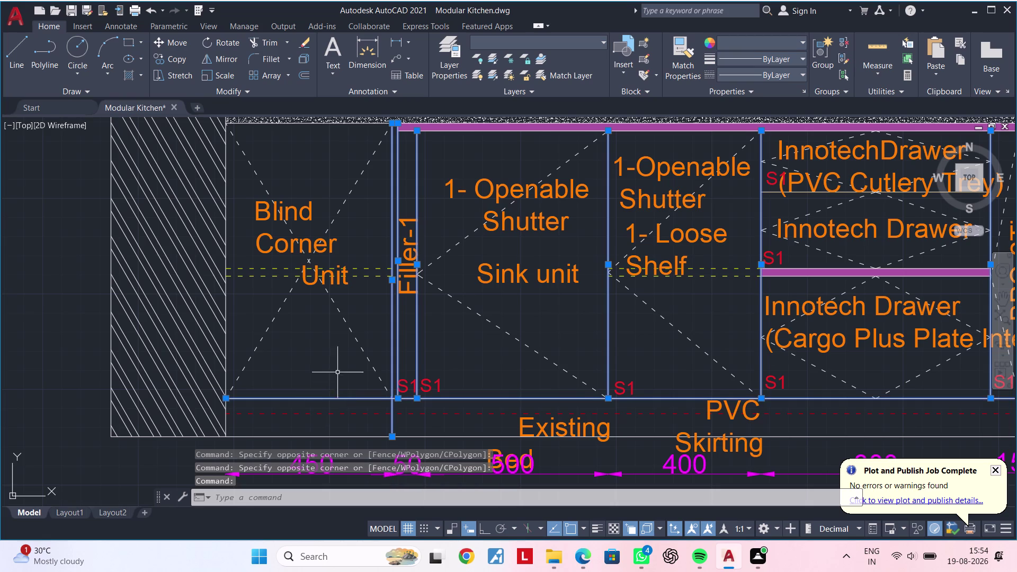
middle_drag(334, 361, 288, 408)
scroll(down, 3)
scroll(down, 3)
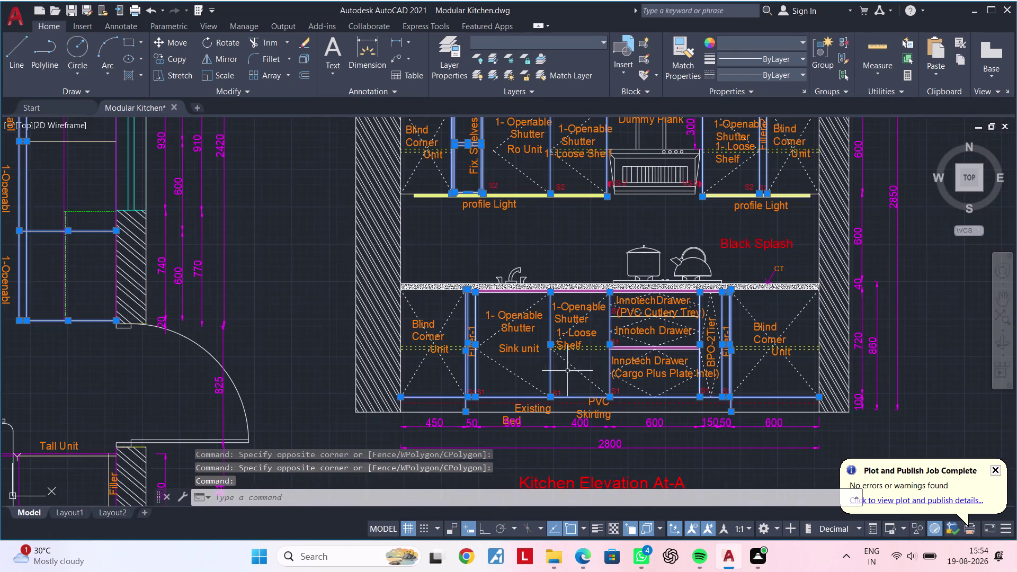
middle_drag(634, 360, 163, 347)
Select the Filler-2 lines and the nearby shutter edge and frame lines.
middle_drag(474, 331, 273, 359)
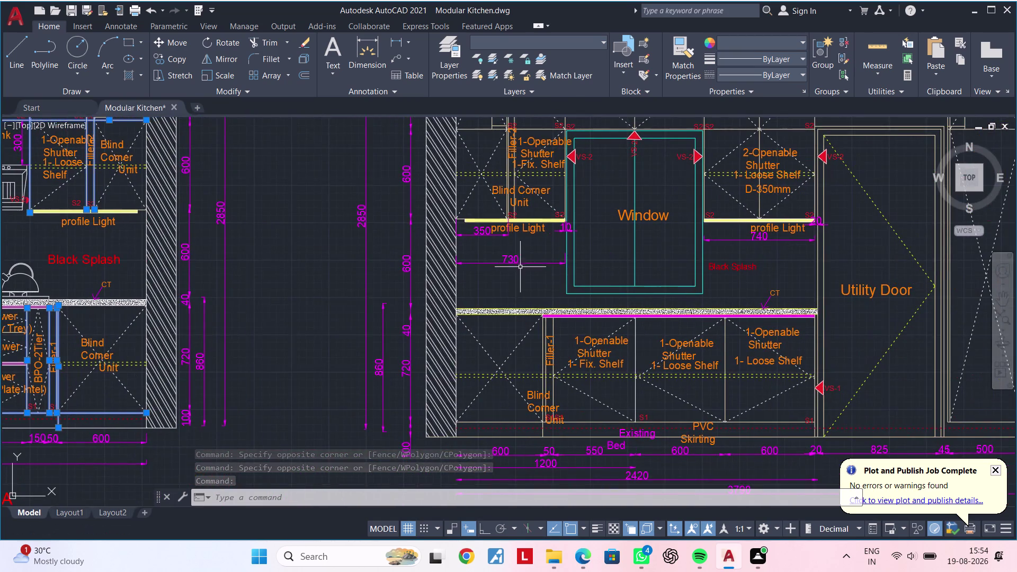
middle_drag(525, 271, 467, 363)
scroll(up, 3)
middle_drag(449, 282, 441, 342)
scroll(up, 3)
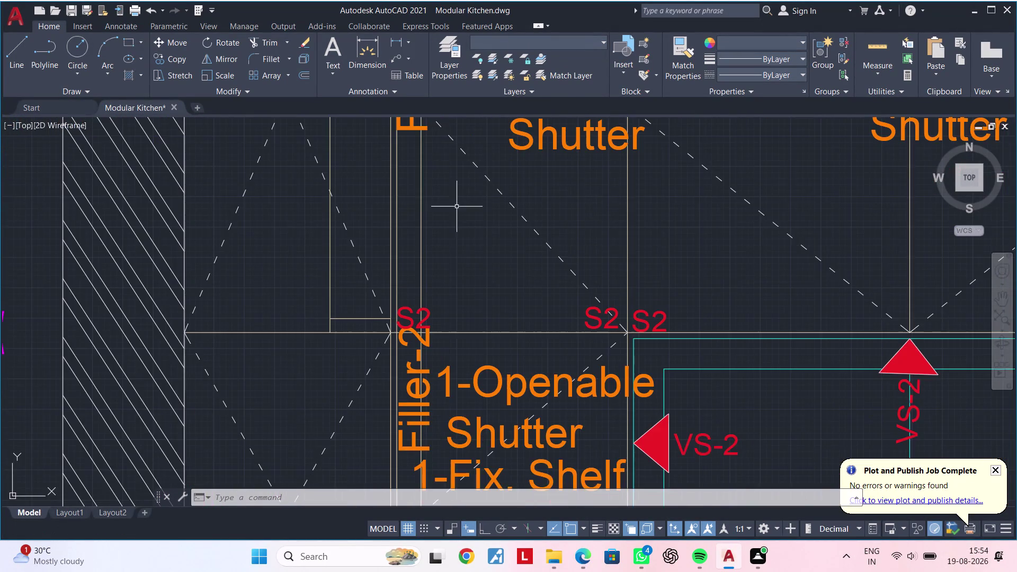
middle_drag(446, 220, 451, 280)
click(446, 274)
click(388, 264)
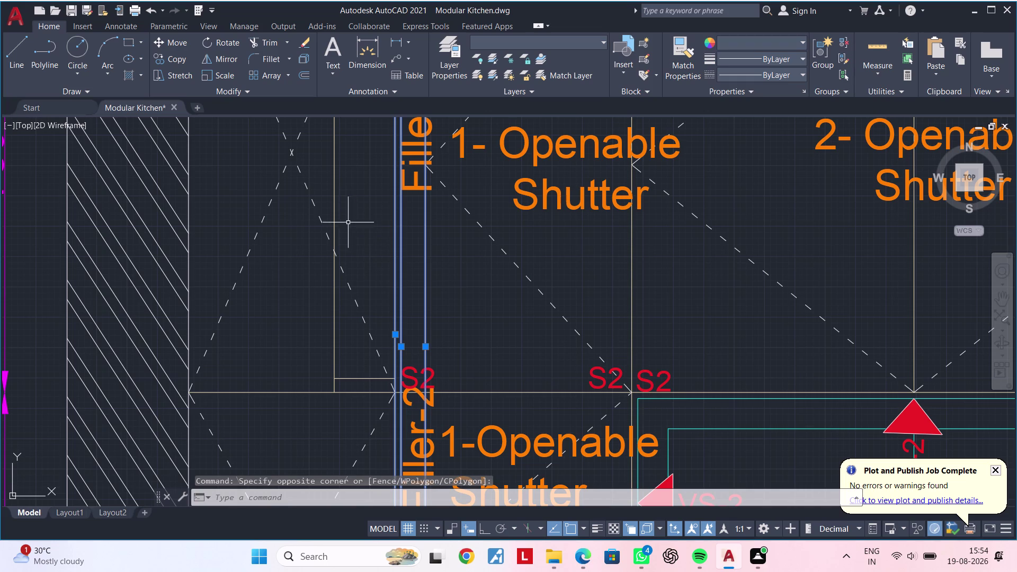
click(333, 219)
scroll(up, 3)
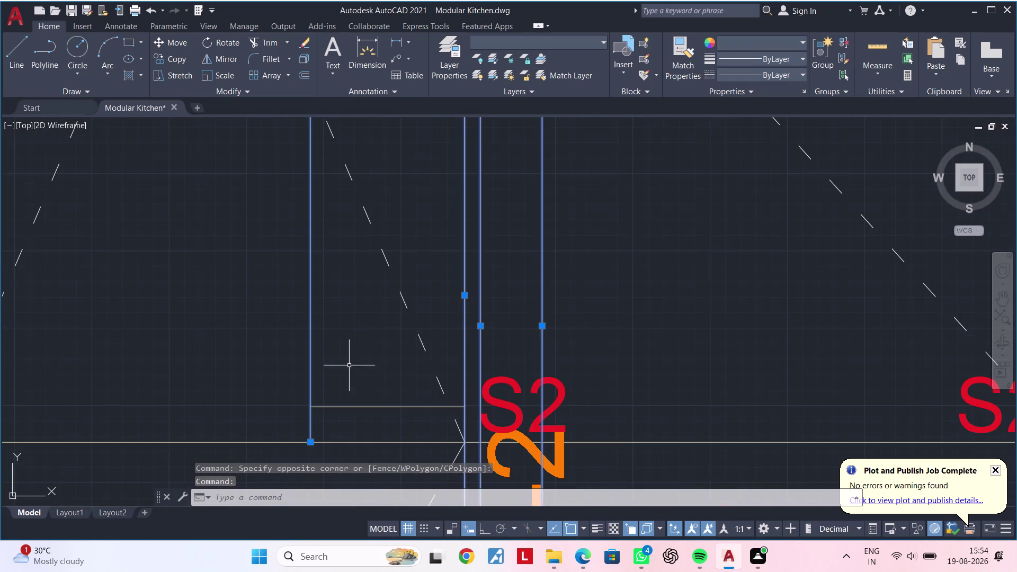
drag(349, 366, 349, 374)
click(326, 454)
scroll(down, 3)
Add the wall cabinet shutter dividers and the 2- Openable Shutter frame lines.
middle_drag(342, 357, 301, 278)
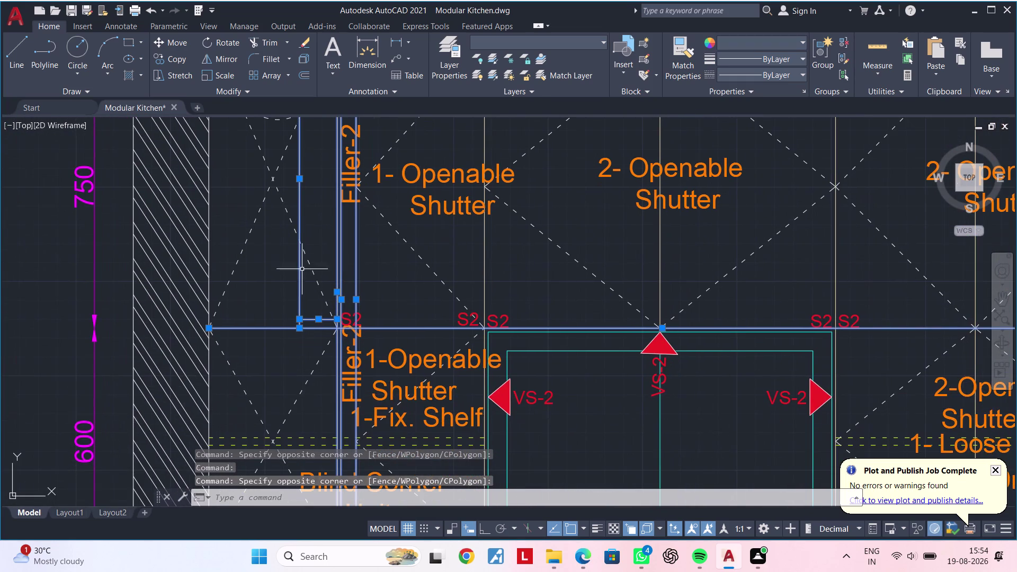
click(521, 273)
click(473, 273)
middle_drag(555, 279, 453, 282)
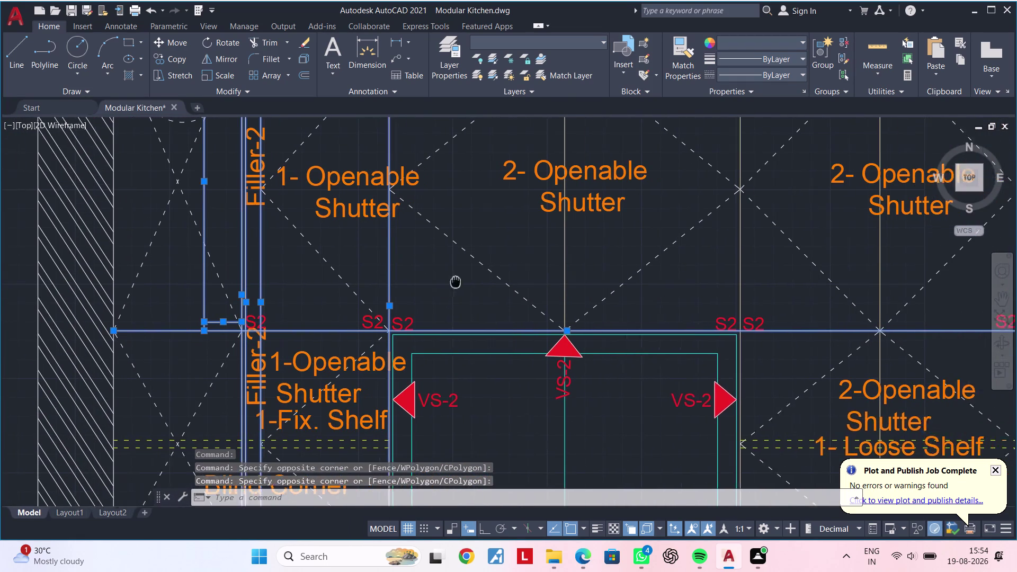
middle_drag(453, 282, 434, 282)
drag(561, 266, 540, 272)
click(503, 271)
middle_drag(582, 239, 412, 277)
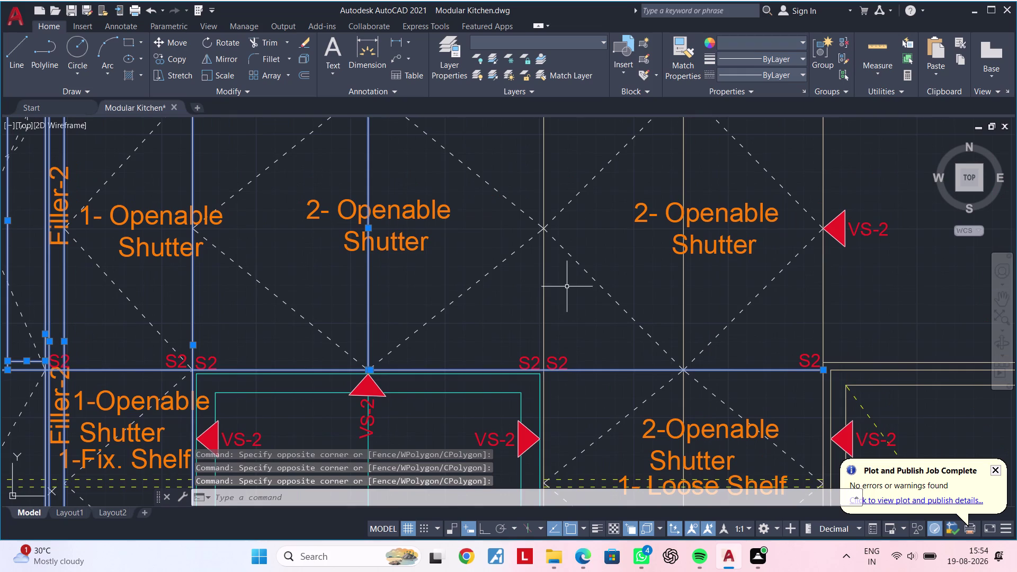
drag(568, 286, 560, 291)
click(511, 304)
Add more shutter frame lines, the right-hand shutter edges and the cabinets' top frame line.
middle_drag(576, 317, 467, 321)
drag(616, 293, 568, 298)
click(539, 298)
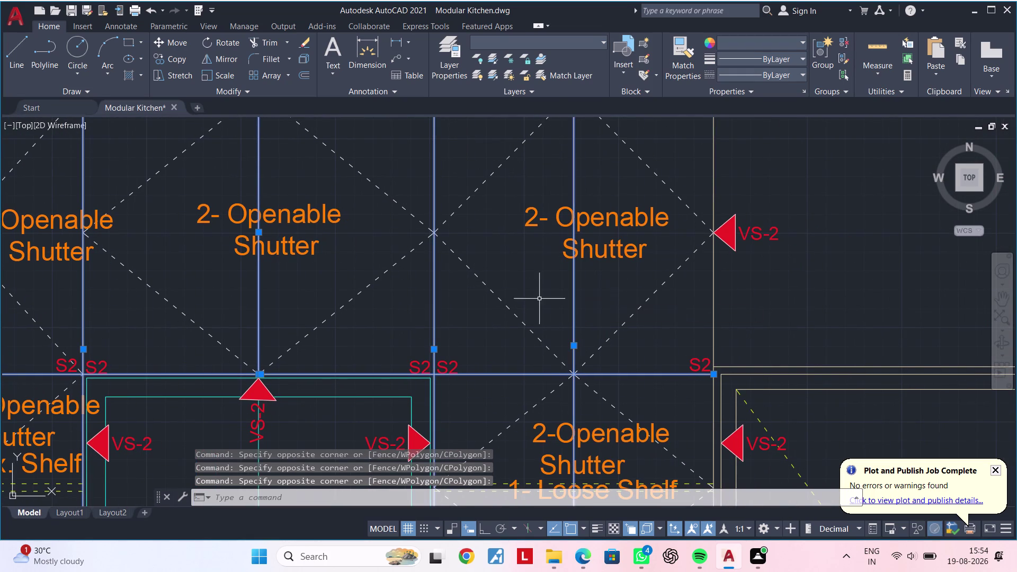
drag(746, 303, 718, 310)
click(685, 314)
scroll(down, 3)
middle_drag(762, 311, 614, 327)
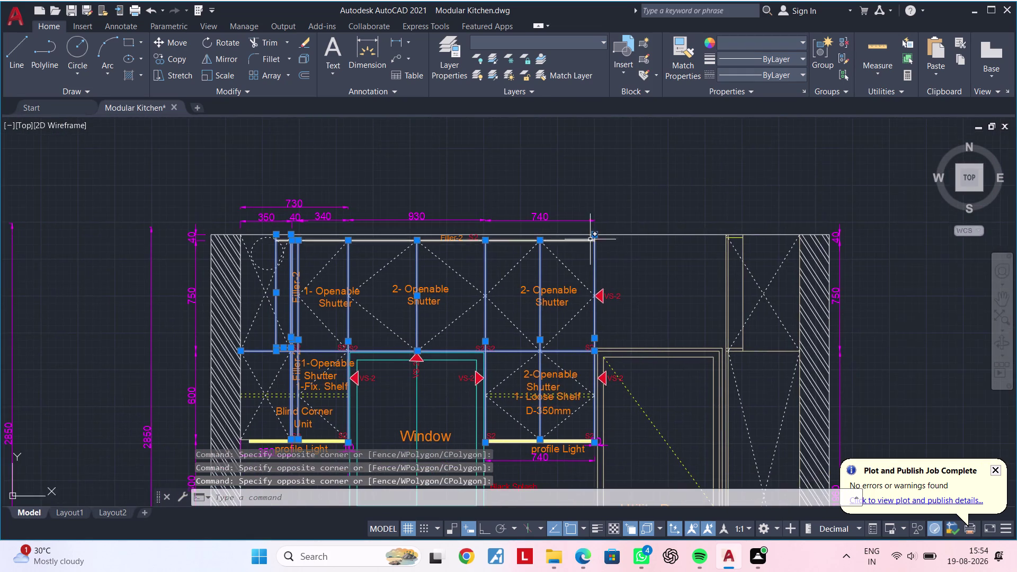
scroll(up, 3)
click(563, 243)
Add the window frame outline, inner window frame line and vertical edge lines.
scroll(down, 3)
middle_drag(663, 288, 521, 231)
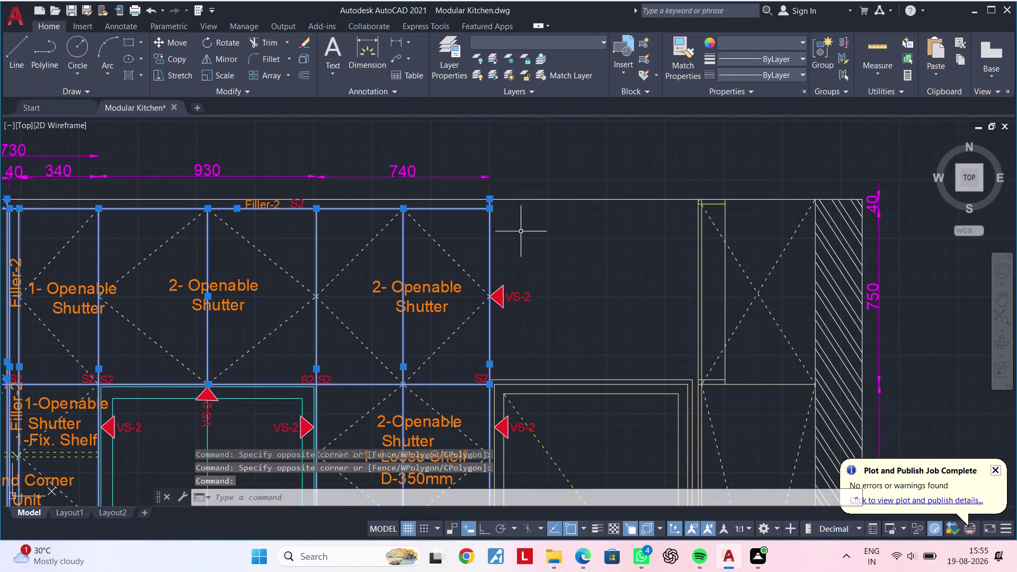
middle_drag(598, 311, 576, 255)
scroll(up, 3)
click(598, 371)
click(547, 312)
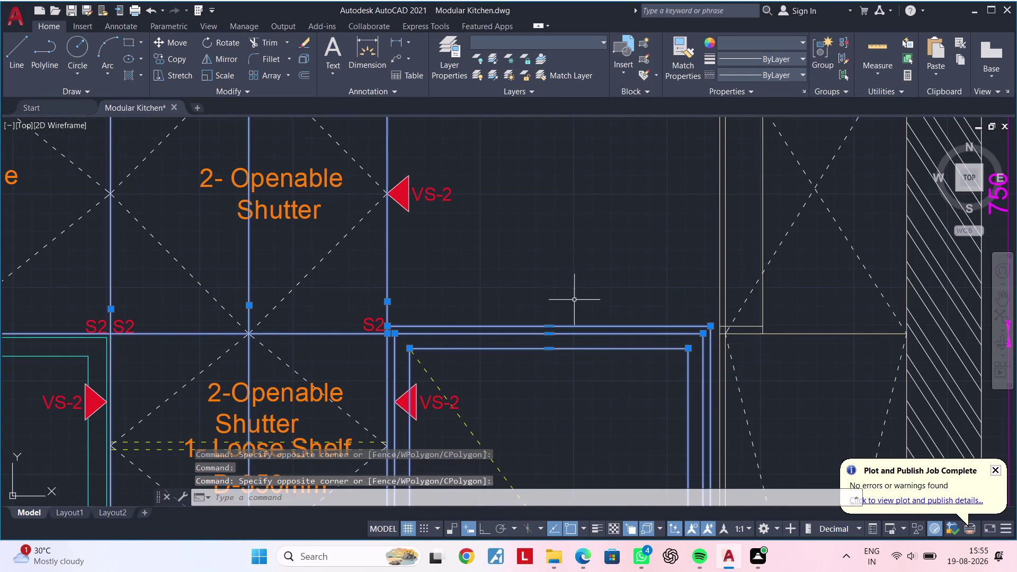
scroll(down, 3)
middle_drag(577, 298, 501, 346)
scroll(up, 3)
click(617, 276)
click(473, 295)
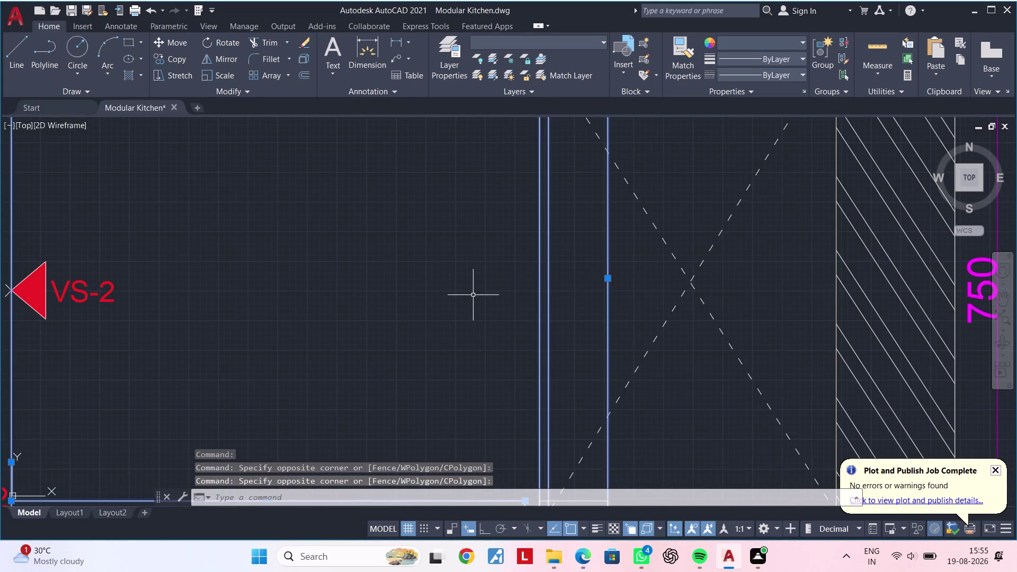
Add the vertical edge by the hatched wall and the unit's top corner edge lines.
scroll(down, 3)
middle_drag(528, 292, 453, 445)
scroll(up, 3)
click(460, 277)
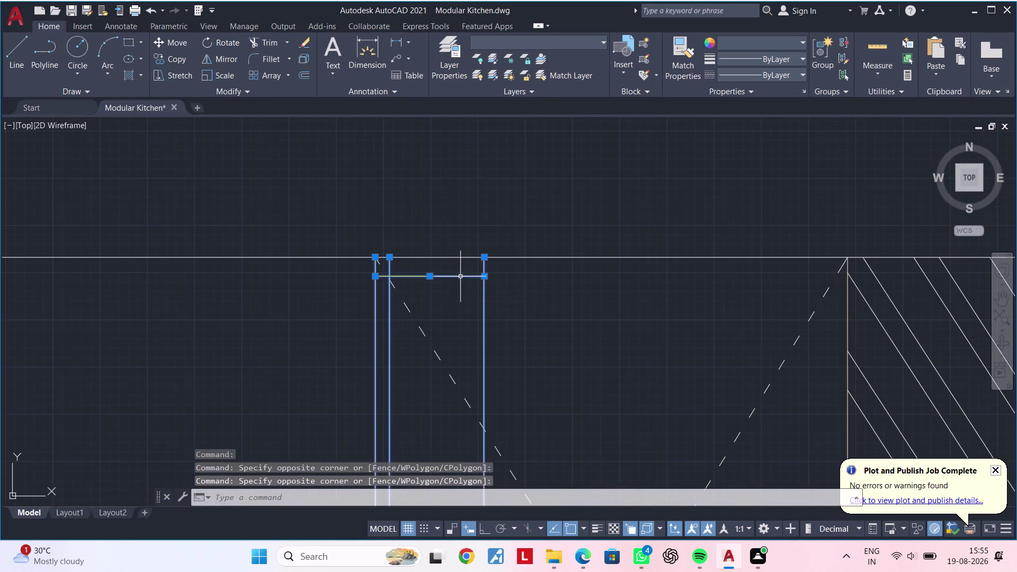
scroll(down, 3)
middle_drag(535, 330, 540, 120)
middle_drag(524, 296, 545, 224)
scroll(up, 3)
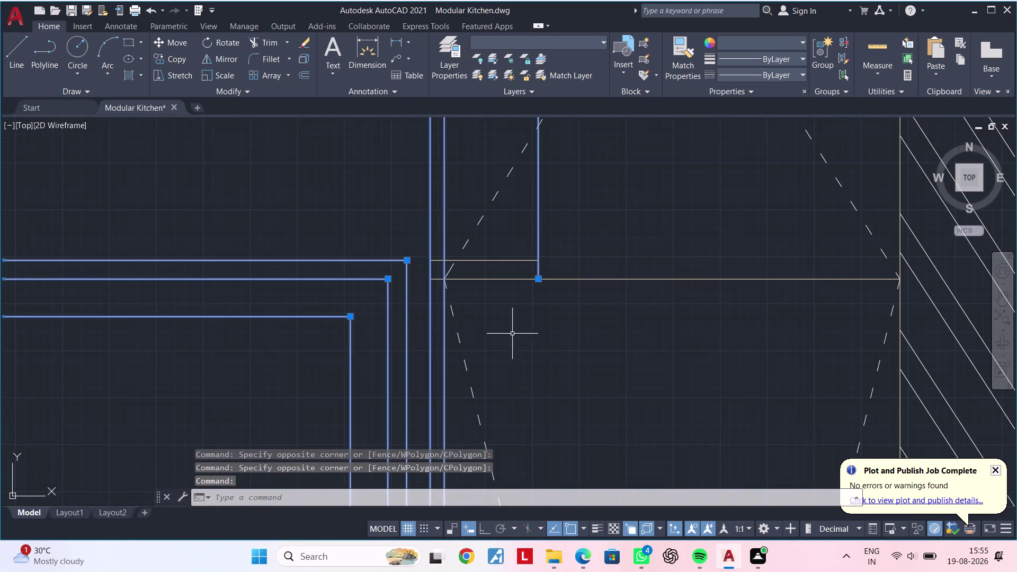
click(525, 322)
click(502, 259)
scroll(down, 3)
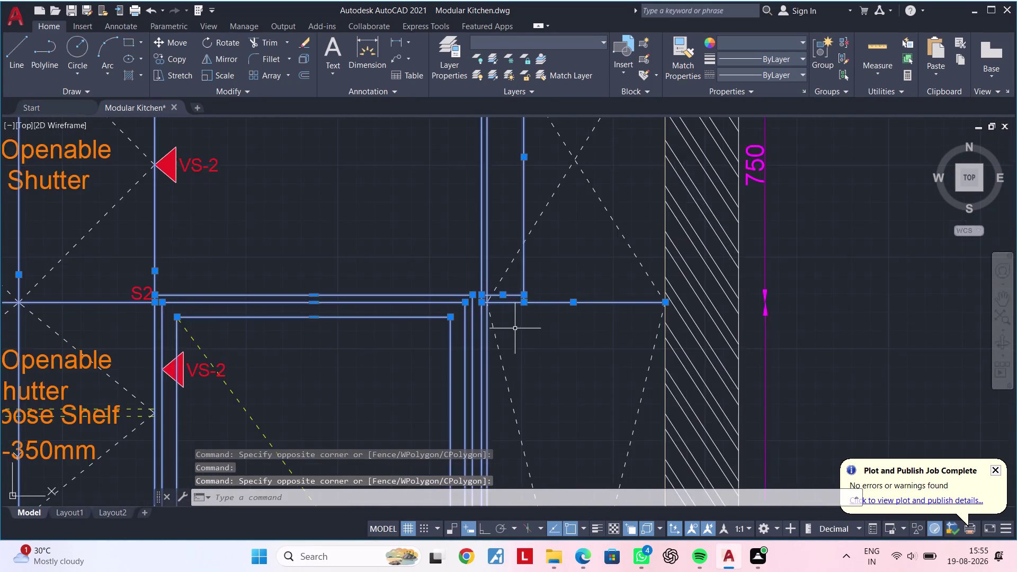
Add the base unit frame lines and shutter dividers by the Utility Door.
middle_drag(517, 323, 548, 199)
scroll(down, 3)
middle_drag(500, 356, 602, 158)
middle_drag(512, 342, 592, 242)
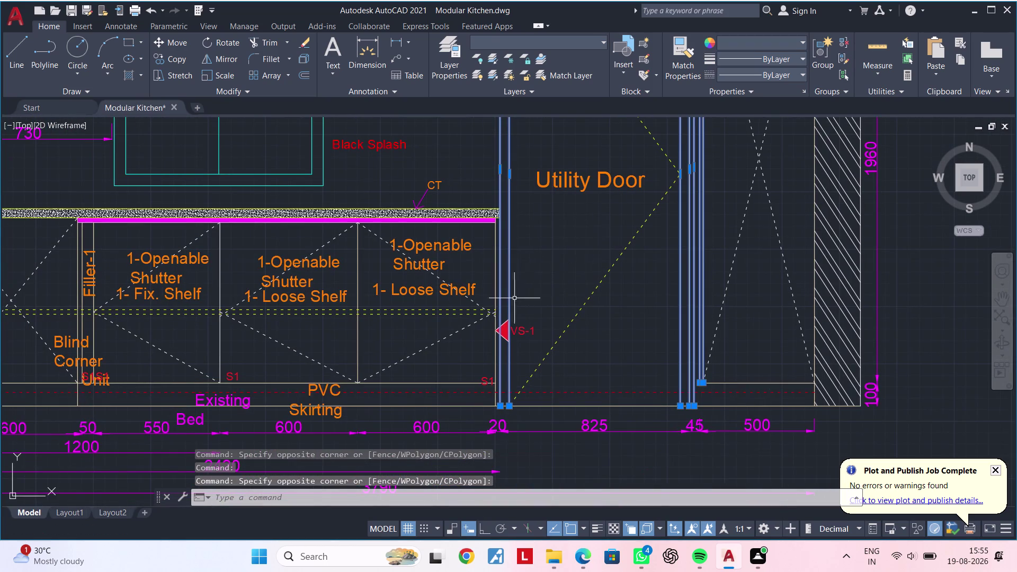
middle_drag(391, 337, 513, 317)
scroll(up, 3)
drag(506, 318, 469, 330)
click(400, 330)
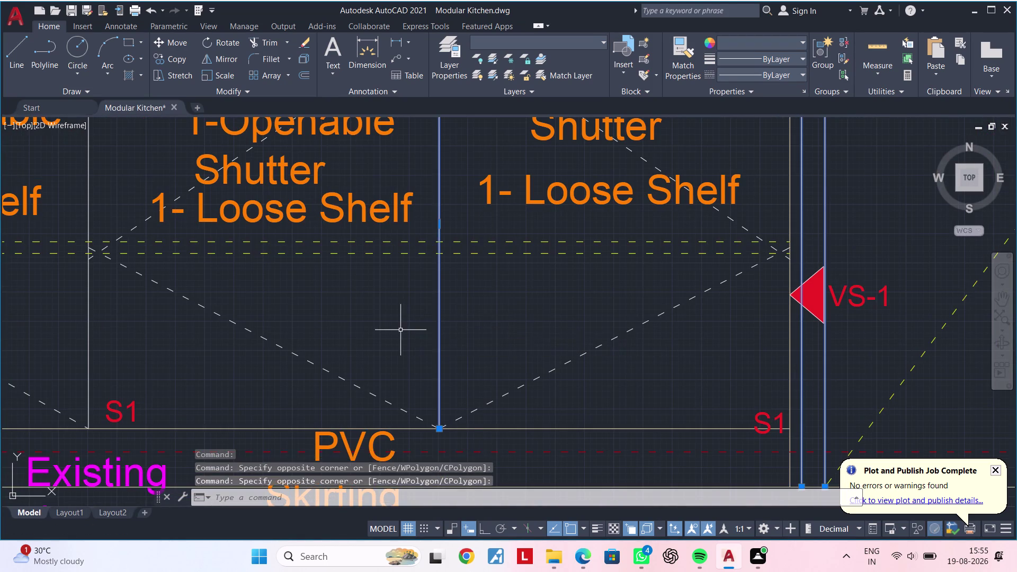
scroll(down, 3)
middle_drag(392, 327, 755, 315)
click(577, 323)
click(542, 326)
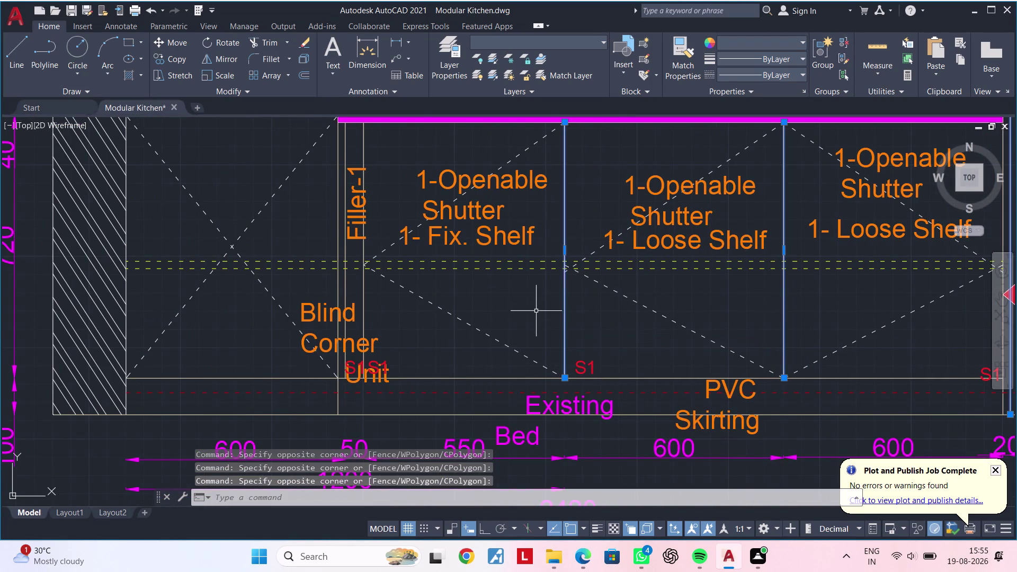
Add the base shutter frame lines and the Blind Corner Unit edge line.
middle_drag(538, 308, 669, 300)
scroll(up, 3)
middle_drag(507, 289, 537, 404)
drag(517, 324, 512, 323)
click(406, 319)
scroll(down, 3)
middle_drag(509, 399, 499, 329)
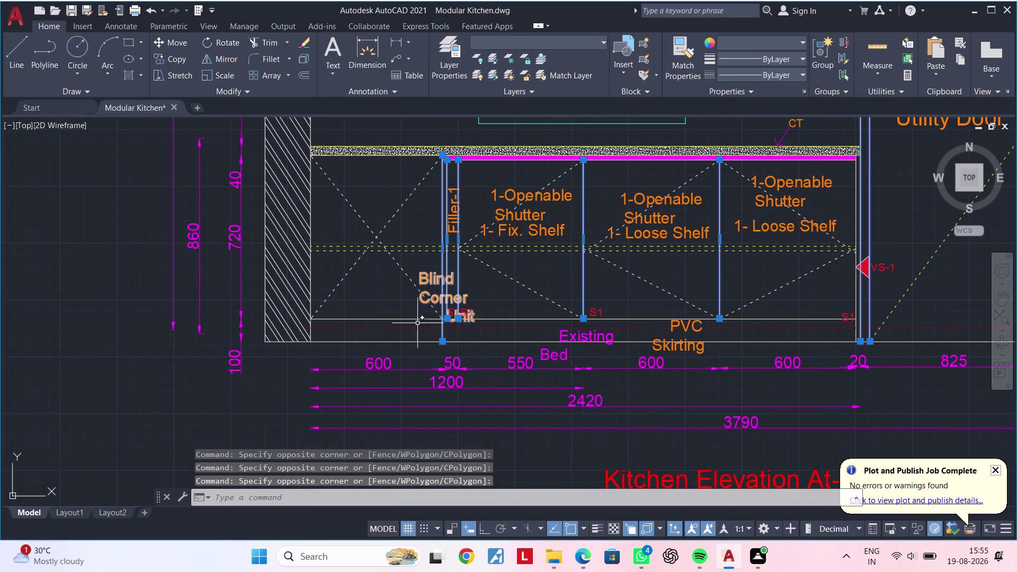
scroll(up, 3)
click(406, 315)
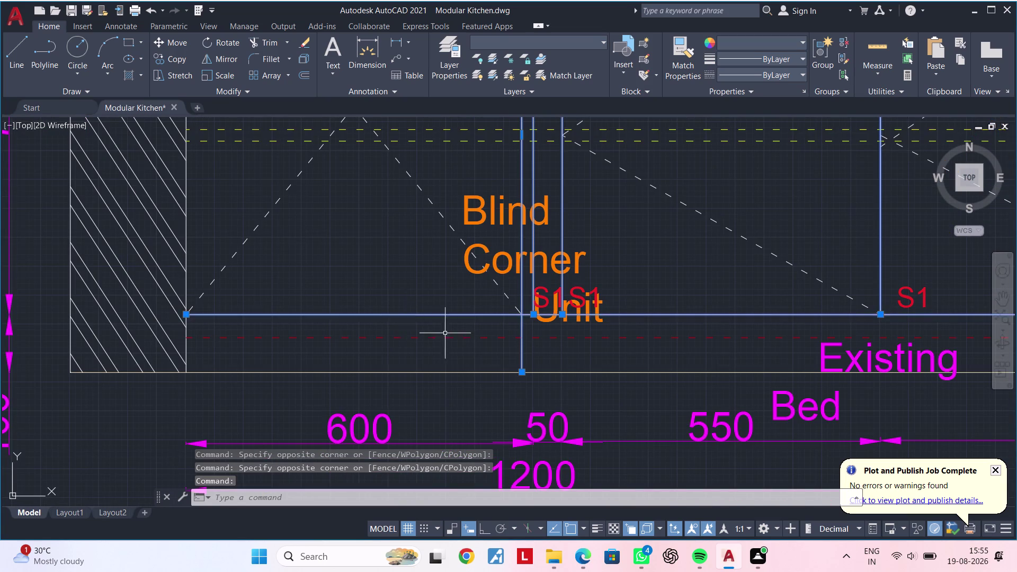
Add a skirting edge line, then zoom out to show all the kitchen views.
scroll(down, 3)
middle_drag(474, 348, 282, 348)
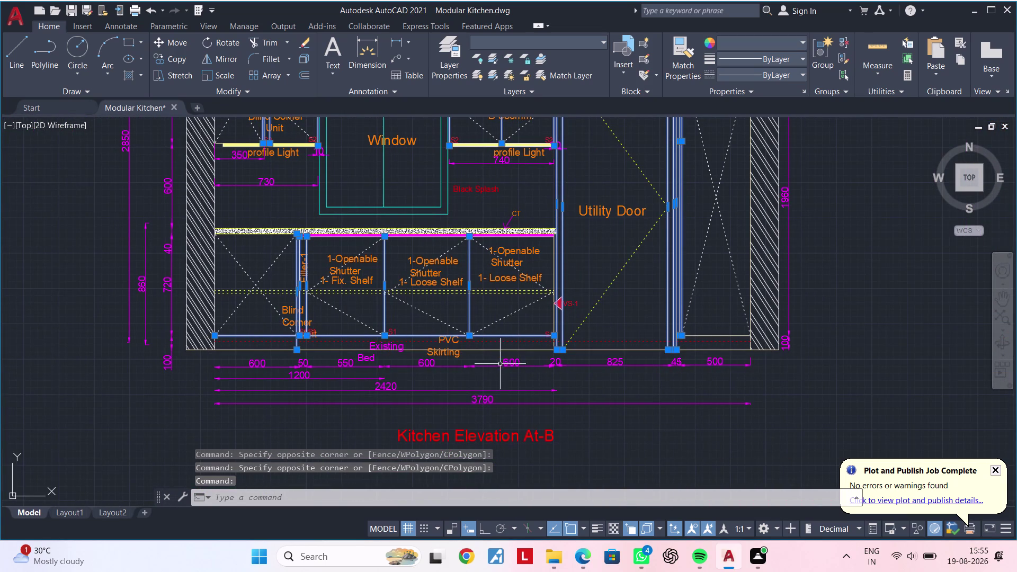
scroll(up, 3)
click(515, 318)
scroll(down, 3)
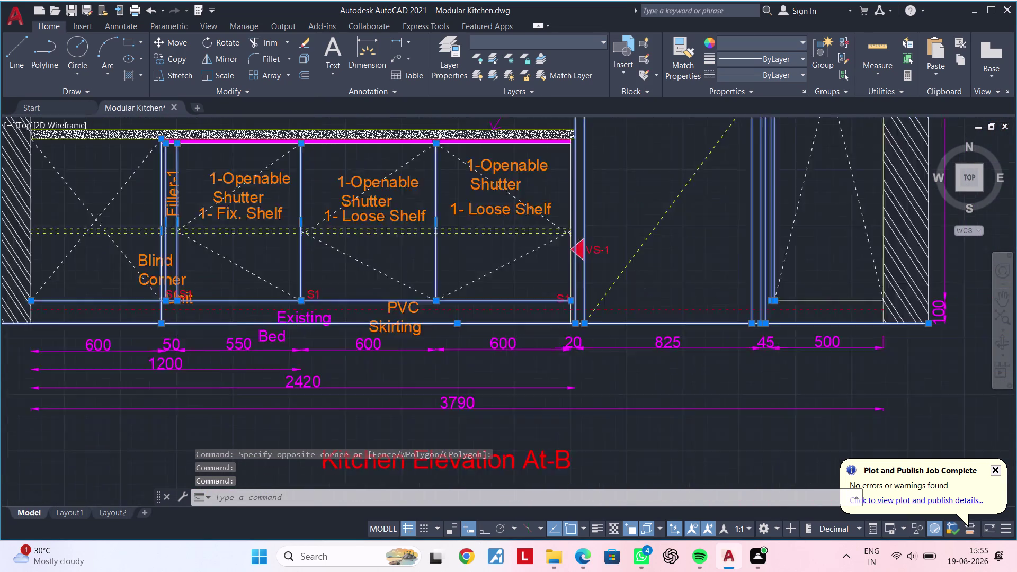
scroll(down, 3)
scroll(down, 3)
middle_drag(534, 383, 780, 284)
middle_drag(457, 401, 565, 346)
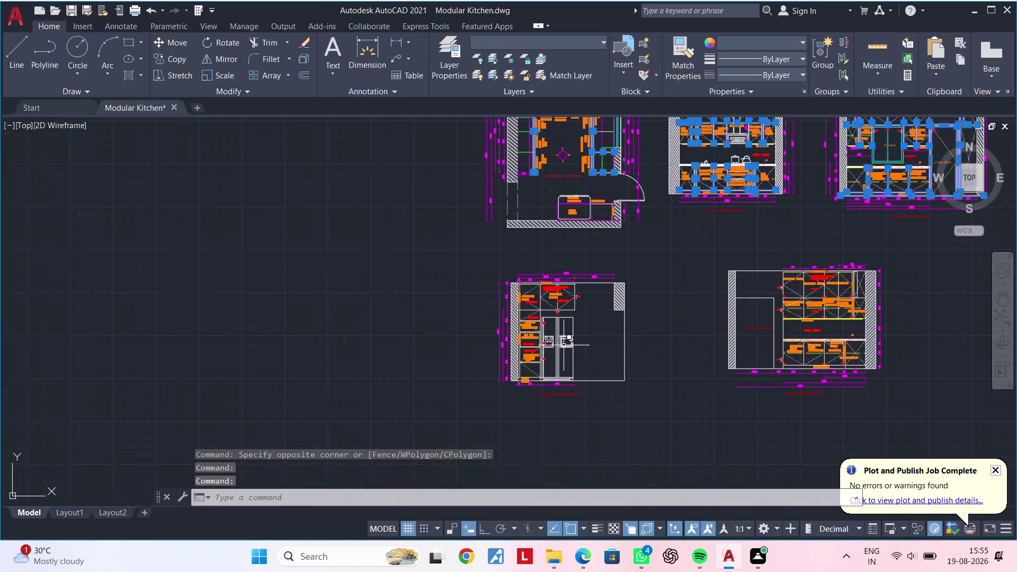
scroll(up, 3)
middle_drag(478, 315, 593, 365)
middle_drag(634, 314, 627, 370)
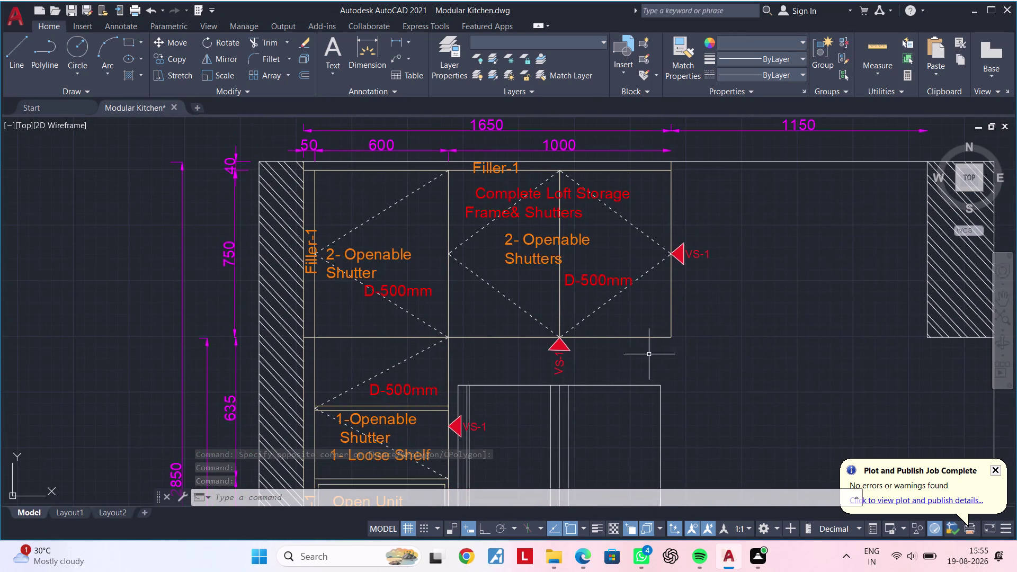
click(666, 343)
click(686, 298)
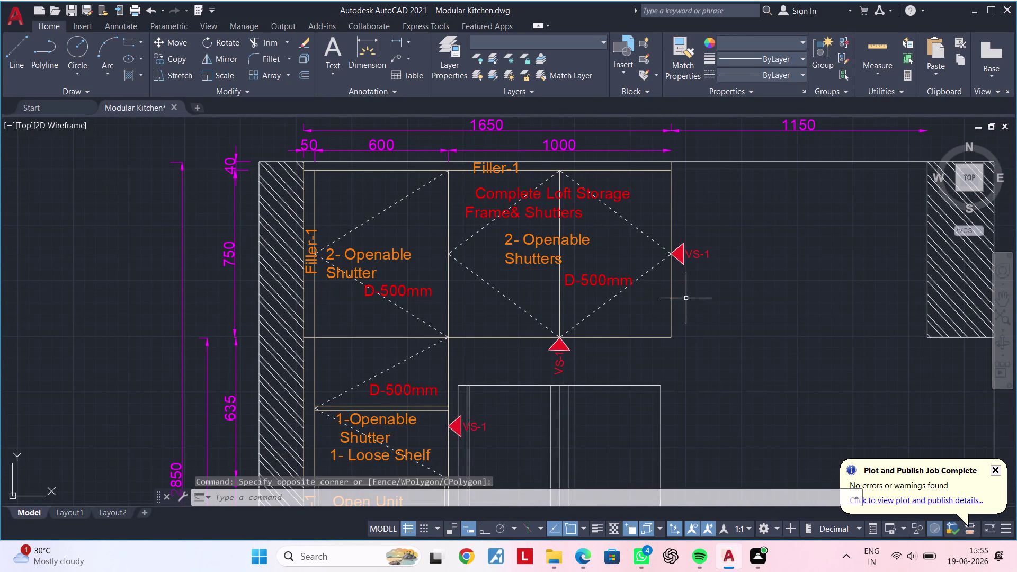
drag(686, 298, 674, 308)
click(642, 341)
click(683, 308)
drag(683, 308, 666, 319)
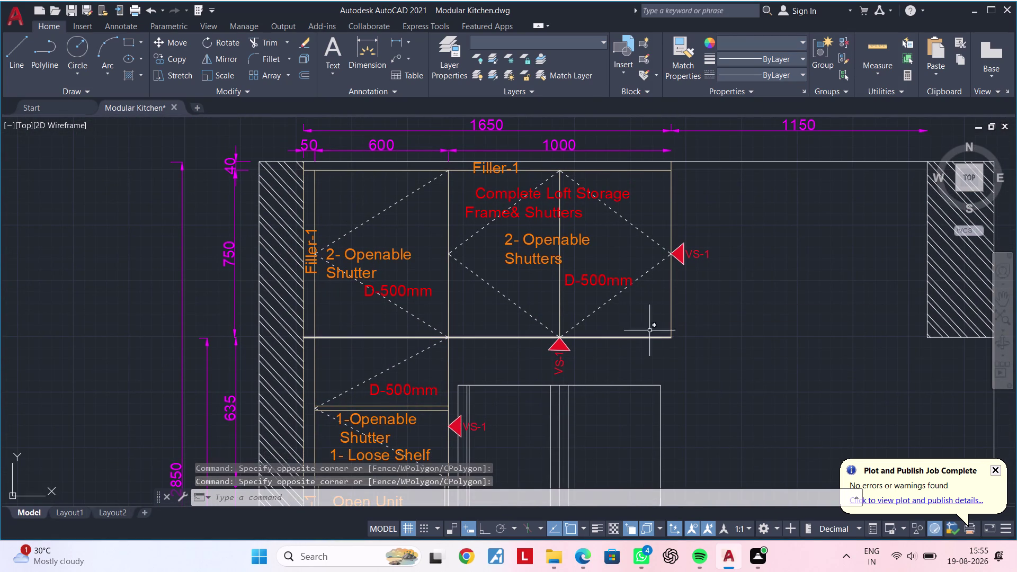
click(690, 293)
click(653, 341)
middle_drag(652, 344, 804, 340)
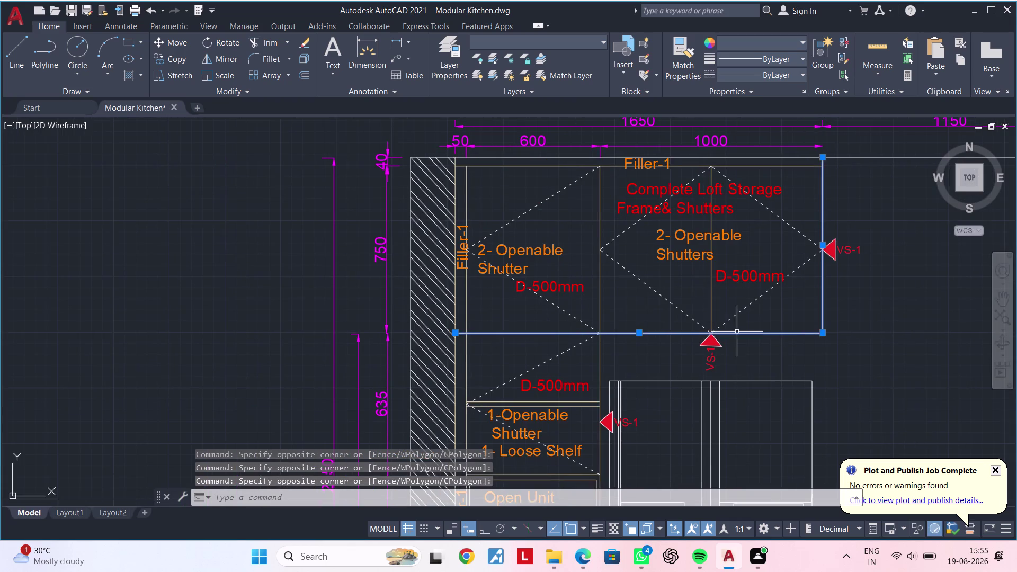
scroll(up, 3)
drag(618, 317, 594, 323)
click(548, 324)
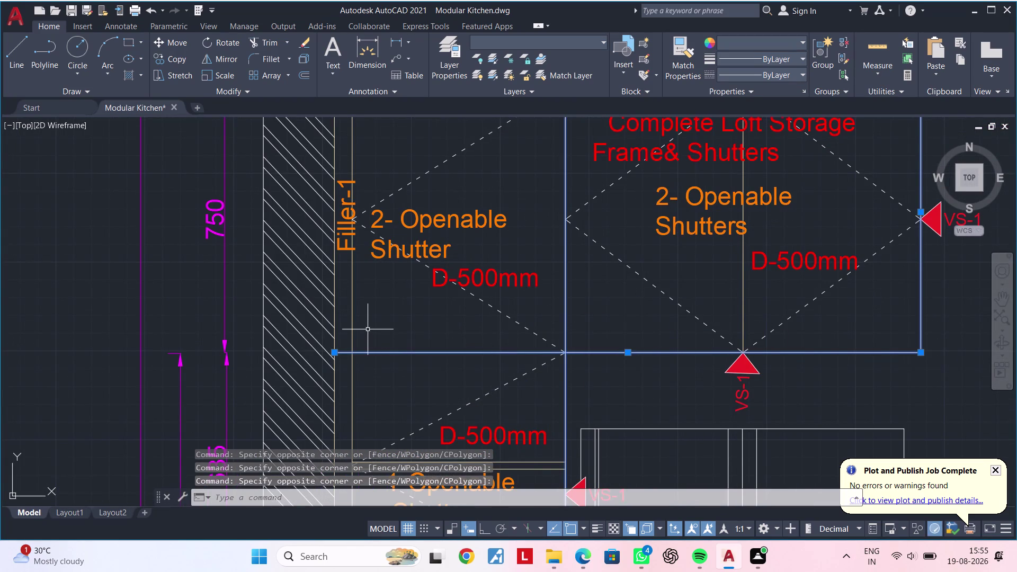
drag(367, 329, 360, 331)
click(345, 330)
scroll(down, 3)
middle_drag(403, 343, 428, 242)
middle_drag(434, 274, 433, 342)
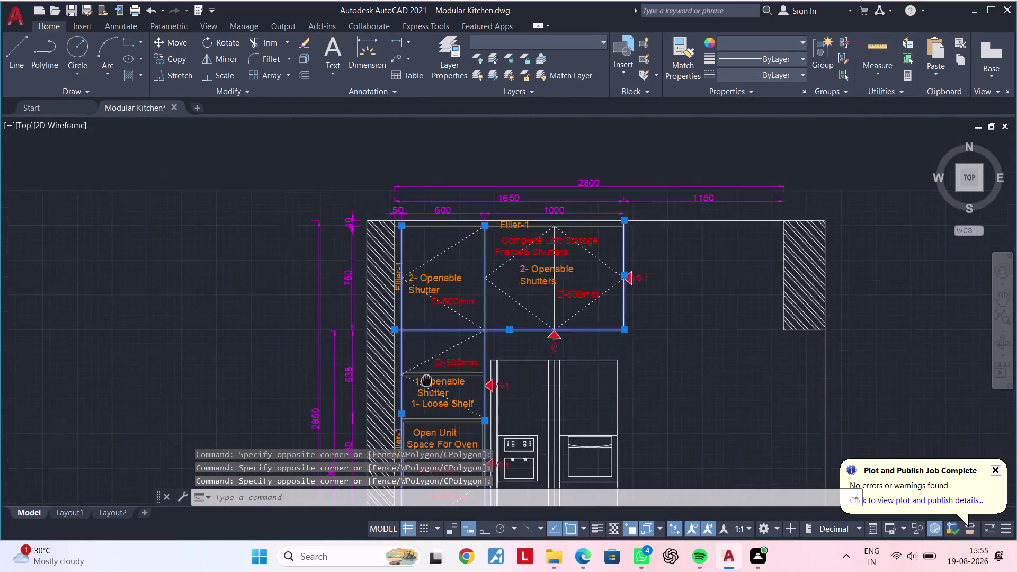
middle_drag(432, 342, 399, 506)
scroll(up, 3)
click(419, 378)
scroll(down, 3)
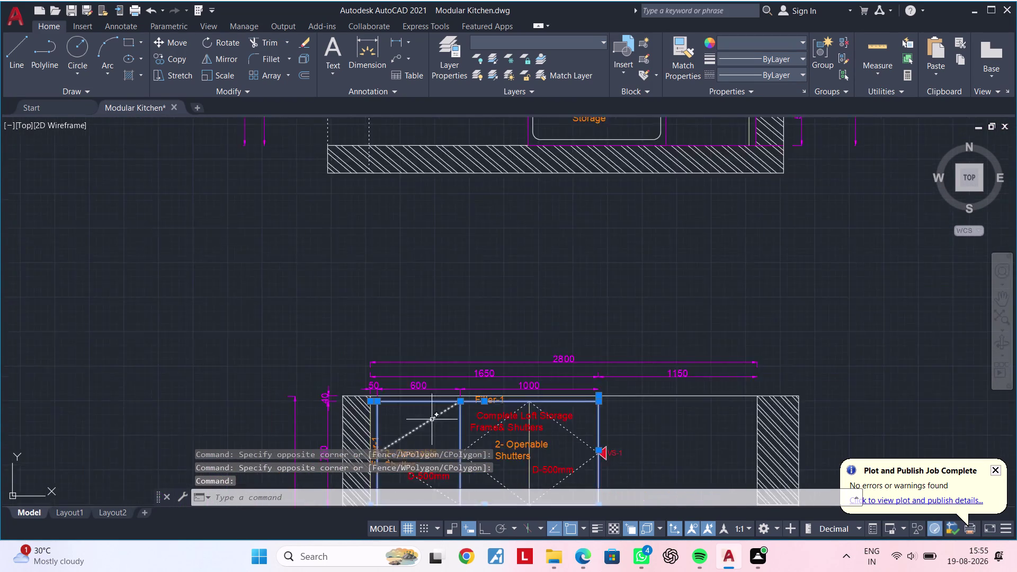
middle_drag(432, 416, 464, 283)
middle_drag(460, 429, 487, 310)
scroll(up, 3)
scroll(up, 3)
middle_drag(513, 317, 480, 355)
scroll(up, 3)
click(575, 244)
click(550, 287)
scroll(down, 3)
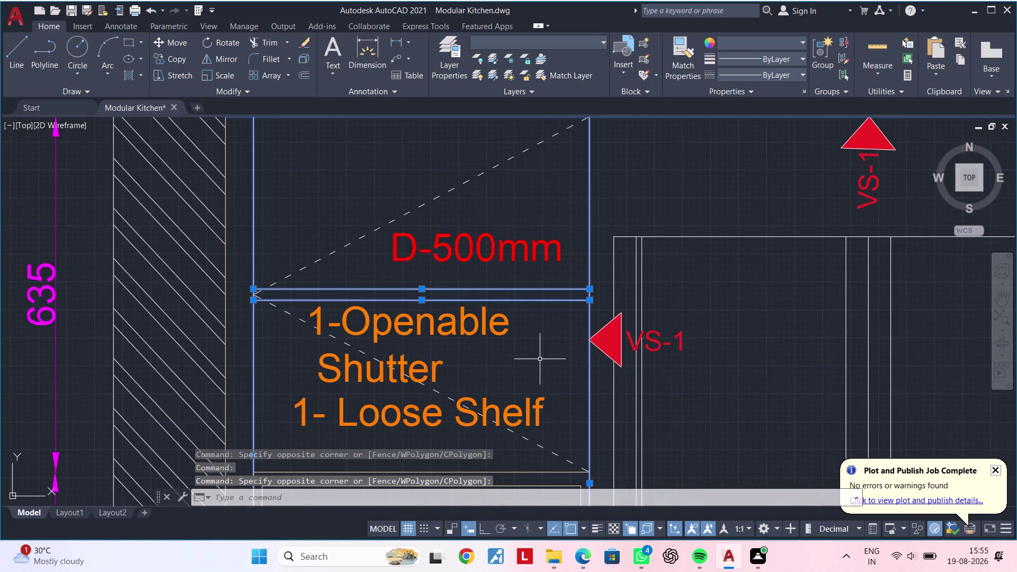
middle_drag(539, 359, 541, 300)
middle_drag(517, 425, 516, 335)
scroll(up, 3)
drag(525, 319, 521, 339)
click(497, 386)
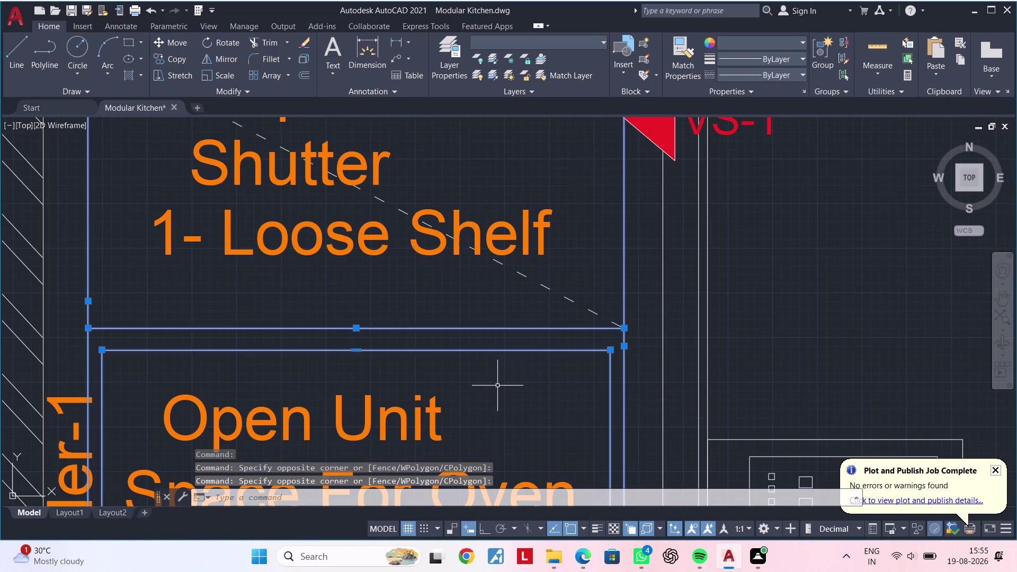
scroll(down, 3)
middle_drag(503, 369, 547, 230)
middle_drag(499, 457, 515, 377)
scroll(up, 3)
drag(530, 421, 528, 409)
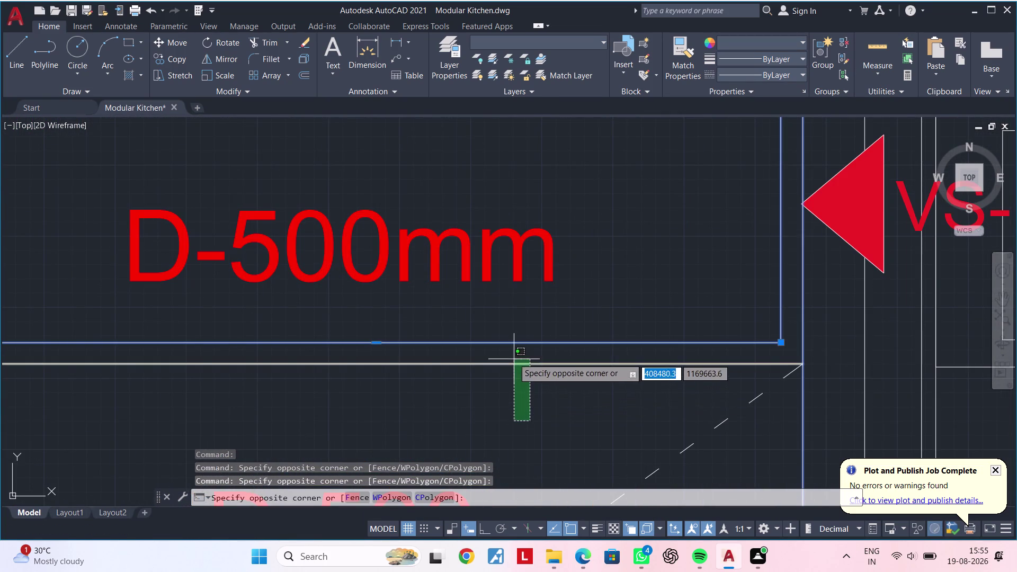
click(510, 354)
scroll(down, 3)
middle_drag(500, 424, 502, 317)
scroll(up, 3)
scroll(down, 3)
middle_drag(504, 425, 509, 353)
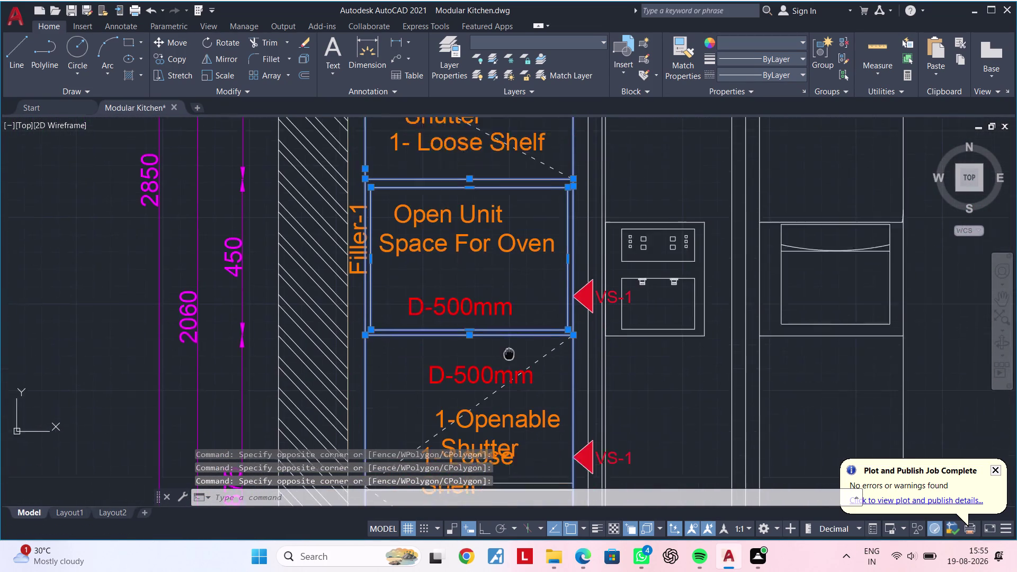
middle_drag(509, 353, 511, 310)
middle_drag(508, 442, 525, 359)
click(559, 380)
click(542, 342)
scroll(down, 3)
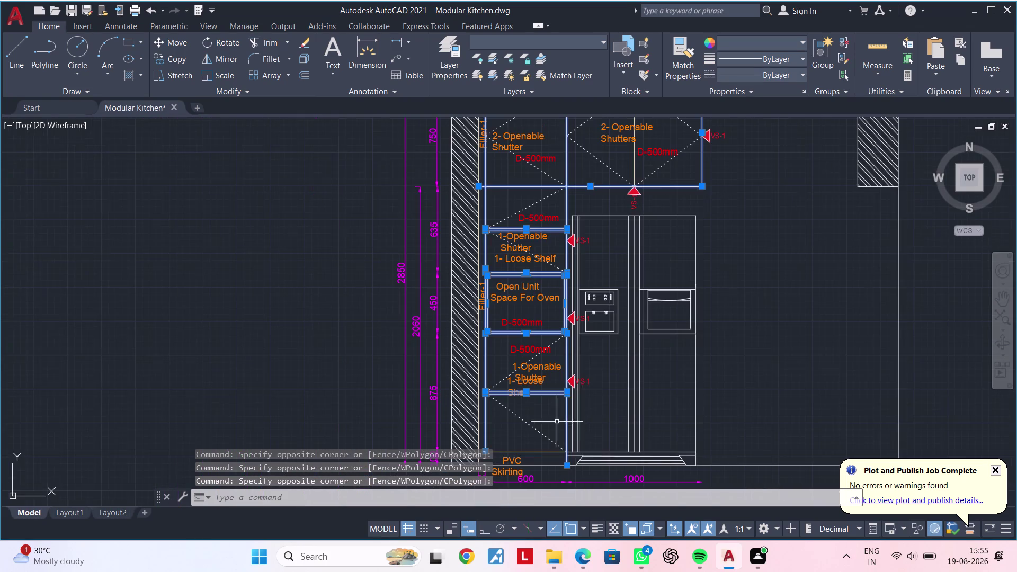
middle_drag(579, 455, 579, 384)
scroll(up, 3)
click(549, 395)
click(529, 345)
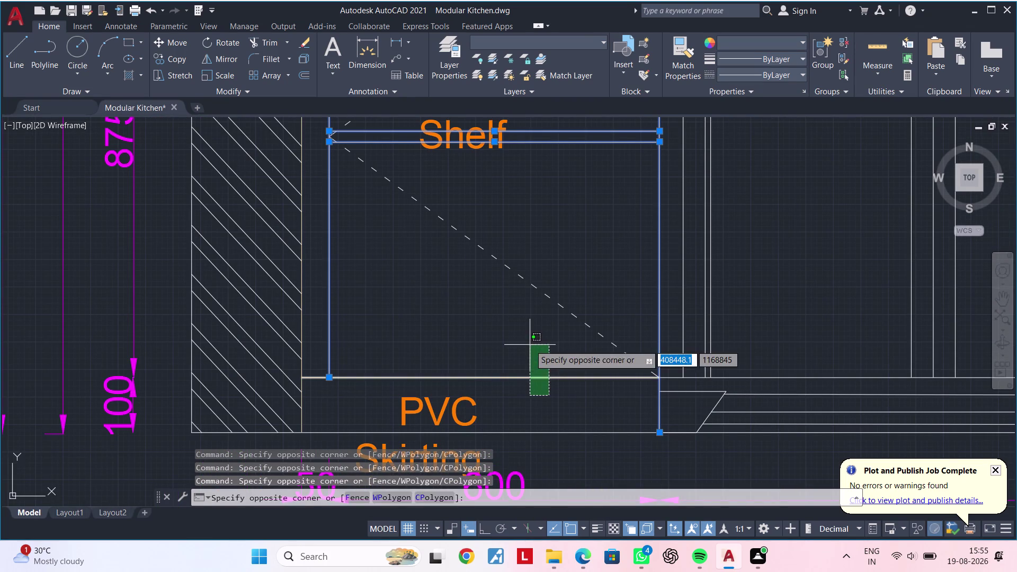
scroll(down, 3)
scroll(down, 3)
middle_drag(728, 413, 354, 421)
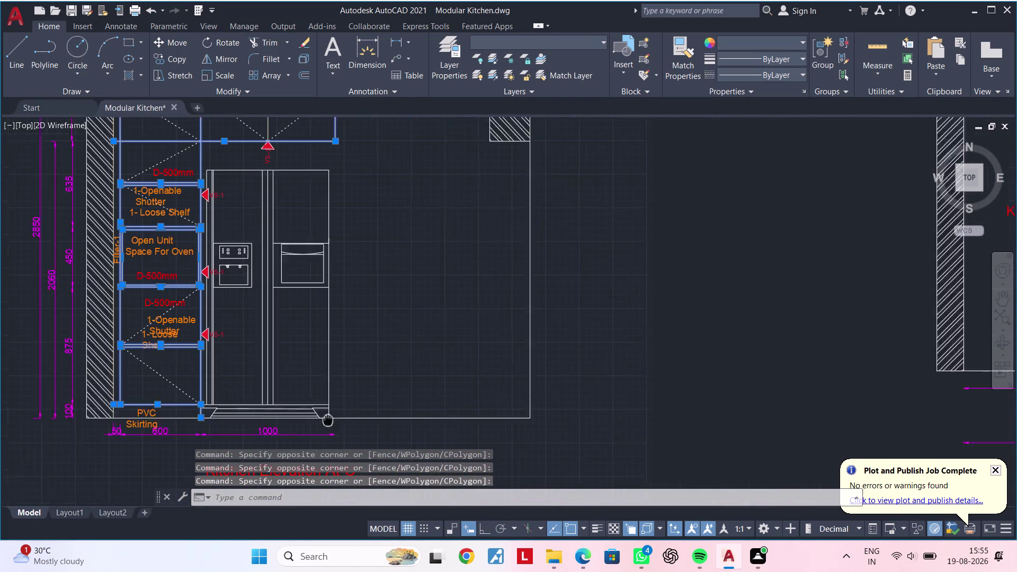
middle_drag(353, 420, 298, 419)
middle_drag(612, 409, 207, 414)
middle_drag(469, 426, 130, 460)
scroll(up, 3)
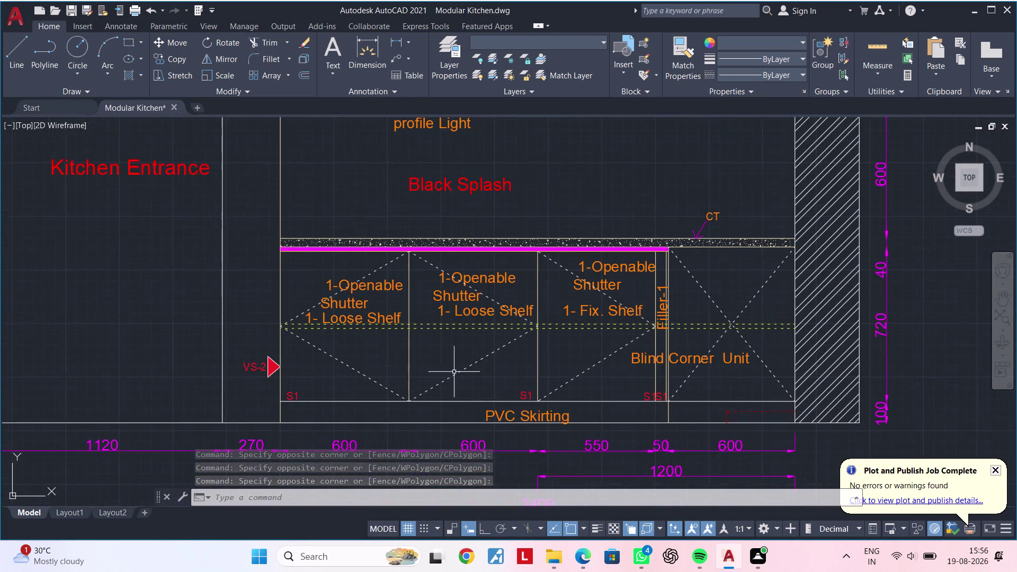
Select the cabinet divider and filler lines in the base cabinet elevation.
drag(441, 352, 432, 356)
click(378, 367)
click(553, 357)
click(523, 371)
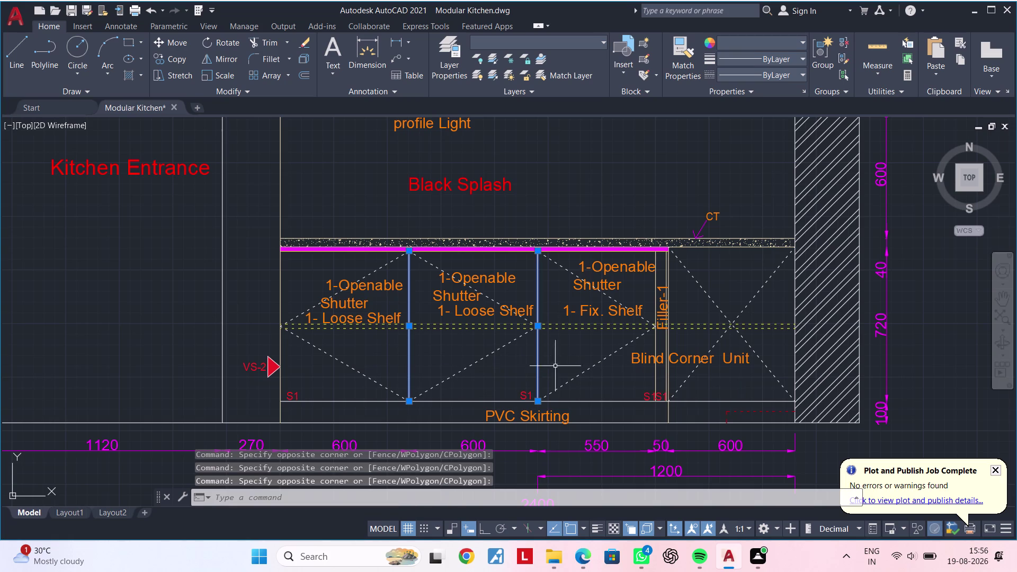
scroll(up, 3)
click(707, 357)
click(619, 381)
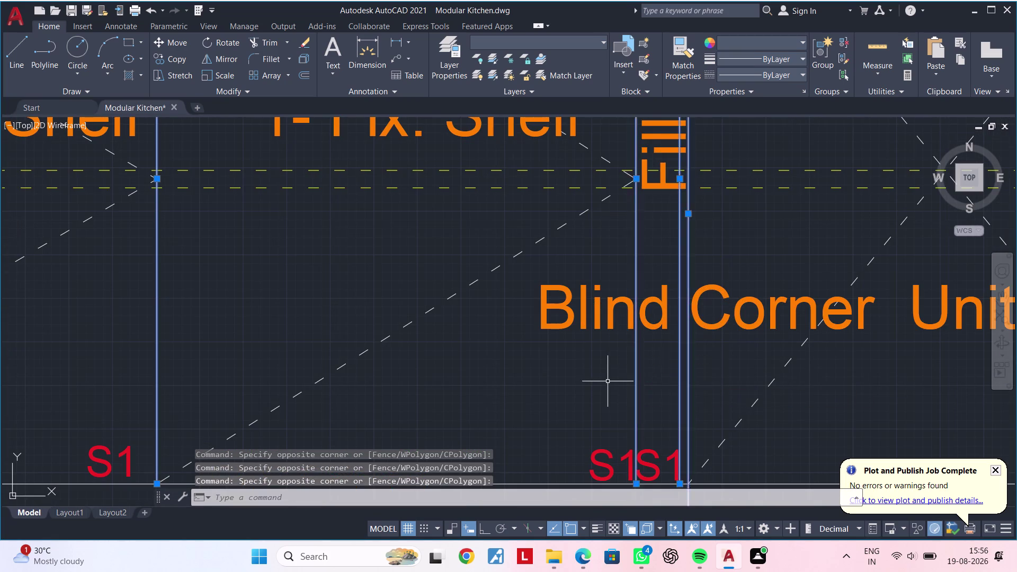
scroll(down, 3)
middle_drag(601, 340, 580, 470)
middle_drag(535, 355, 551, 460)
scroll(up, 3)
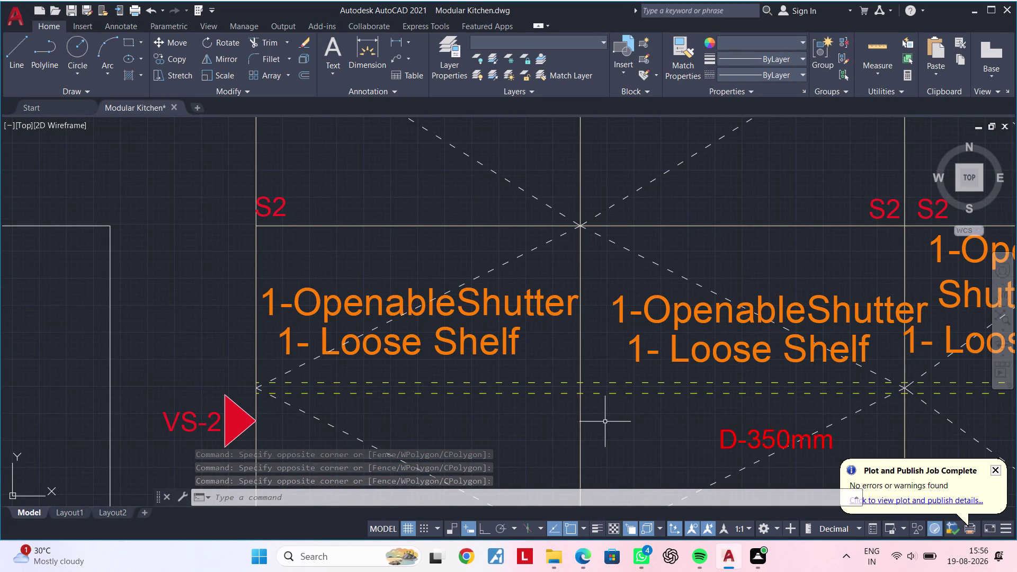
Add the divider lines along the loft elevation to the selection.
drag(605, 421, 600, 422)
click(501, 428)
scroll(down, 3)
middle_drag(596, 426, 333, 408)
scroll(up, 3)
drag(465, 421, 393, 432)
click(400, 431)
middle_drag(432, 429, 274, 418)
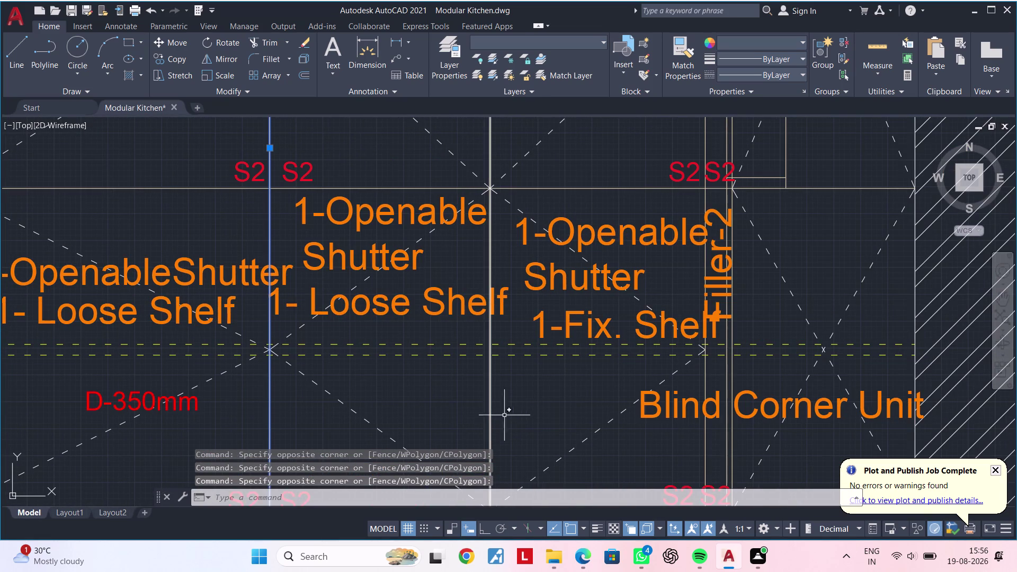
Add the Blind Corner Unit divider and Filler-2 lines to the selection.
drag(522, 411, 500, 415)
click(459, 416)
middle_drag(540, 397, 373, 401)
middle_drag(532, 480, 516, 374)
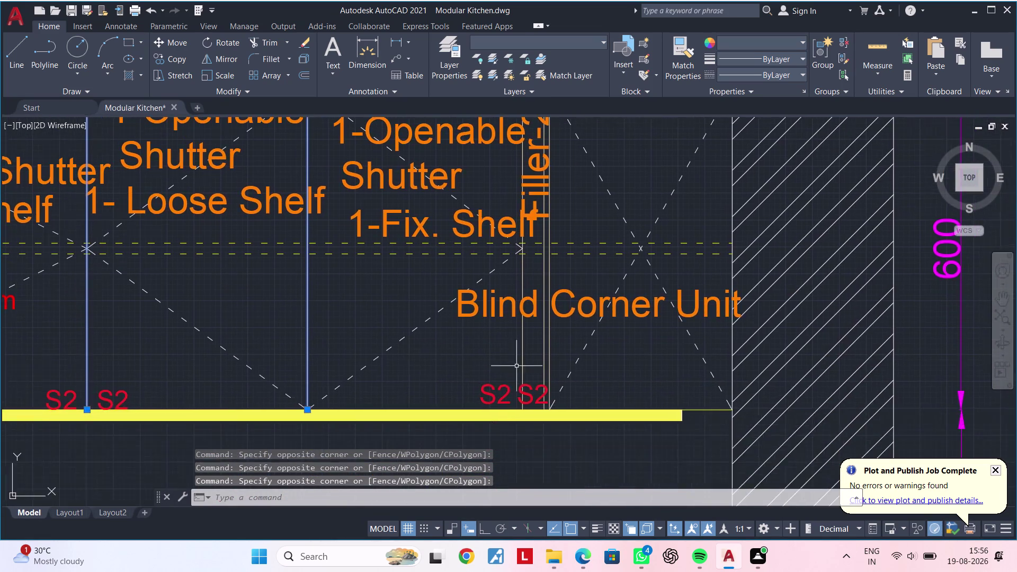
scroll(up, 3)
drag(624, 287, 578, 301)
click(343, 324)
scroll(down, 3)
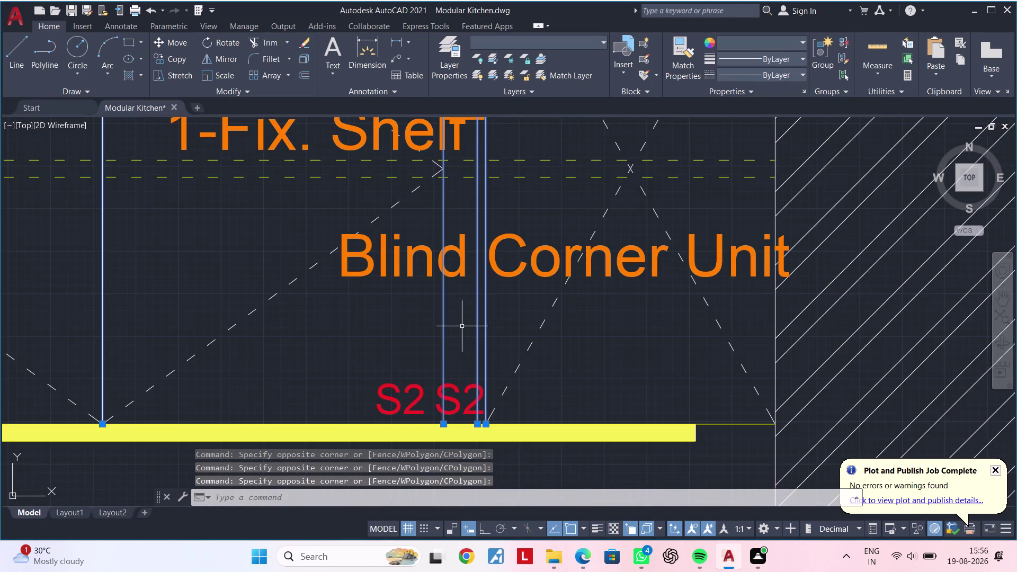
scroll(down, 3)
middle_drag(463, 332, 456, 549)
scroll(up, 3)
click(528, 395)
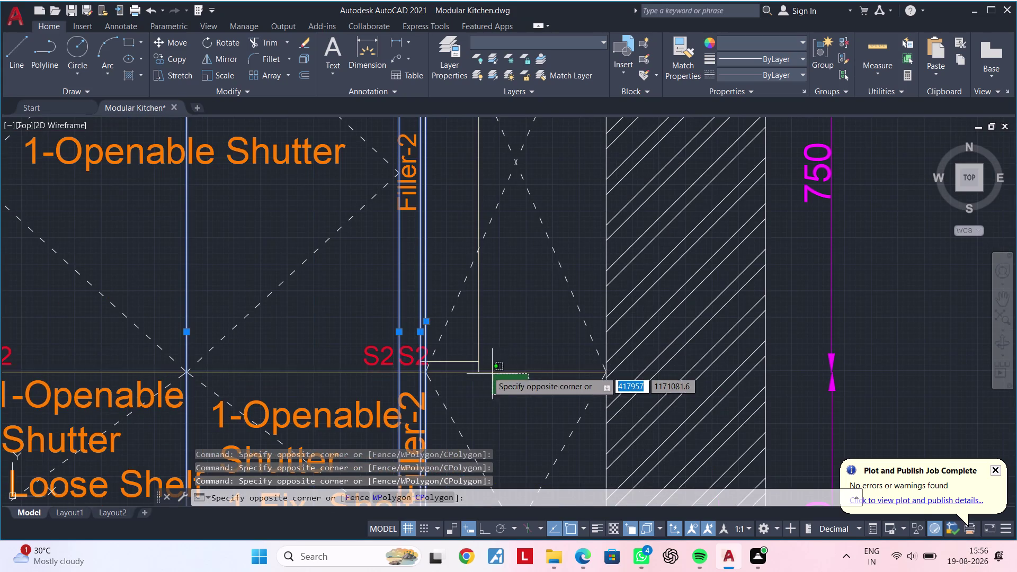
click(470, 356)
Add the loft top frame lines and long horizontal frame line.
middle_drag(497, 338, 584, 403)
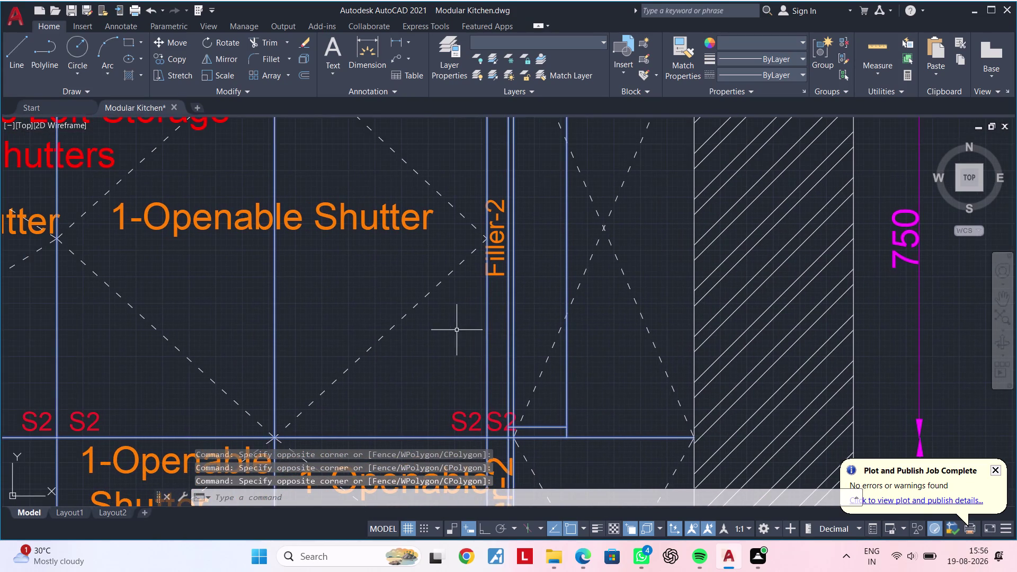
middle_drag(456, 340, 437, 544)
scroll(up, 3)
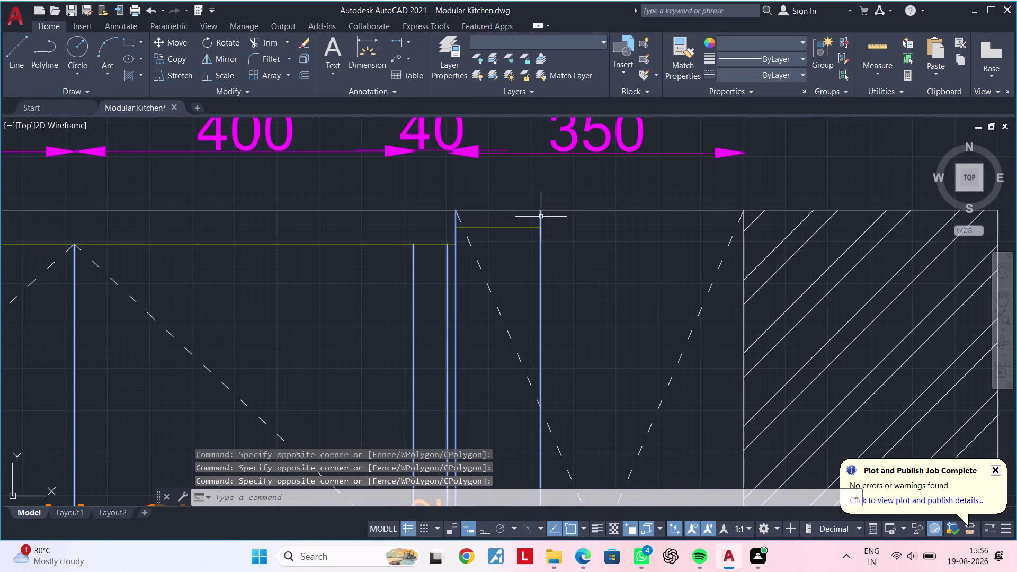
drag(540, 216, 536, 223)
click(519, 226)
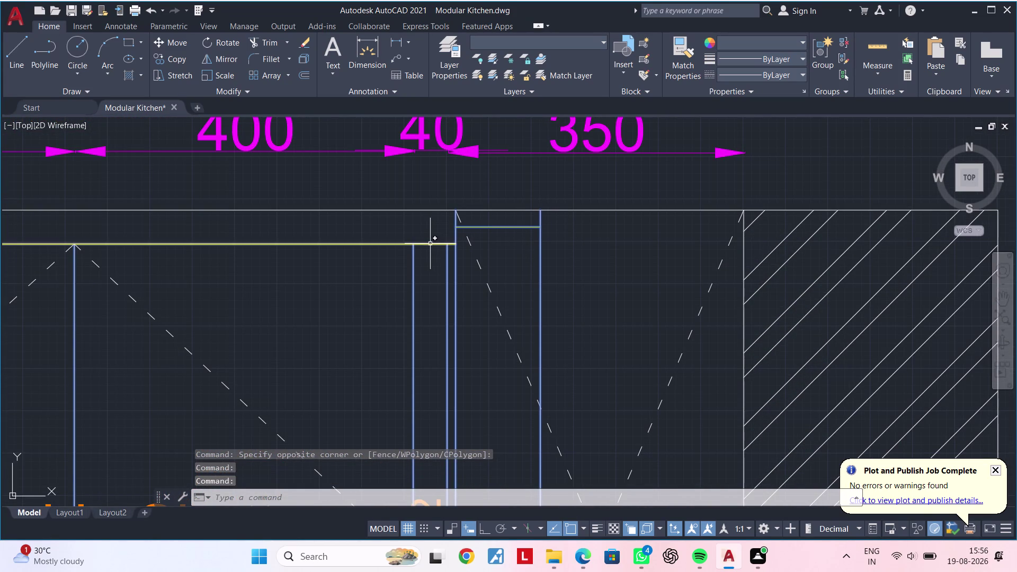
click(430, 243)
scroll(down, 3)
Add the last loft storage frame line and open the Object Color dropdown.
middle_drag(325, 283, 554, 251)
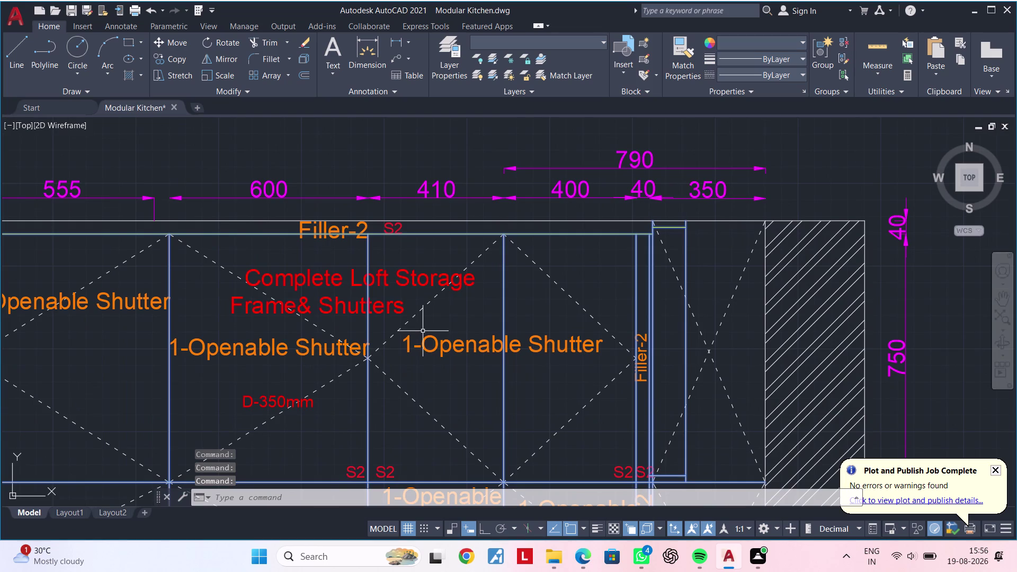
middle_drag(426, 330, 613, 309)
middle_drag(394, 343, 467, 280)
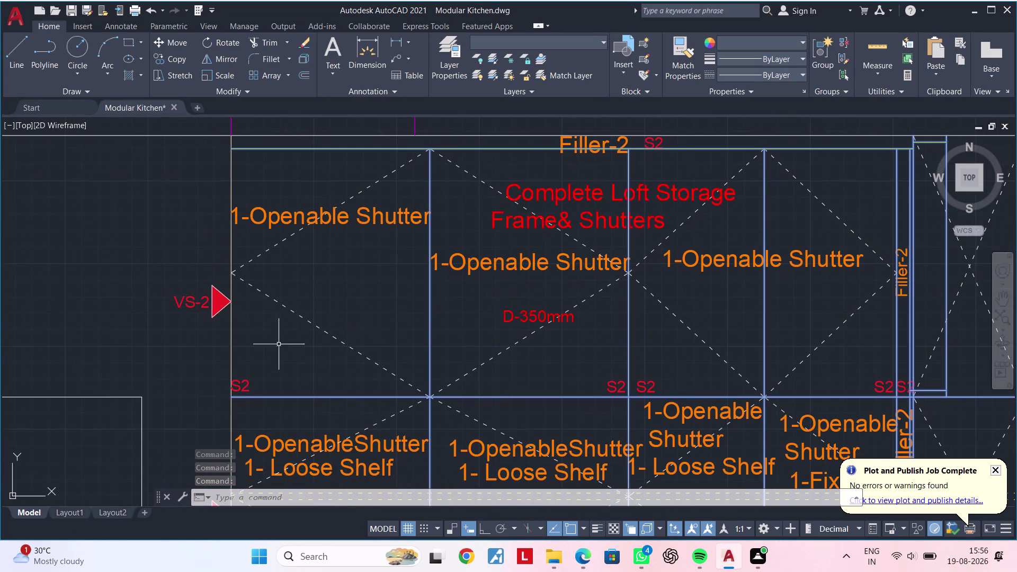
click(230, 346)
scroll(down, 3)
middle_drag(277, 331, 367, 237)
middle_drag(367, 237, 331, 312)
click(772, 47)
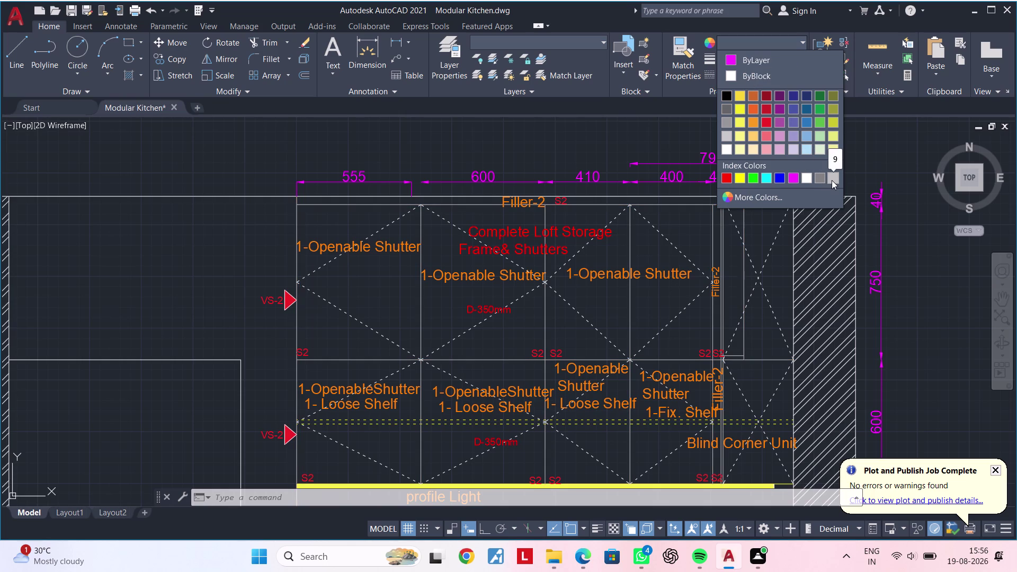
Turn the selected cabinet frame lines green and clear the selection.
click(754, 179)
scroll(down, 3)
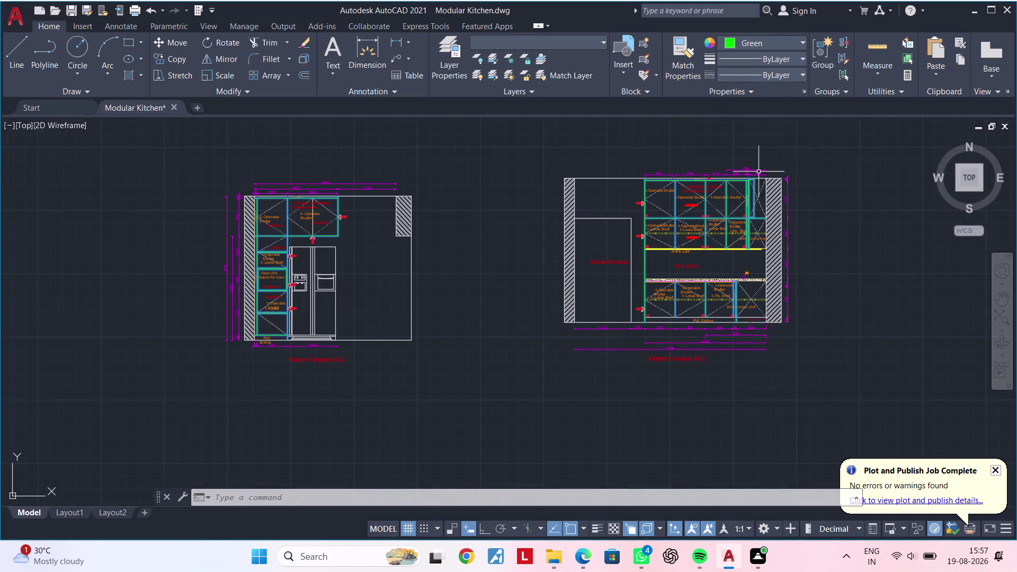
key(Escape)
scroll(down, 3)
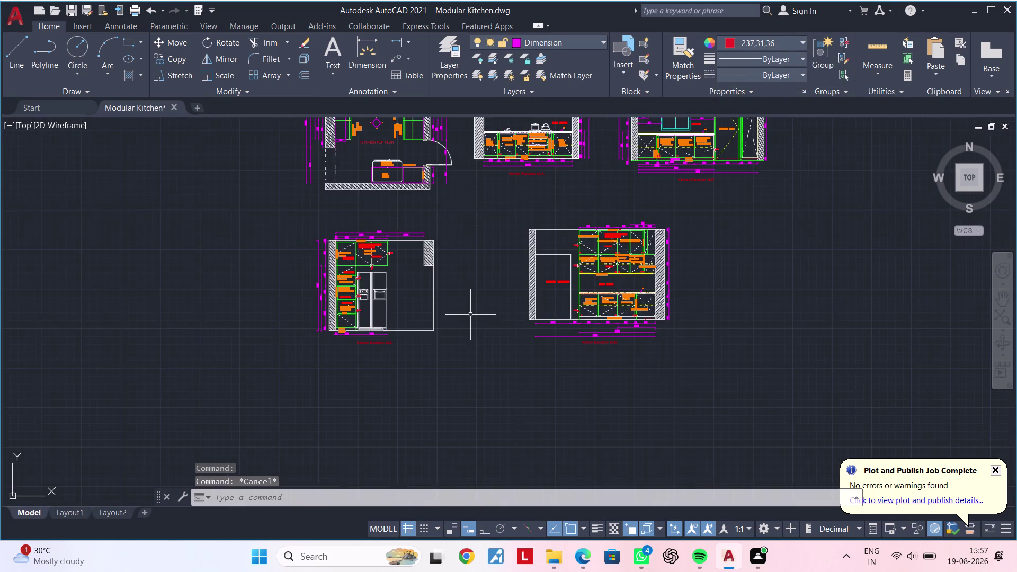
middle_drag(467, 306, 441, 417)
scroll(up, 3)
key(Escape)
Zoom out and centre the view on the kitchen top plan and elevations.
scroll(down, 3)
middle_drag(448, 349, 439, 400)
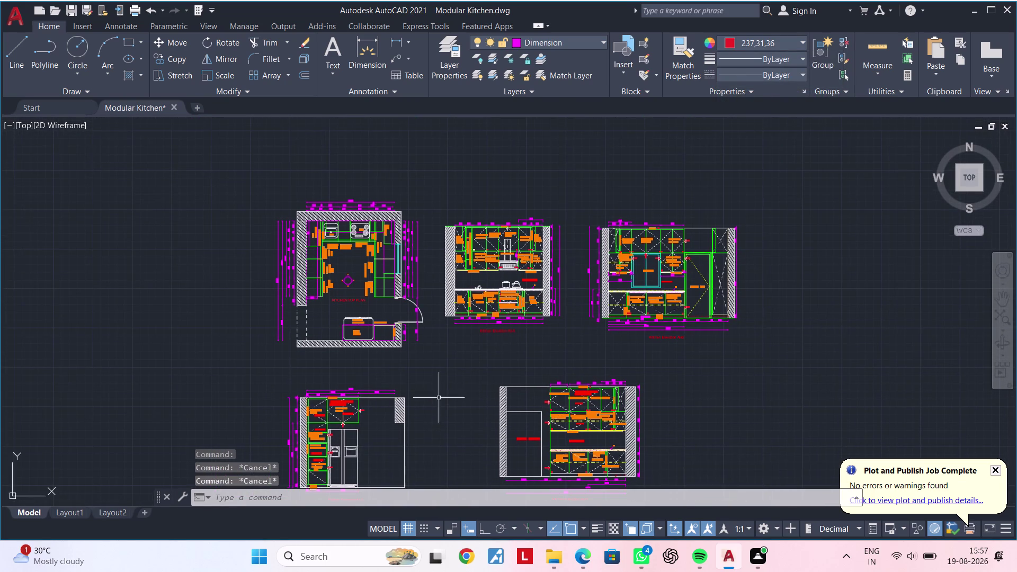
scroll(up, 3)
middle_drag(450, 377, 428, 406)
key(Escape)
key(Escape)
middle_drag(420, 387, 497, 358)
key(Escape)
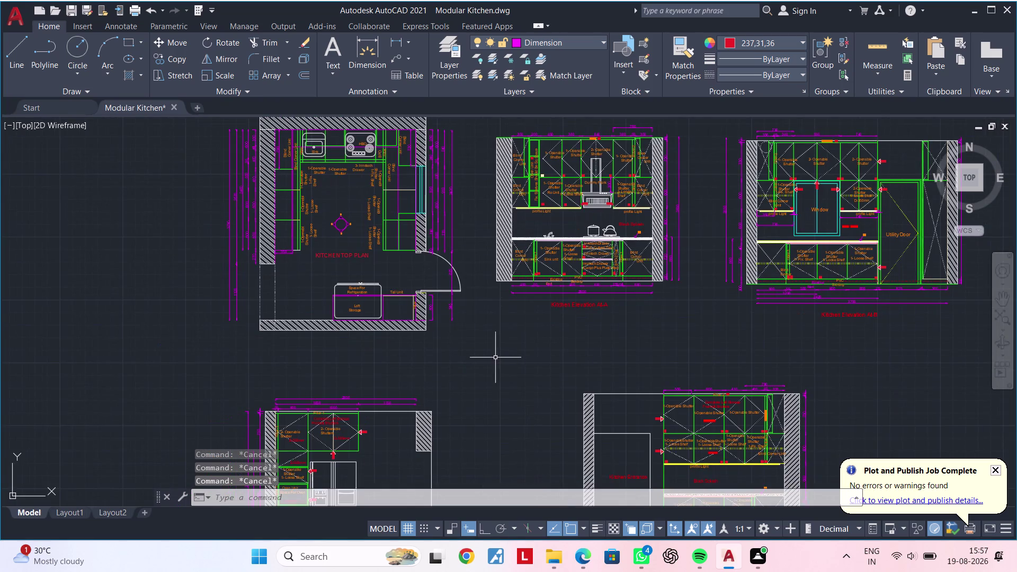
scroll(down, 3)
middle_drag(495, 357, 435, 367)
middle_drag(442, 365, 452, 303)
scroll(down, 3)
middle_drag(452, 323, 446, 327)
key(Escape)
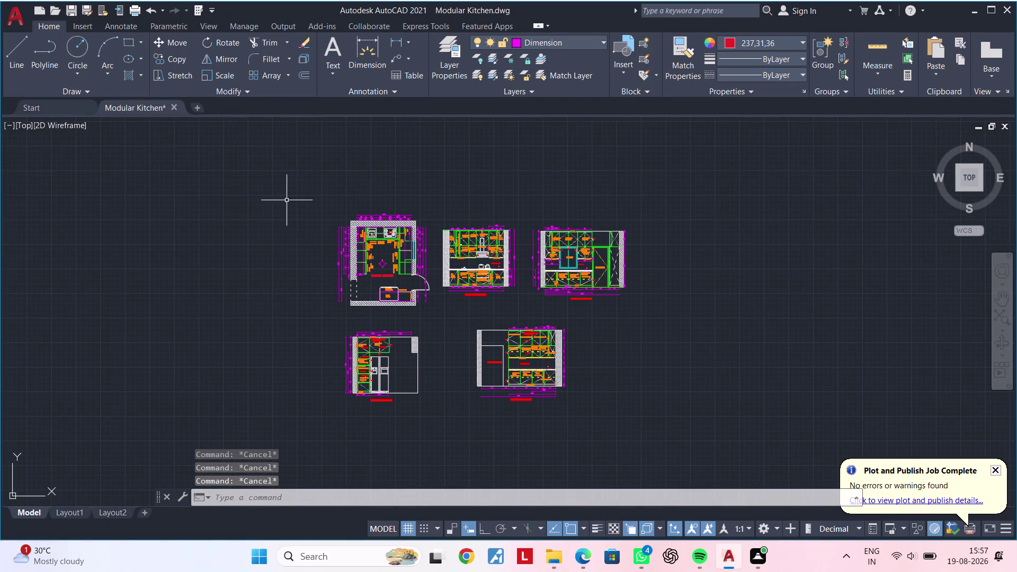
Open and cancel the plot settings, then save the kitchen drawing.
key(Escape)
key(ctrl+p)
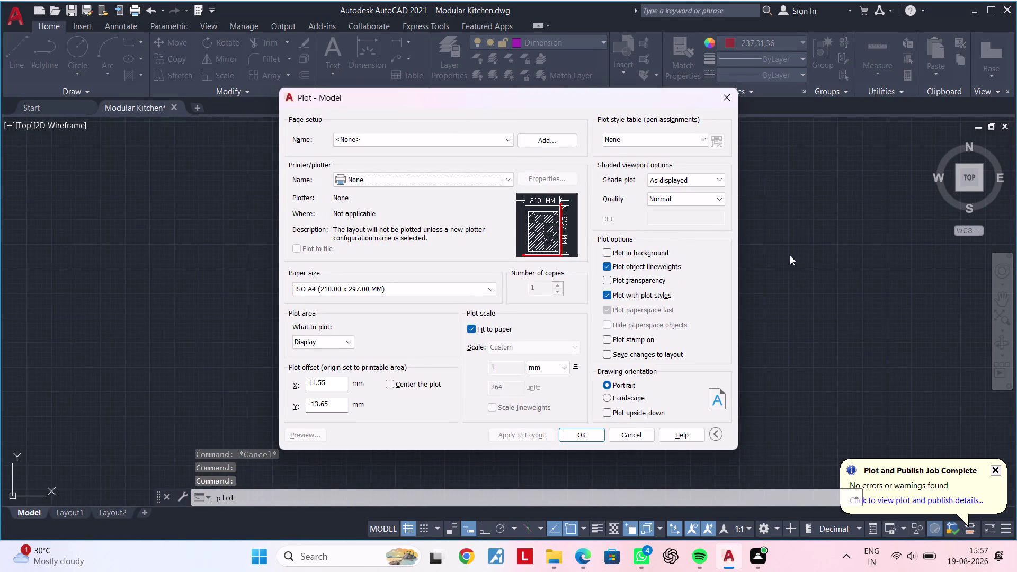
click(728, 103)
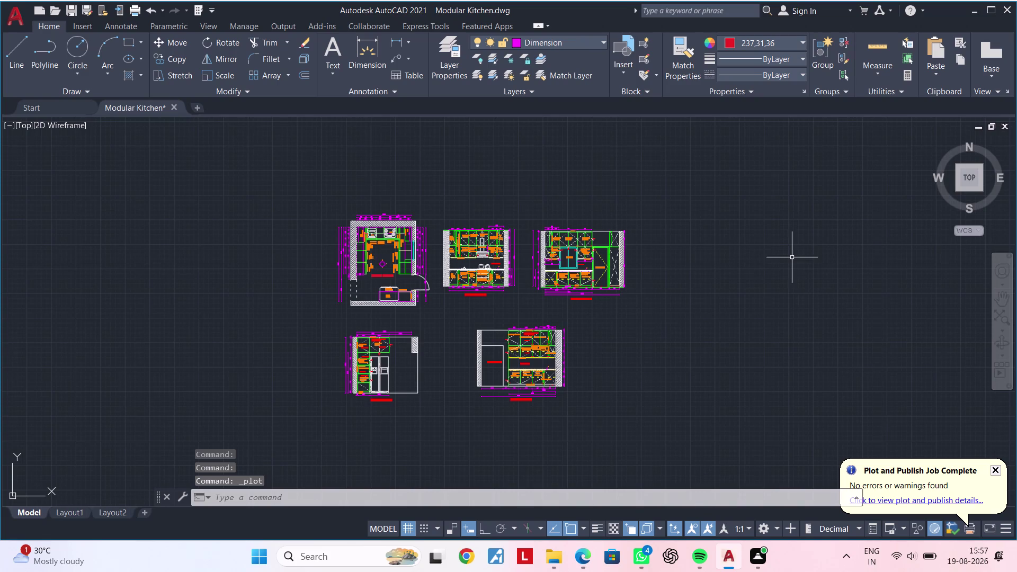
key(ctrl+s)
key(ctrl+s)
key(ctrl+s)
key(ctrl+s)
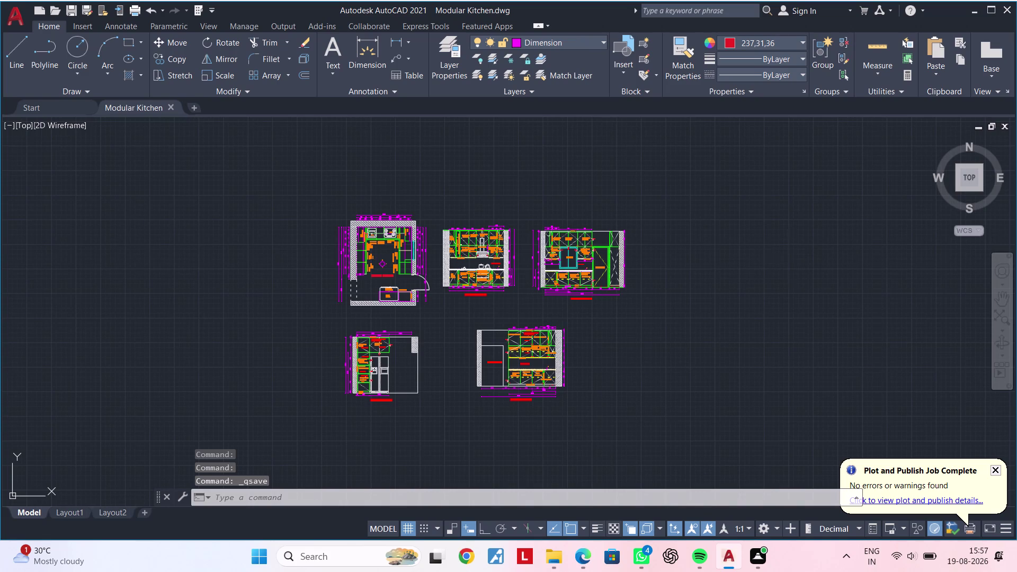
key(ctrl+s)
scroll(up, 3)
Widen the Blind Corner Unit label box in elevation At-B.
scroll(up, 3)
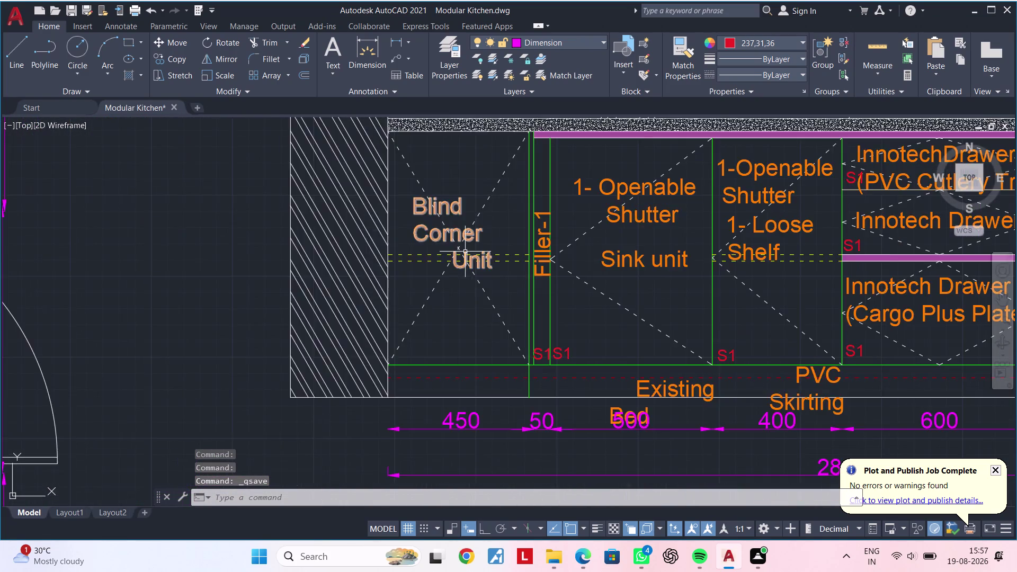
scroll(down, 3)
scroll(up, 3)
scroll(down, 3)
middle_drag(709, 301, 300, 307)
scroll(up, 3)
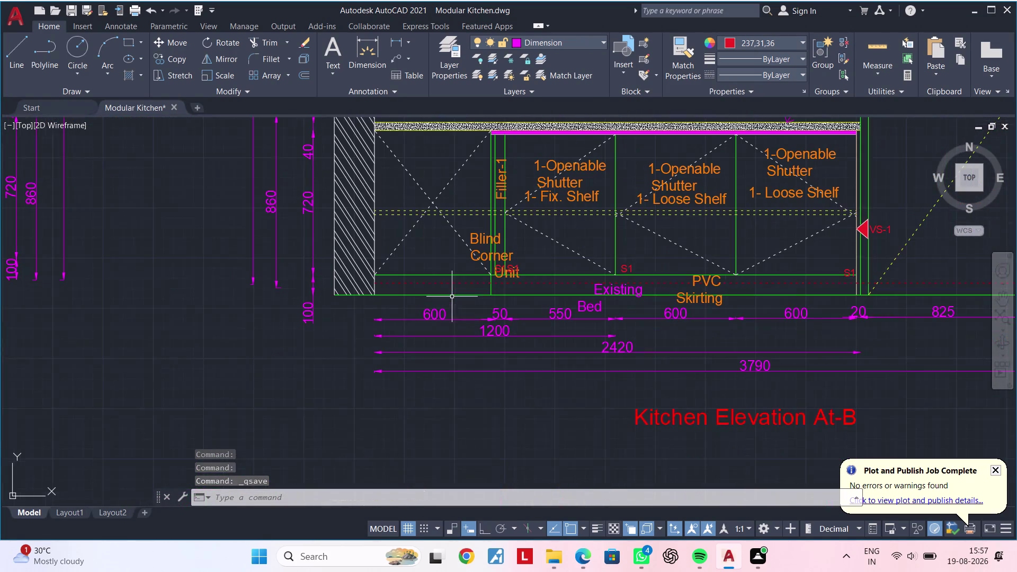
triple_click(484, 239)
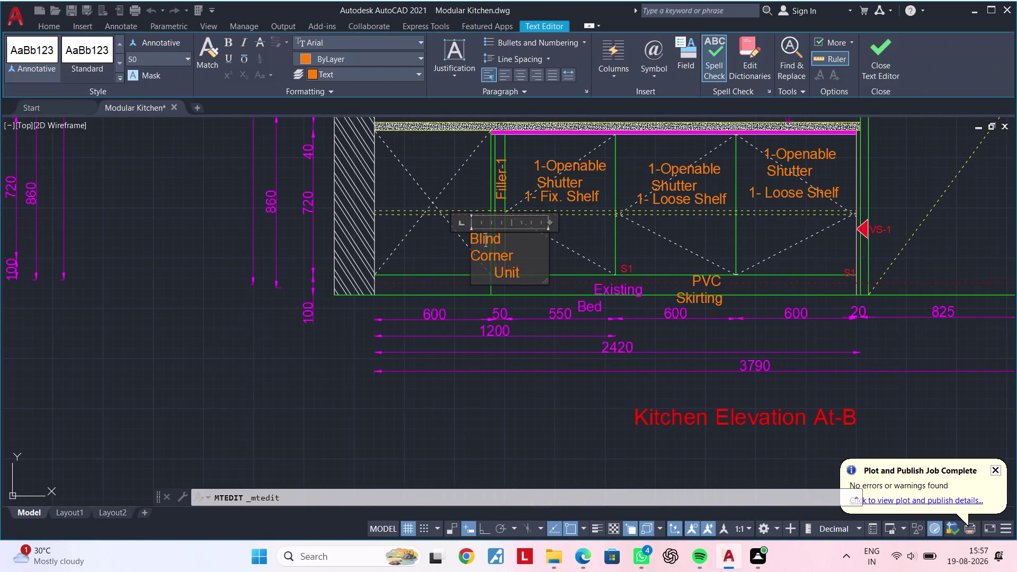
drag(549, 221, 600, 217)
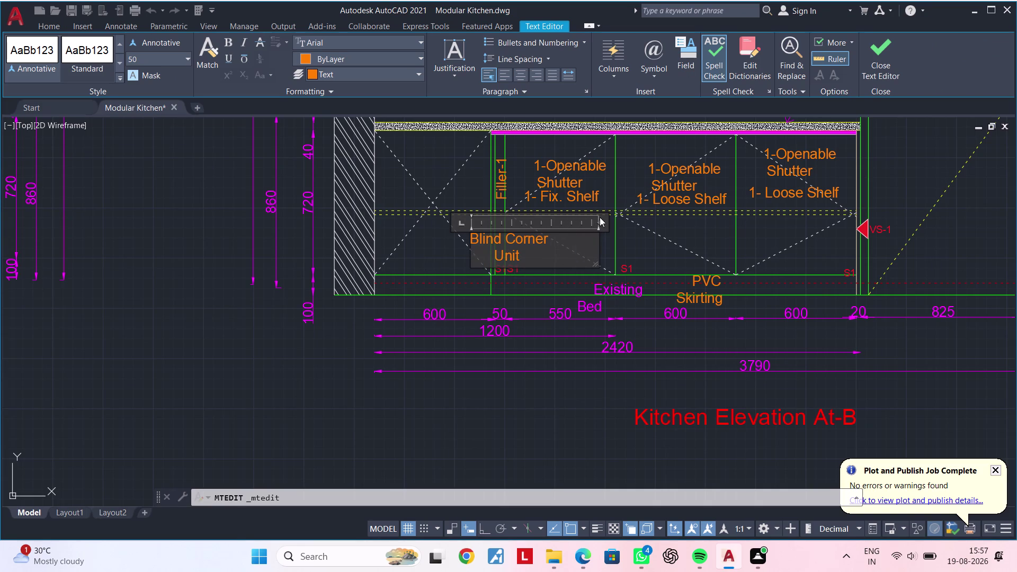
click(558, 262)
Start moving the Blind Corner Unit label with M, then cancel.
click(956, 405)
click(530, 236)
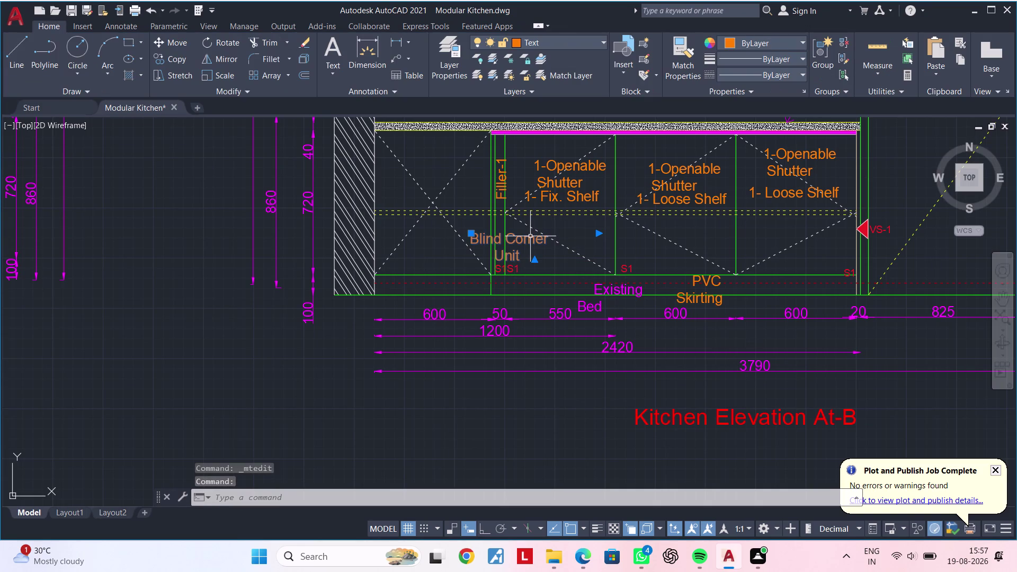
text(m)
key(space)
click(529, 233)
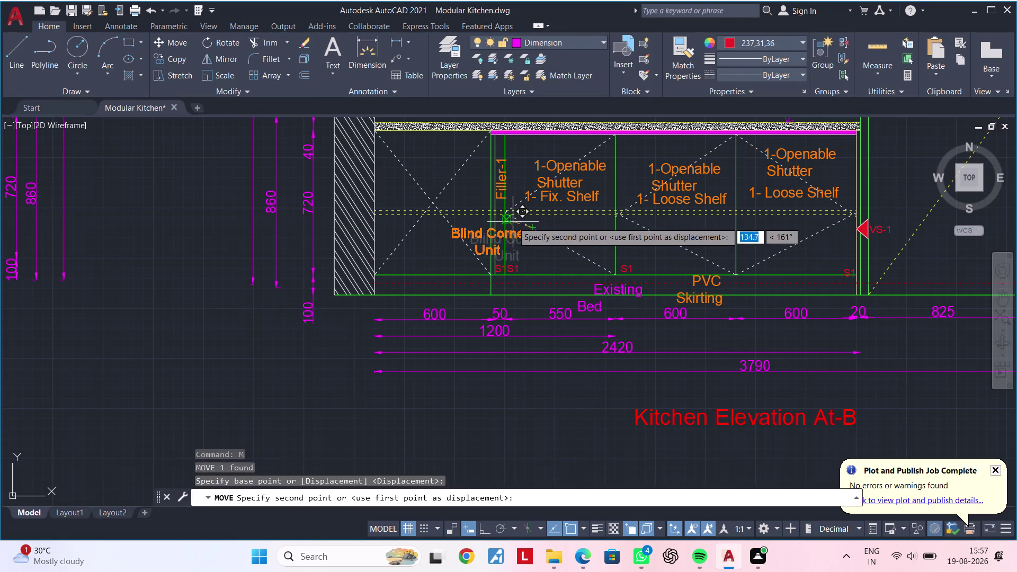
click(512, 220)
key(Escape)
key(Escape)
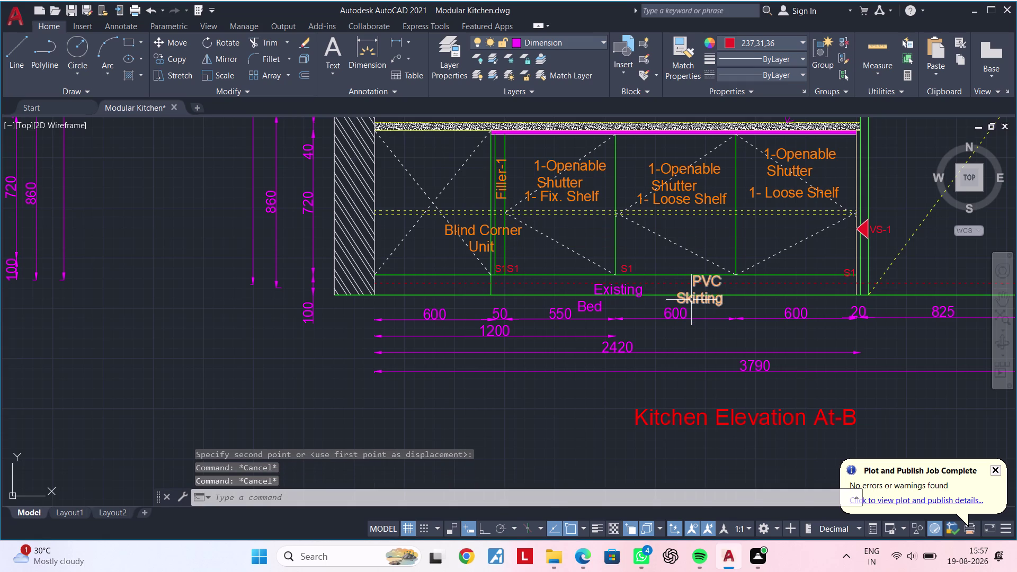
Widen the PVC Skirting label in elevation At-B onto one line.
double_click(691, 300)
double_click(705, 300)
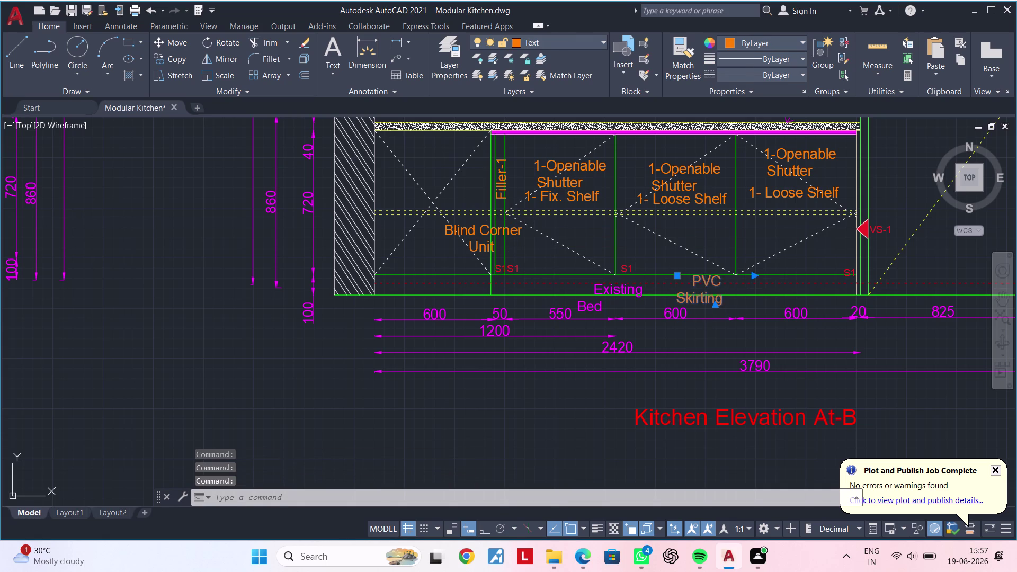
drag(751, 267, 803, 266)
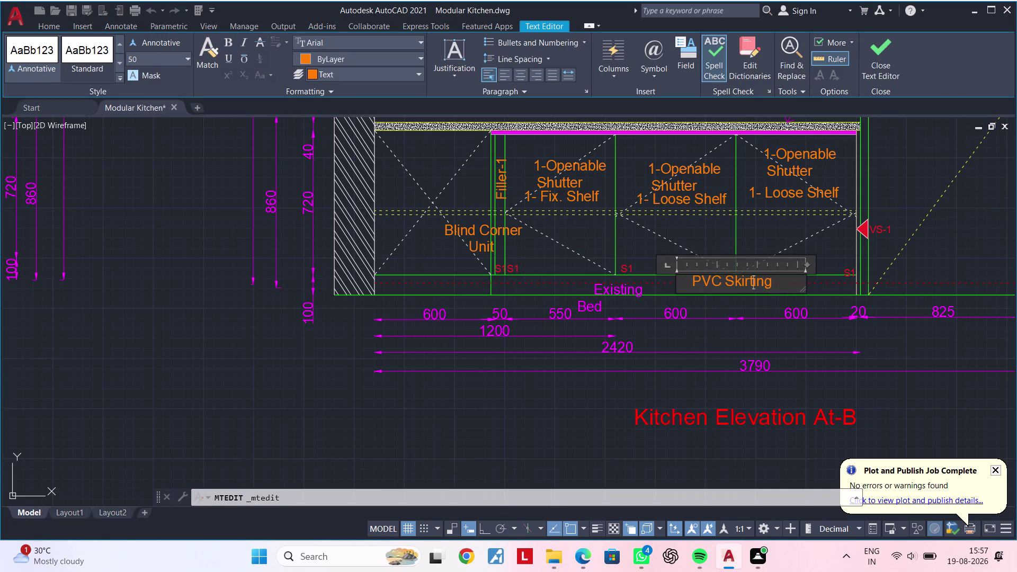
click(901, 364)
scroll(down, 3)
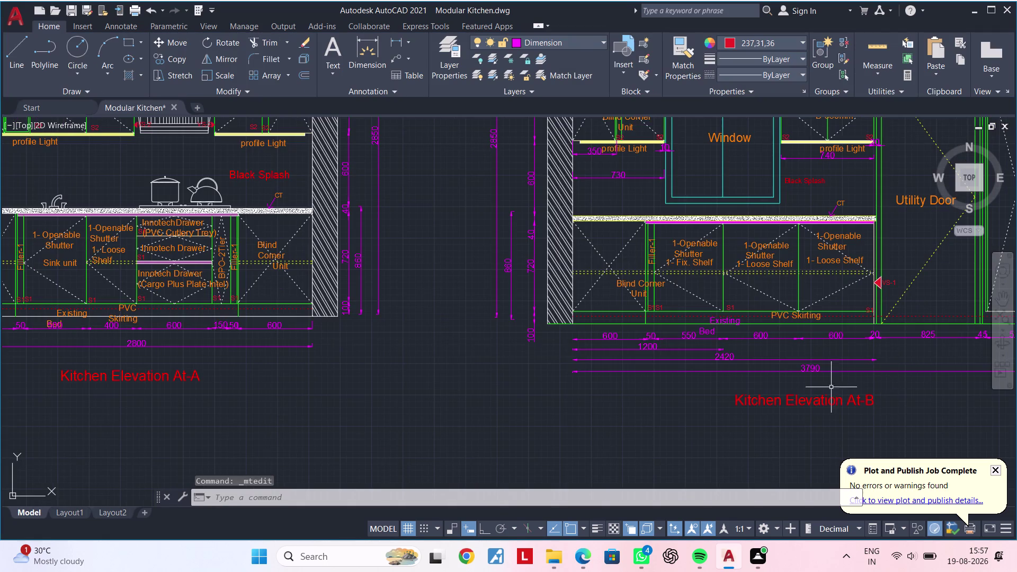
middle_drag(813, 387, 1006, 356)
key(Escape)
scroll(up, 3)
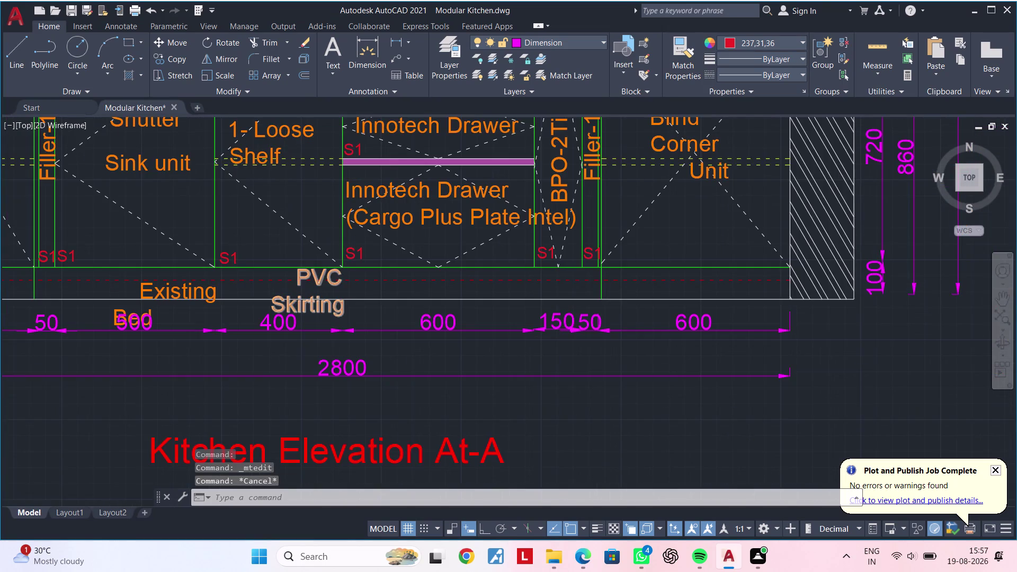
Widen the PVC Skirting label in elevation At-A onto one line.
double_click(318, 276)
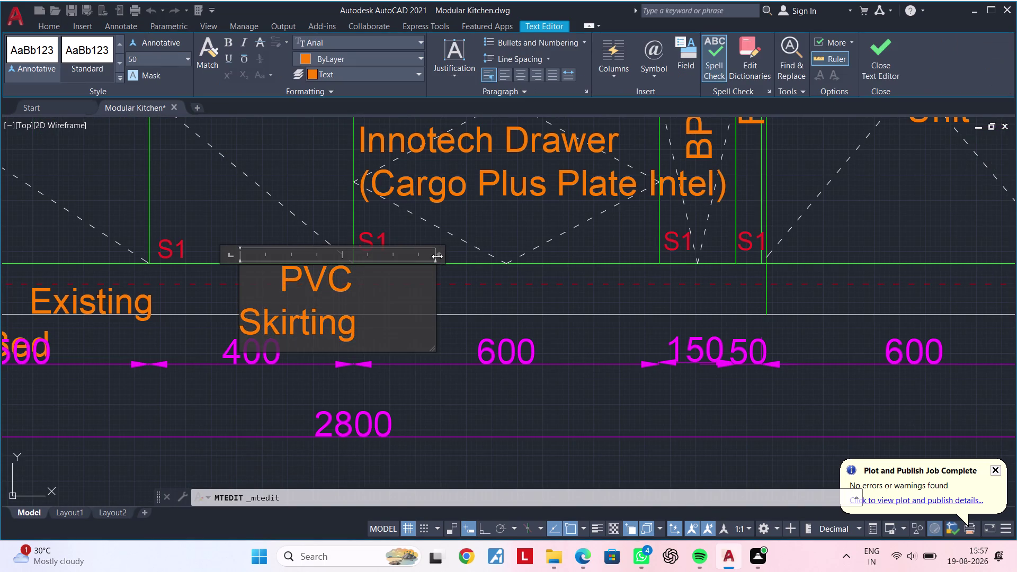
drag(434, 254, 465, 254)
drag(439, 254, 541, 253)
click(591, 411)
scroll(down, 3)
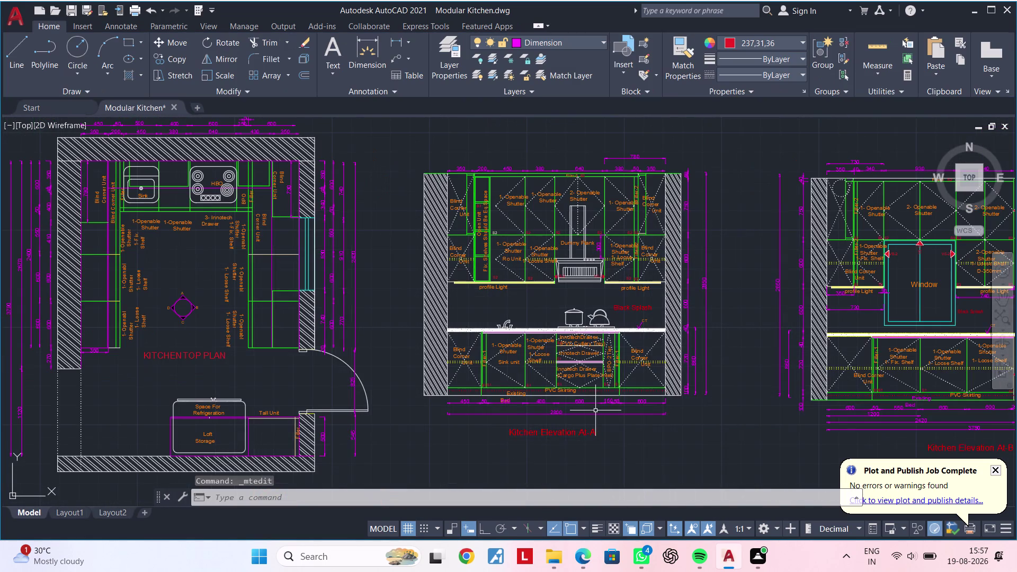
middle_drag(605, 413, 611, 313)
middle_drag(600, 367, 644, 334)
key(Escape)
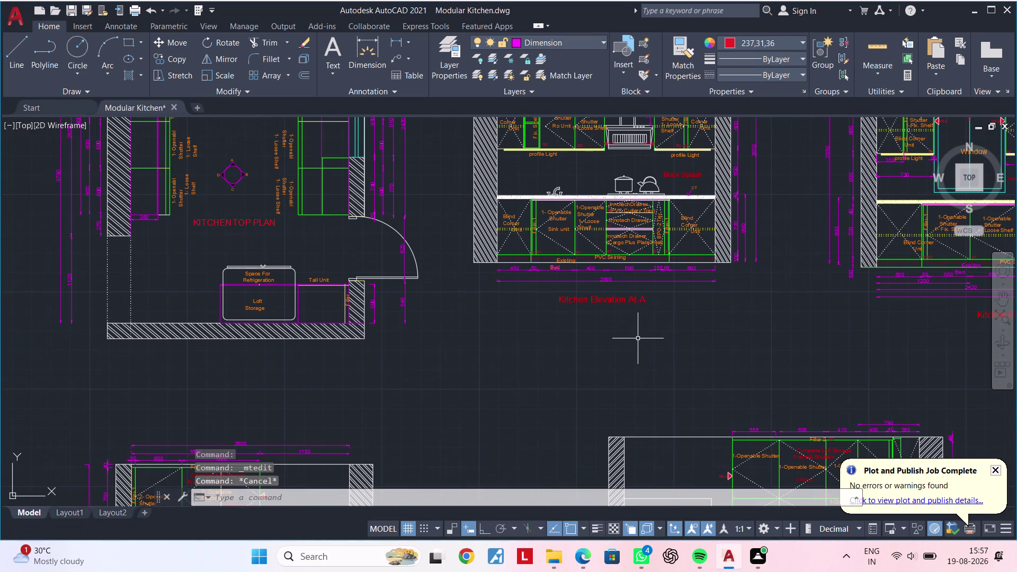
Save the drawing, recentre on all drawings, and open the plot settings.
key(ctrl+s)
key(ctrl+s)
key(ctrl+s)
key(ctrl+s)
scroll(down, 3)
middle_drag(629, 345, 541, 344)
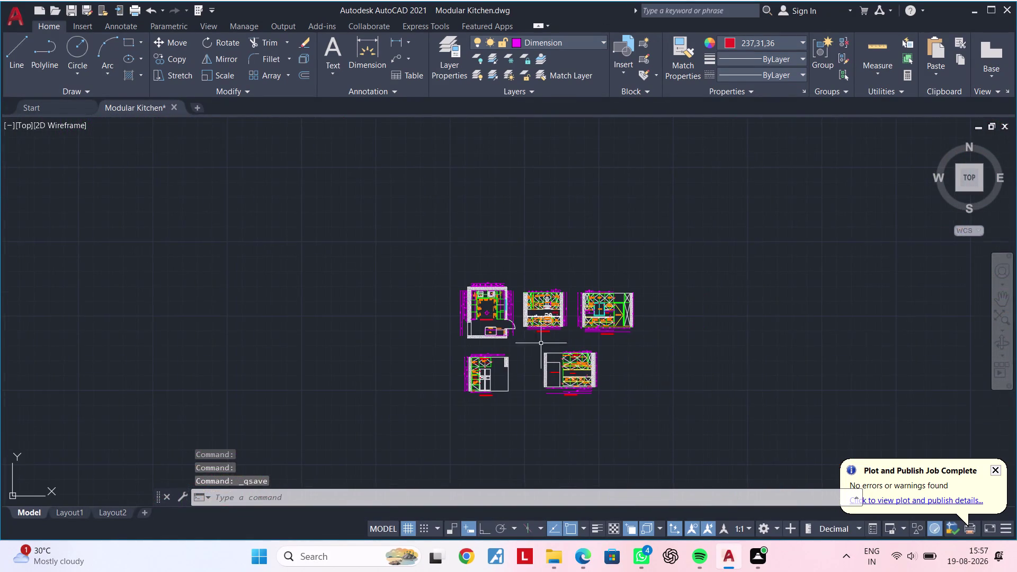
key(Escape)
key(Escape)
key(Escape)
key(Escape)
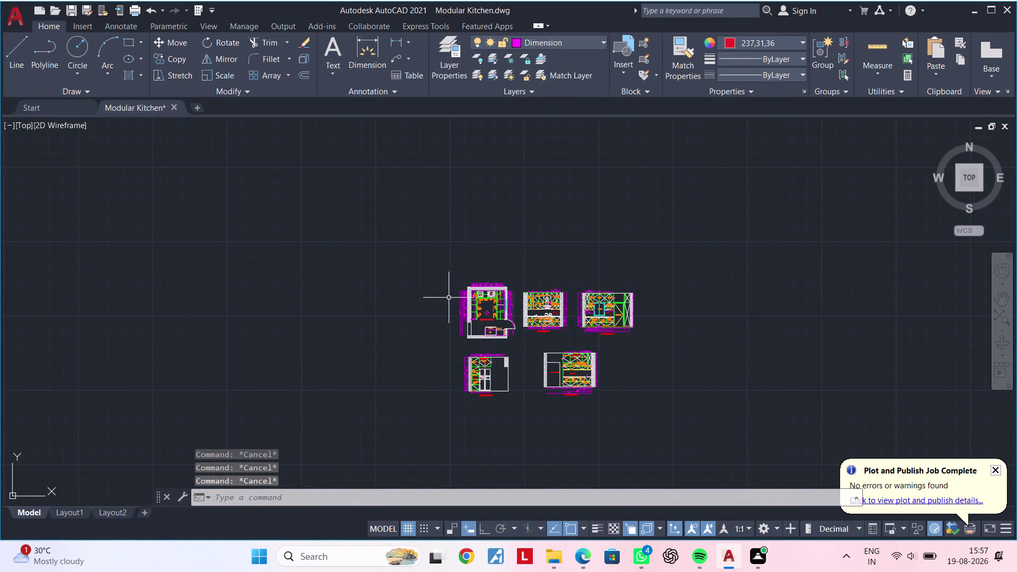
key(ctrl+p)
Load the Previous plot page setup and window the plot area around all five drawings.
click(481, 134)
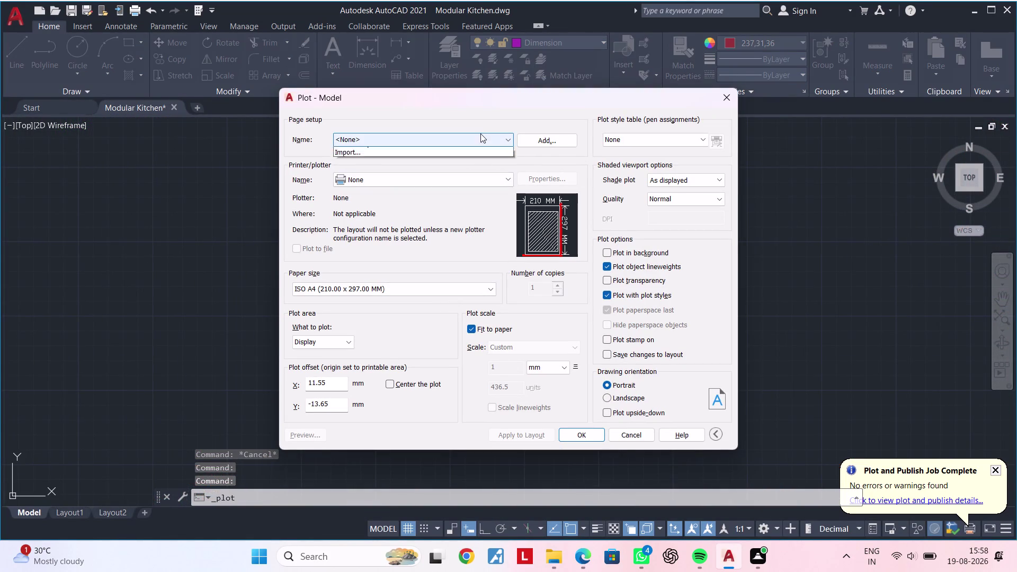
click(436, 163)
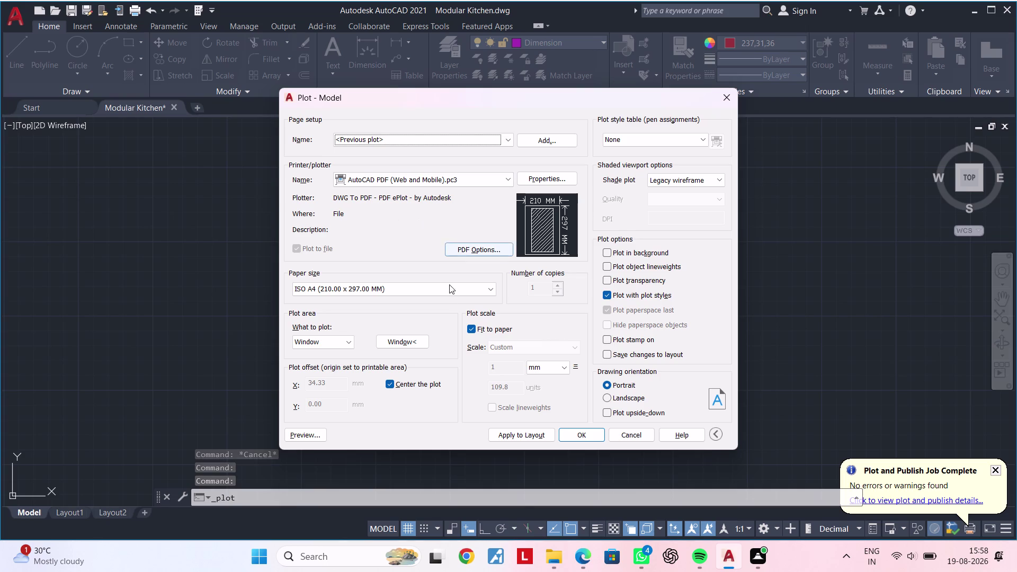
click(399, 338)
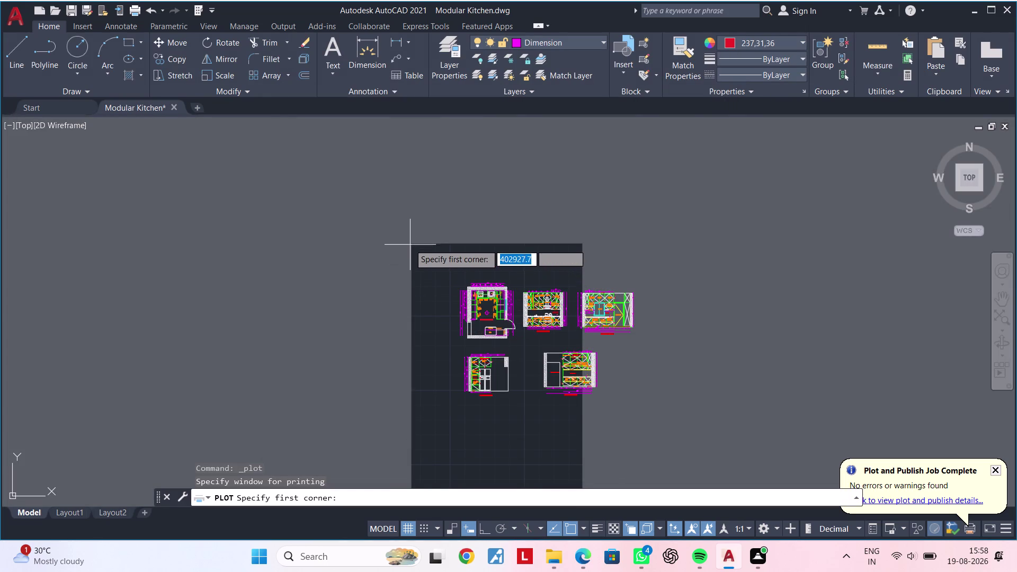
click(412, 242)
click(728, 430)
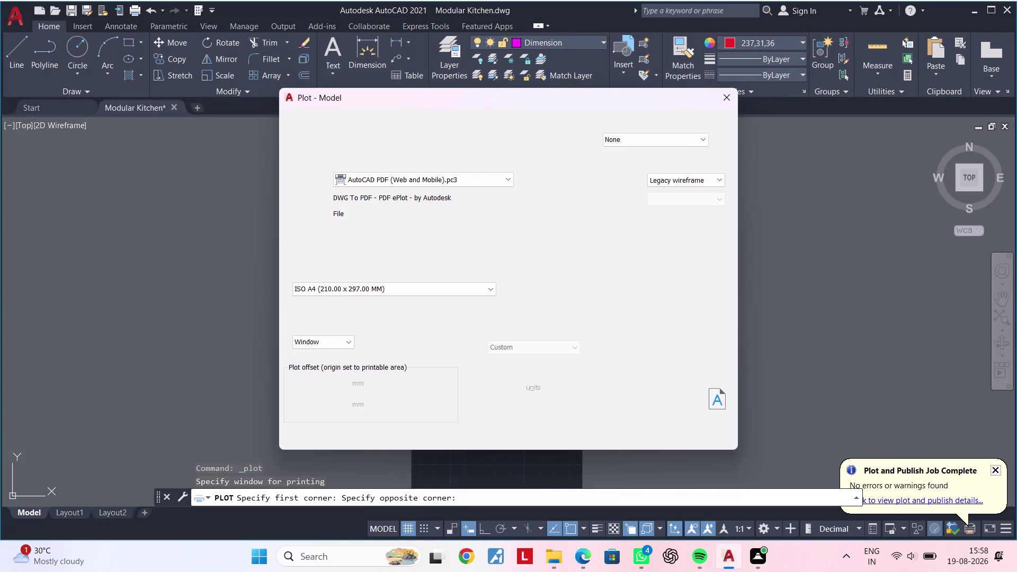
Preview the A4 portrait page, zooming and panning across the plan and elevations.
click(308, 433)
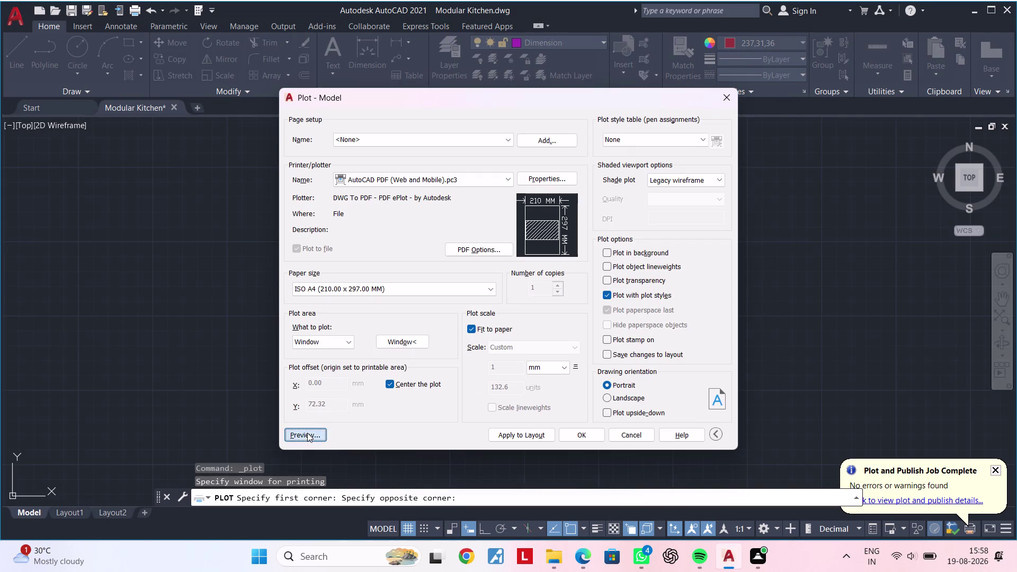
scroll(up, 3)
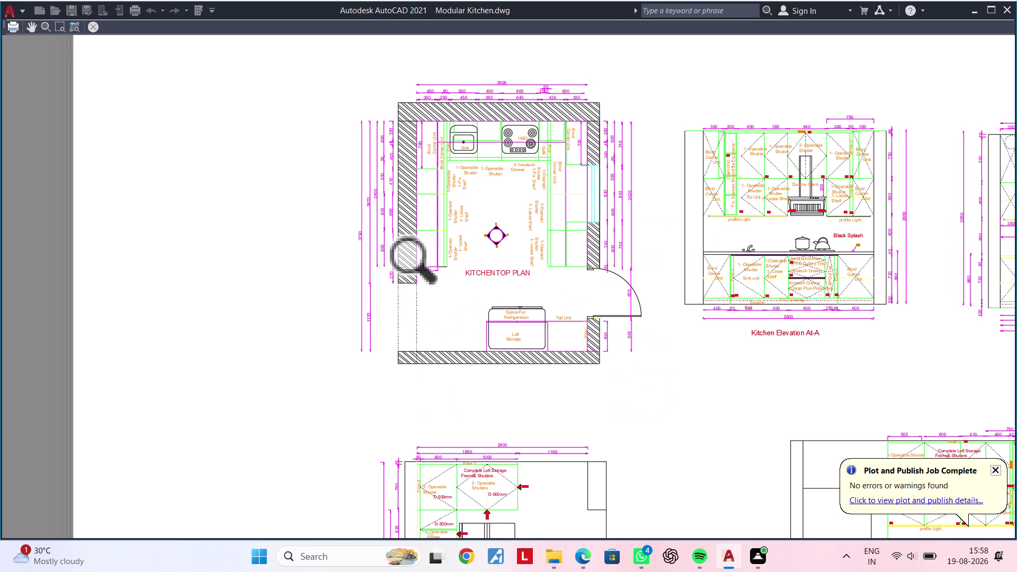
scroll(up, 3)
middle_drag(765, 299, 343, 316)
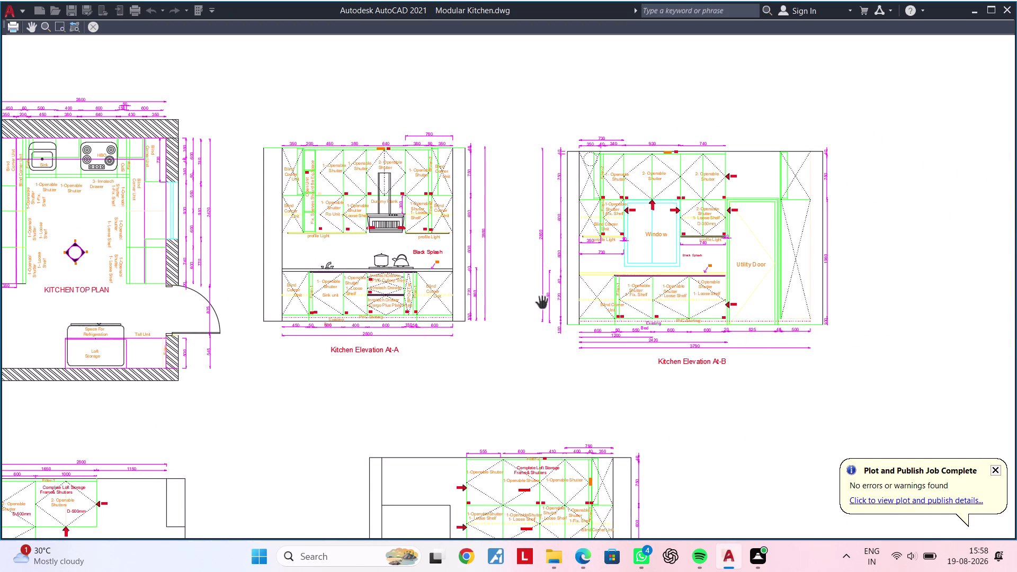
scroll(up, 3)
scroll(up, 3)
scroll(up, 3)
scroll(down, 3)
middle_drag(342, 218, 641, 197)
scroll(up, 3)
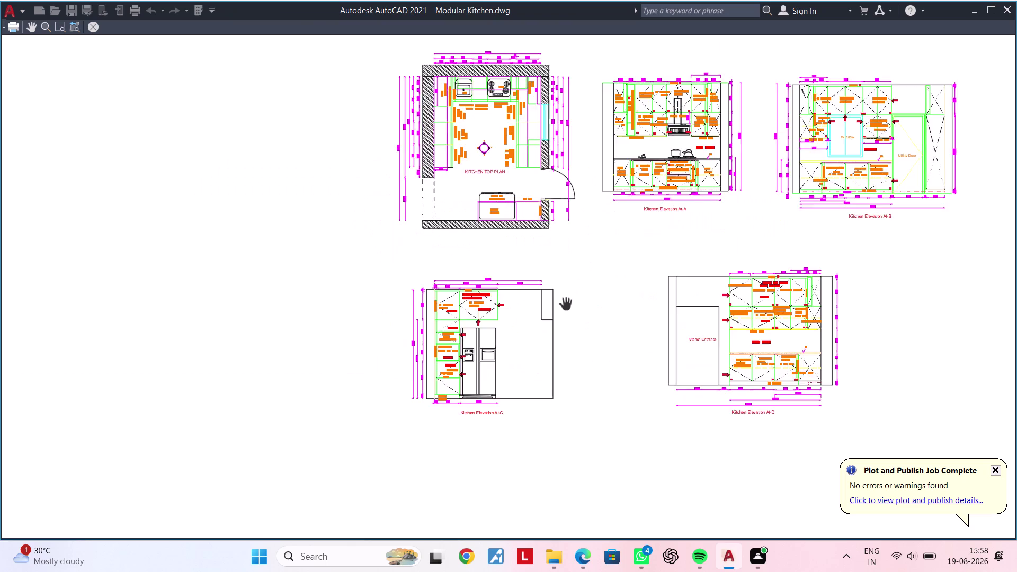
scroll(up, 3)
scroll(up, 3)
middle_drag(455, 309, 314, 289)
middle_drag(767, 299, 558, 303)
scroll(down, 3)
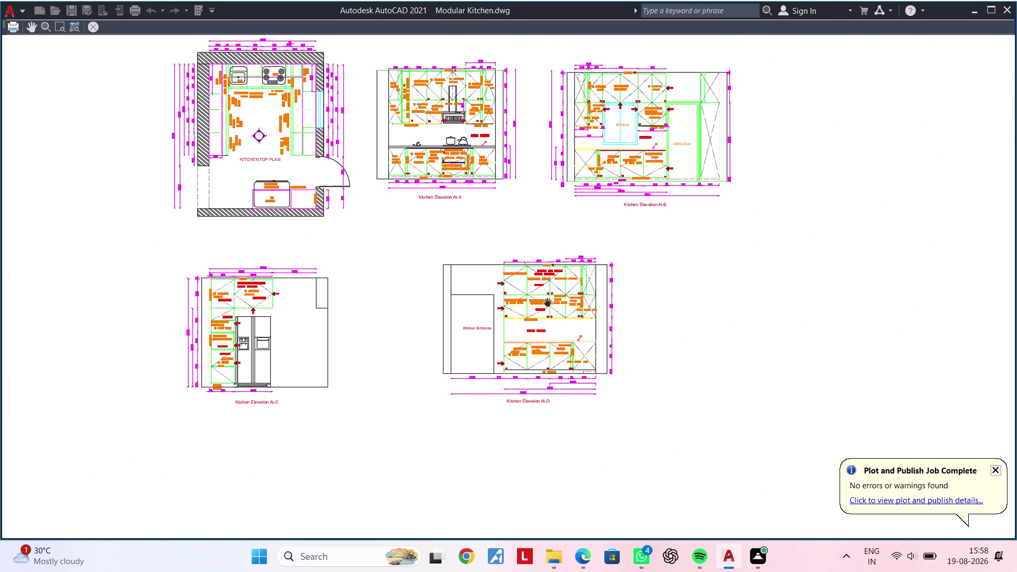
middle_drag(547, 303, 631, 393)
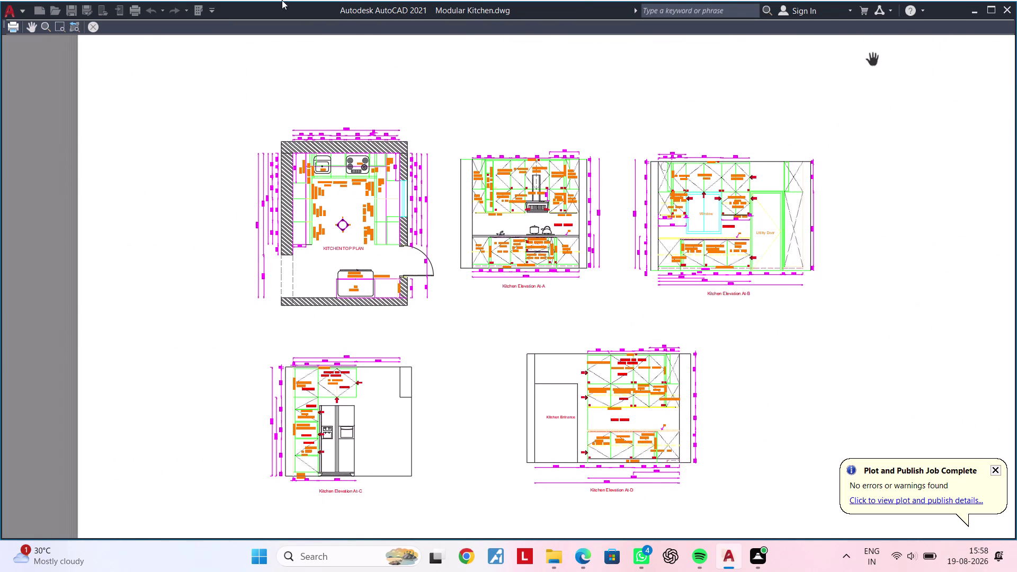
click(91, 29)
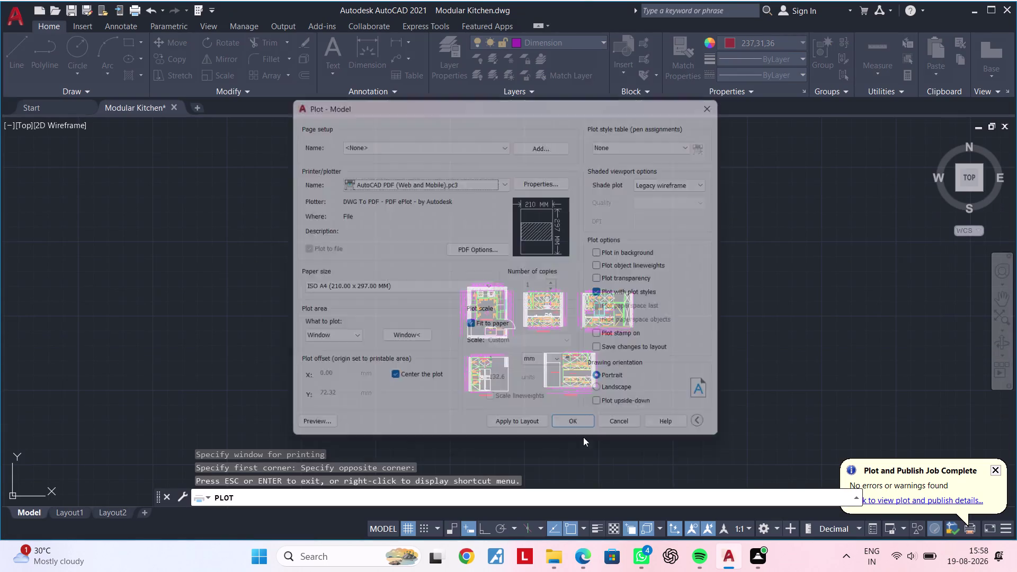
Preview the page a second time, then close the Plot dialog without plotting.
click(519, 432)
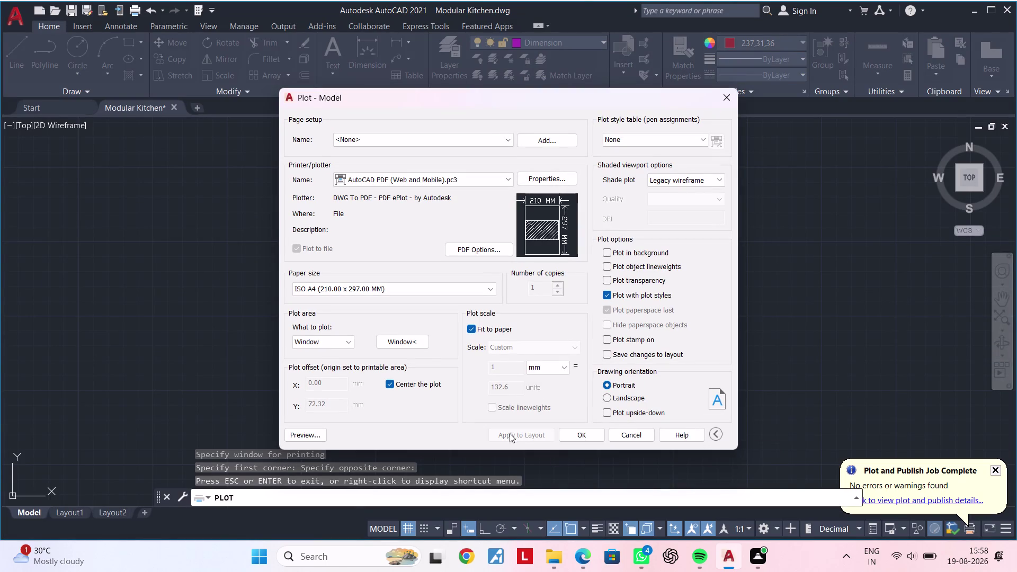
click(297, 429)
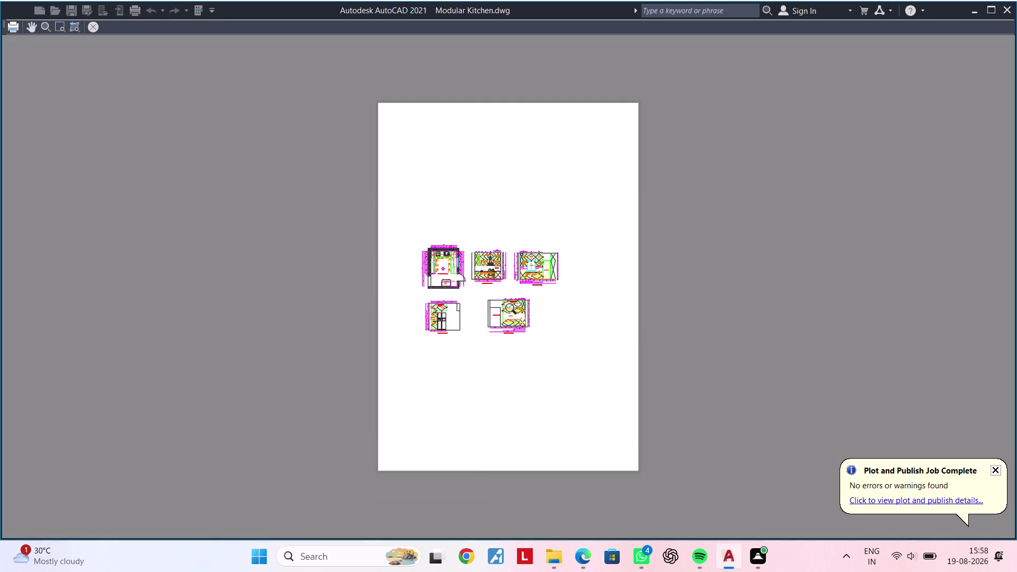
scroll(up, 3)
scroll(up, 3)
scroll(up, 3)
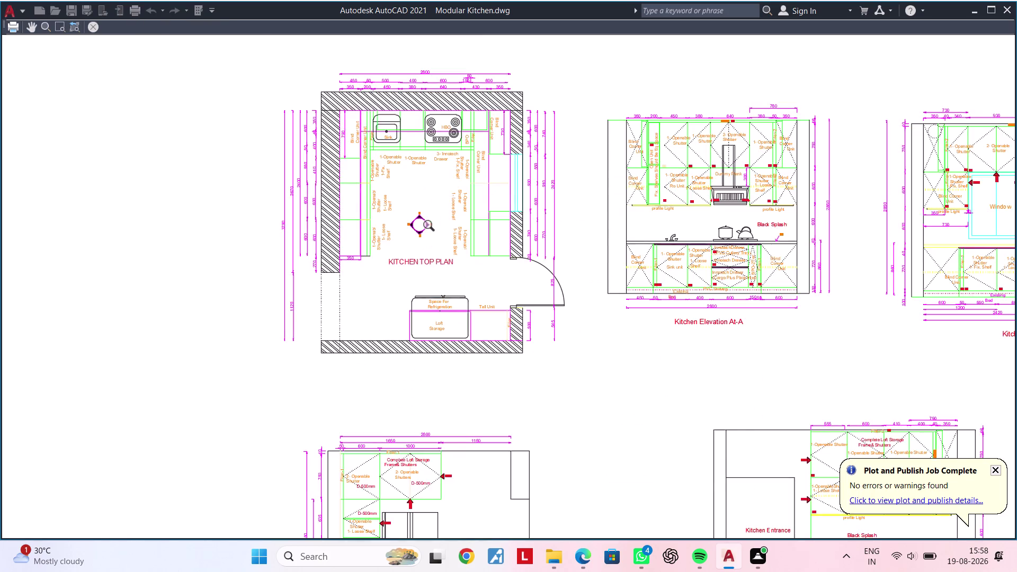
scroll(down, 3)
scroll(down, 3)
click(96, 30)
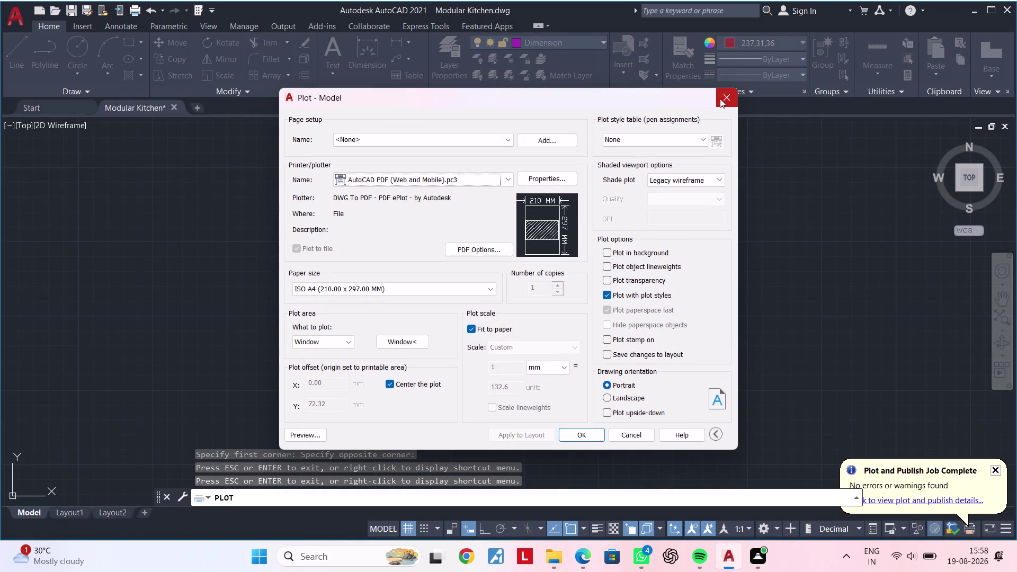
click(722, 99)
scroll(up, 3)
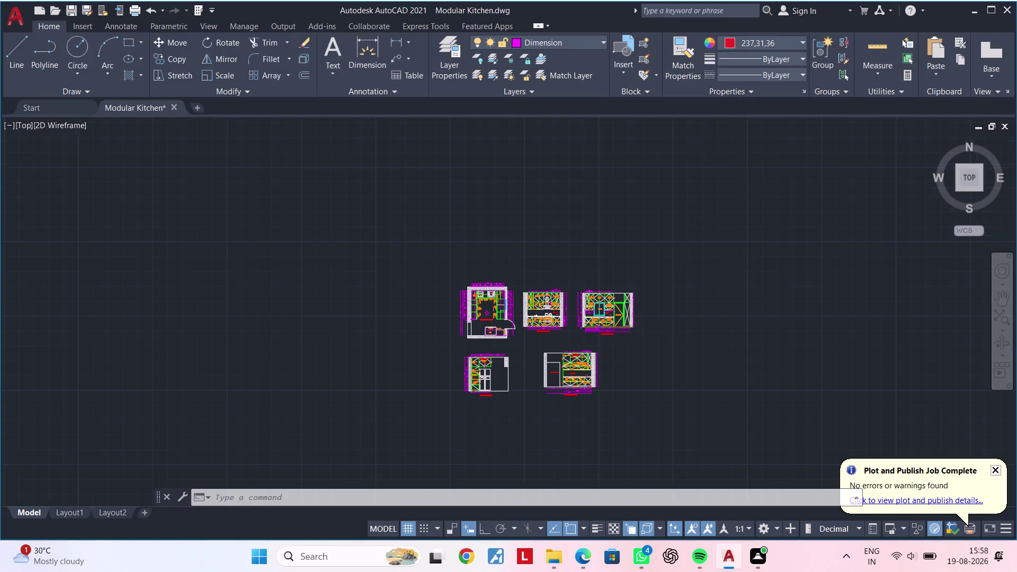
Zoom and pan to centre all five kitchen drawings on screen.
middle_drag(633, 329, 654, 253)
scroll(up, 3)
middle_drag(652, 278, 652, 281)
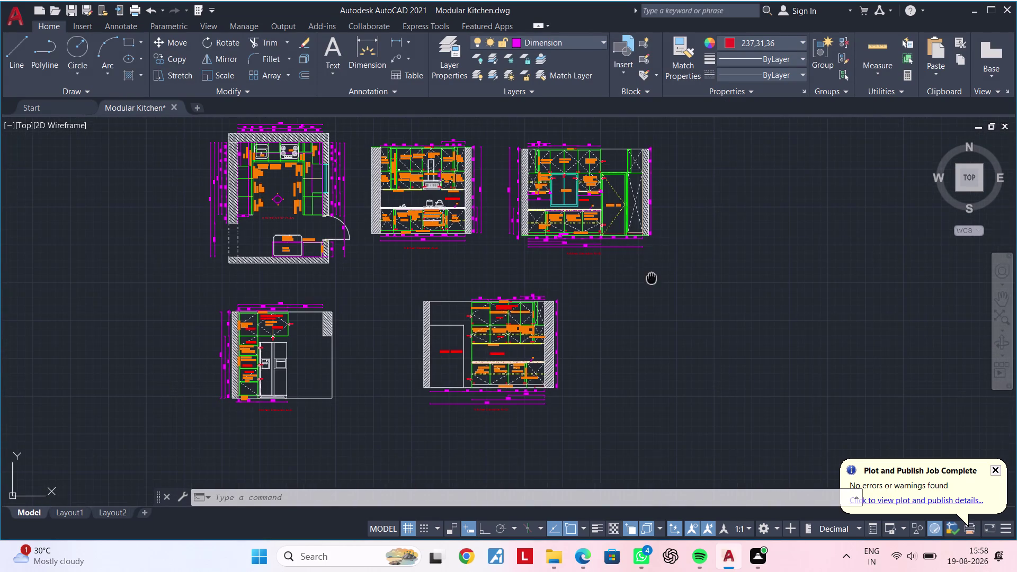
middle_drag(652, 280, 685, 326)
scroll(up, 3)
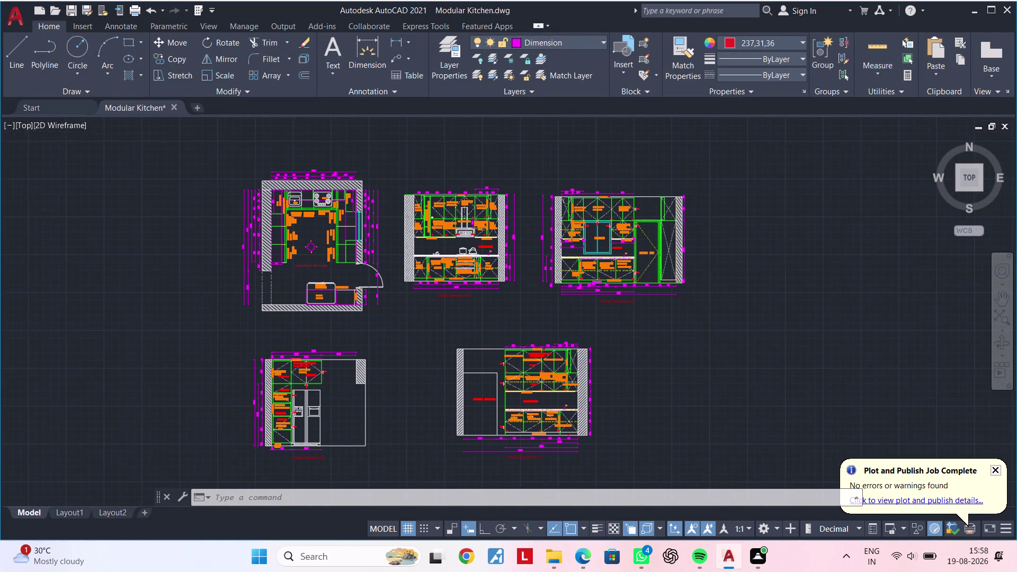
scroll(down, 3)
middle_drag(679, 326, 699, 326)
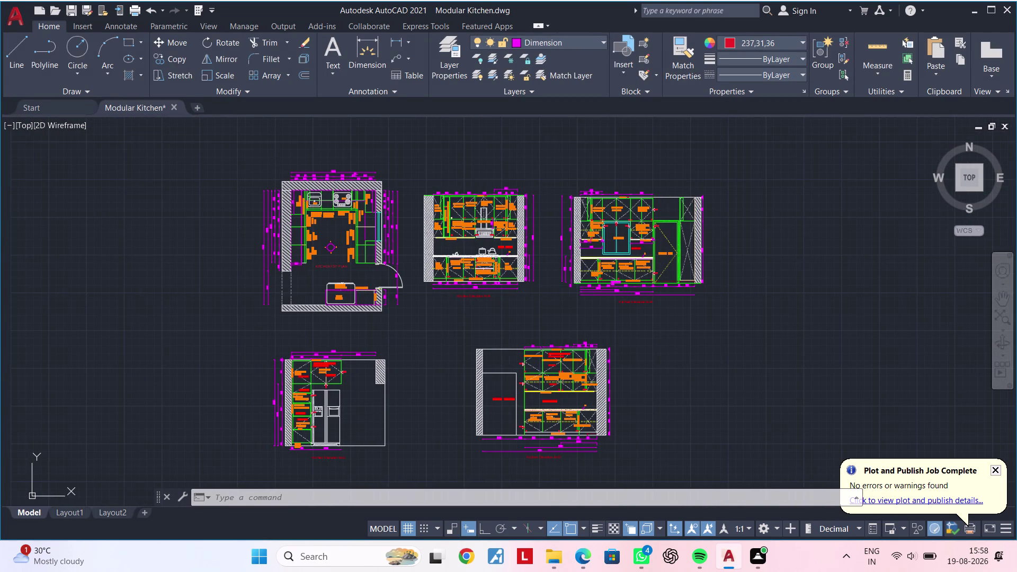
Reopen Plot with Previous plot setup, window all five drawings, and preview the sheet.
key(ctrl+p)
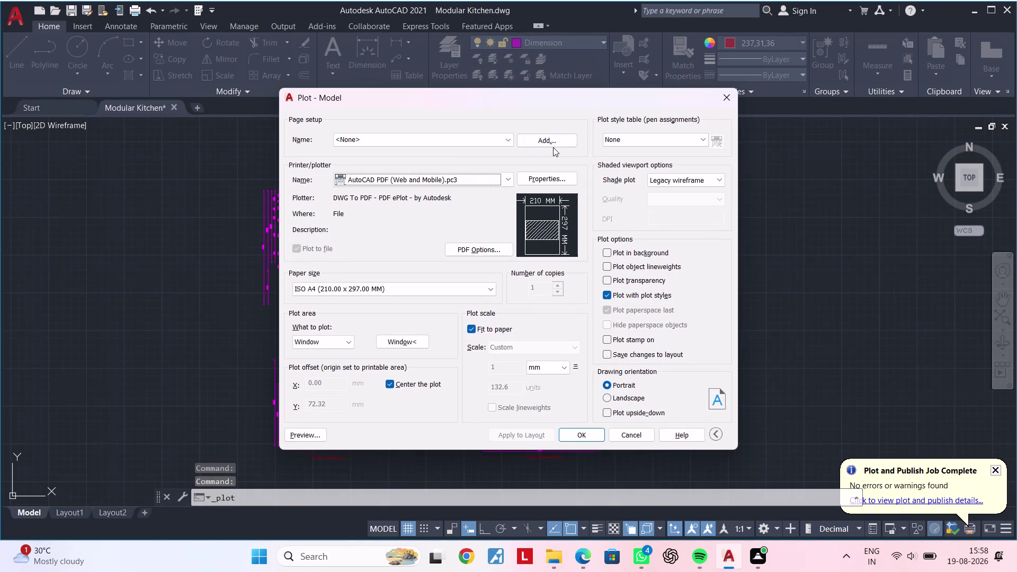
click(498, 142)
click(478, 161)
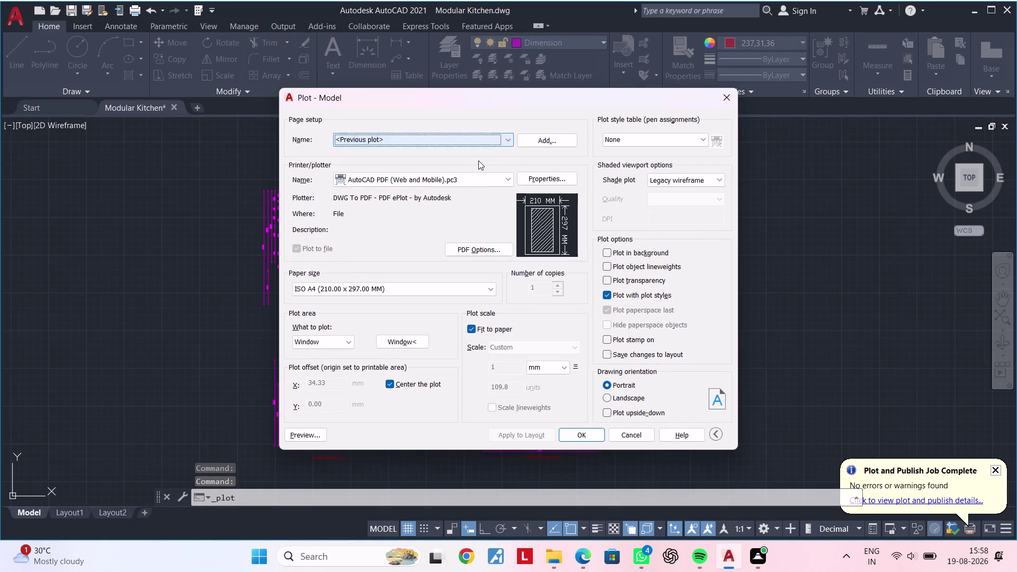
click(389, 341)
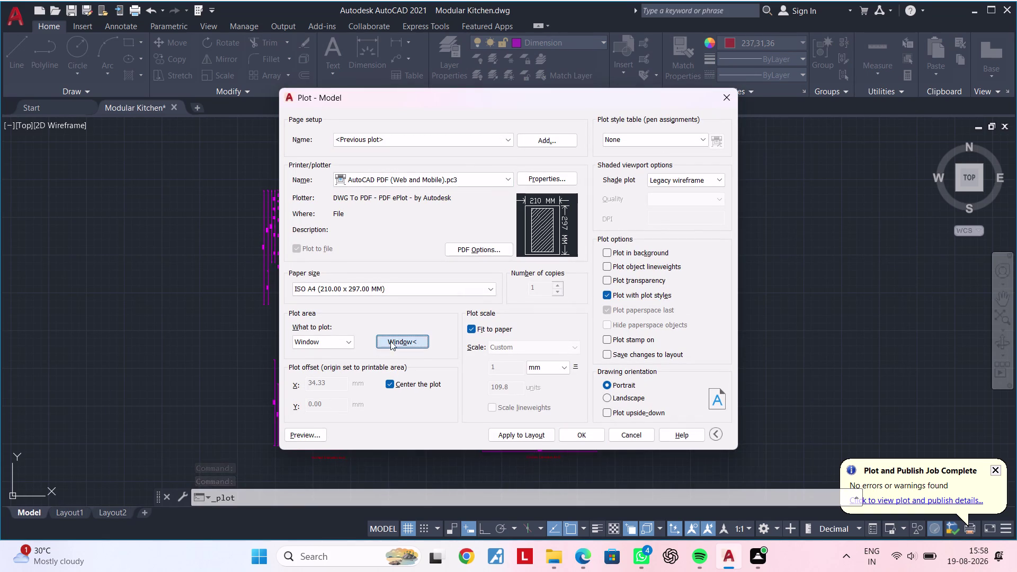
click(237, 145)
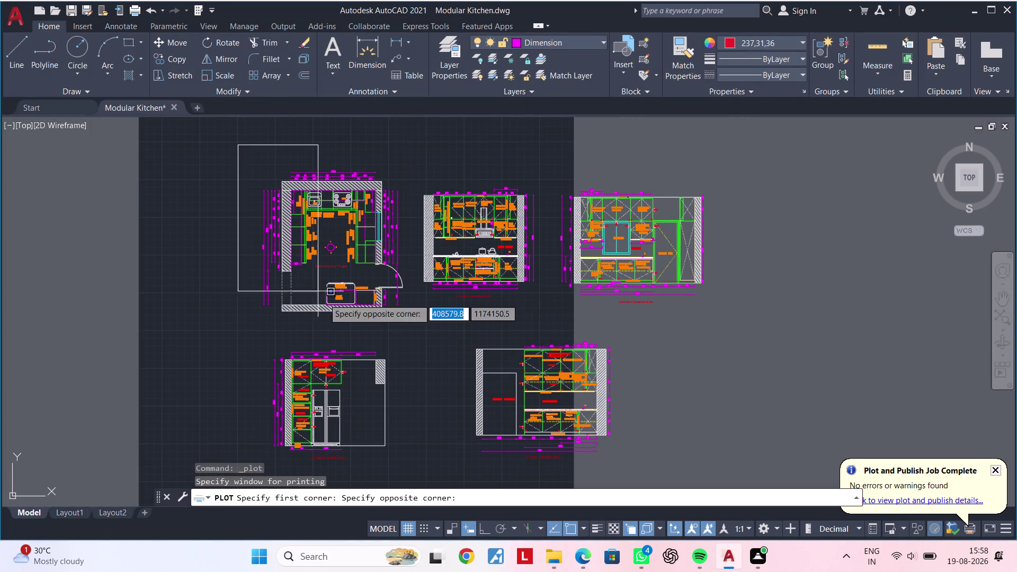
click(746, 470)
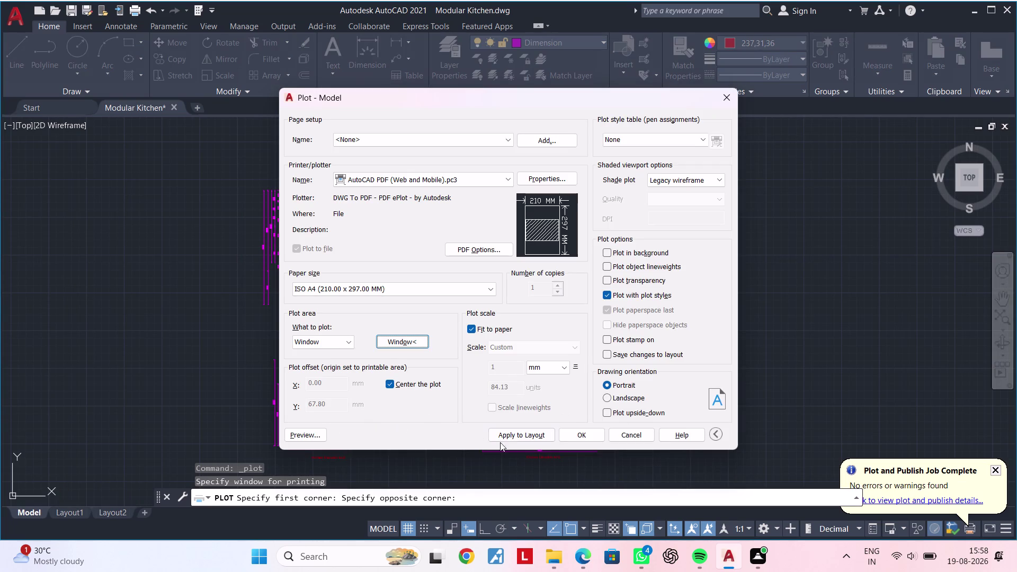
click(308, 437)
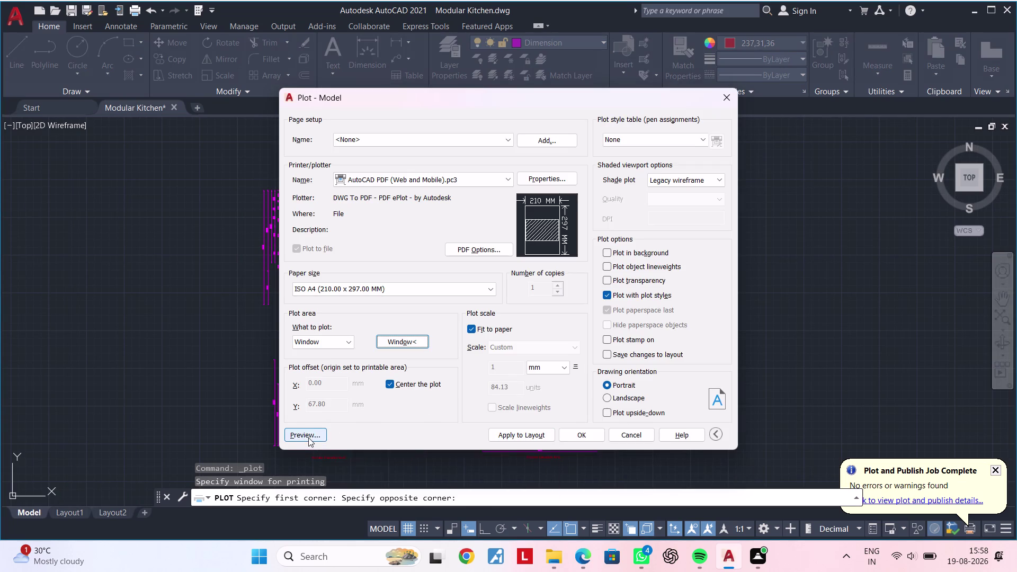
scroll(up, 3)
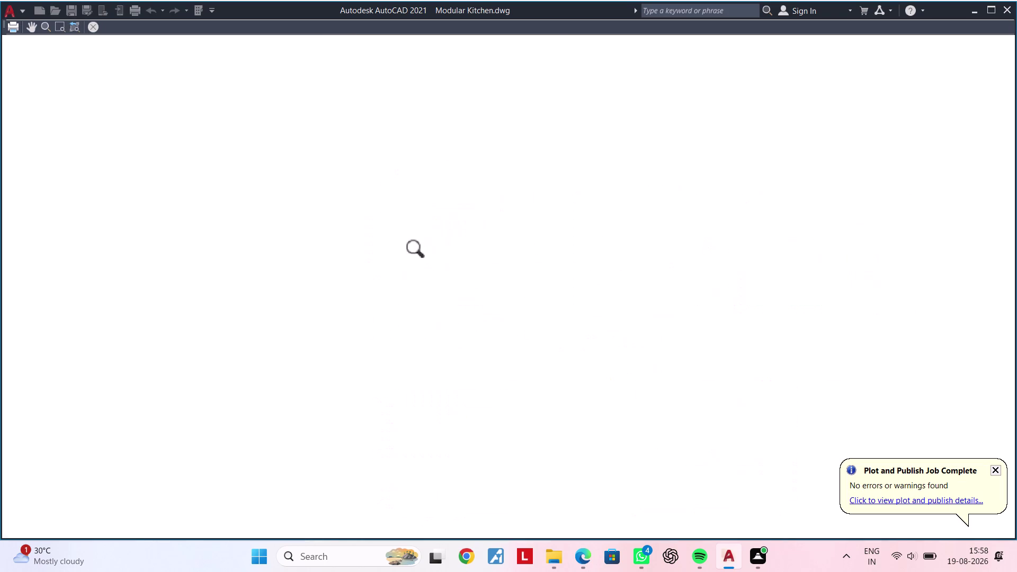
Pan the preview over Elevations At-A, At-B, At-D and the Kitchen Top Plan.
scroll(up, 3)
middle_drag(531, 284, 150, 283)
scroll(up, 3)
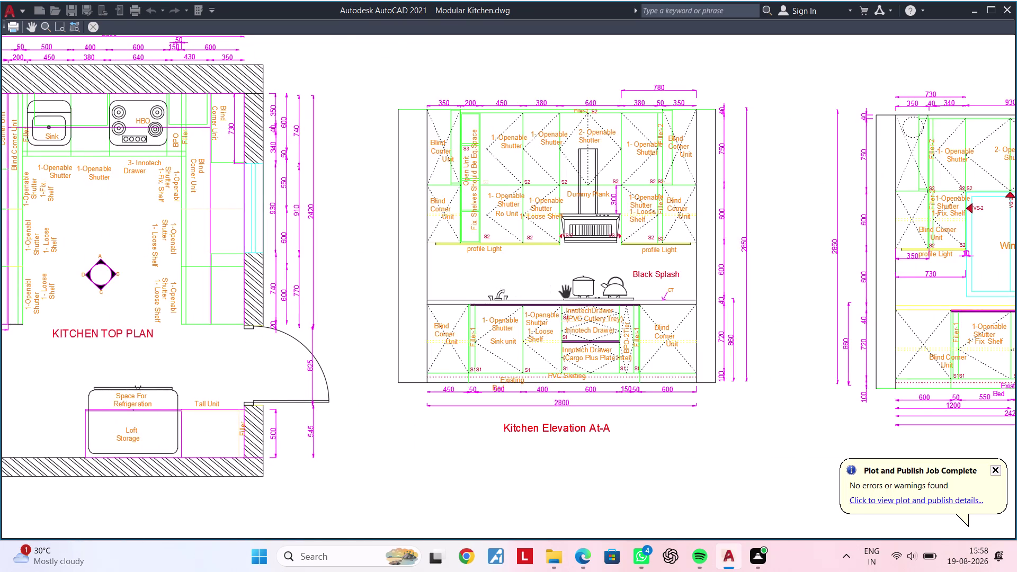
middle_drag(551, 292, 145, 280)
scroll(up, 3)
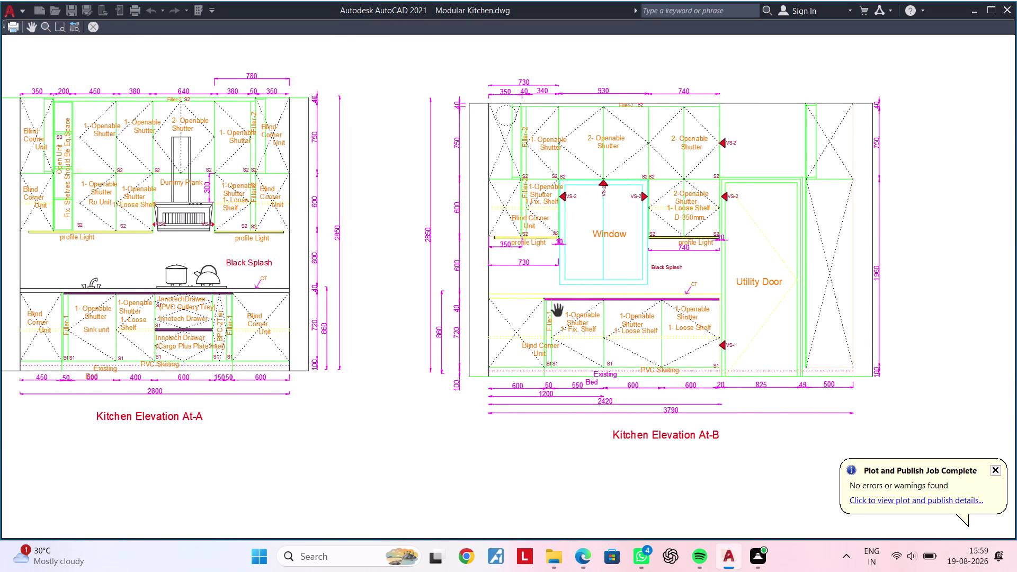
middle_drag(556, 310, 728, 186)
middle_drag(599, 295, 740, 107)
middle_drag(593, 292, 761, 143)
middle_drag(451, 269, 688, 185)
scroll(up, 3)
scroll(down, 3)
middle_drag(532, 221, 192, 283)
scroll(up, 3)
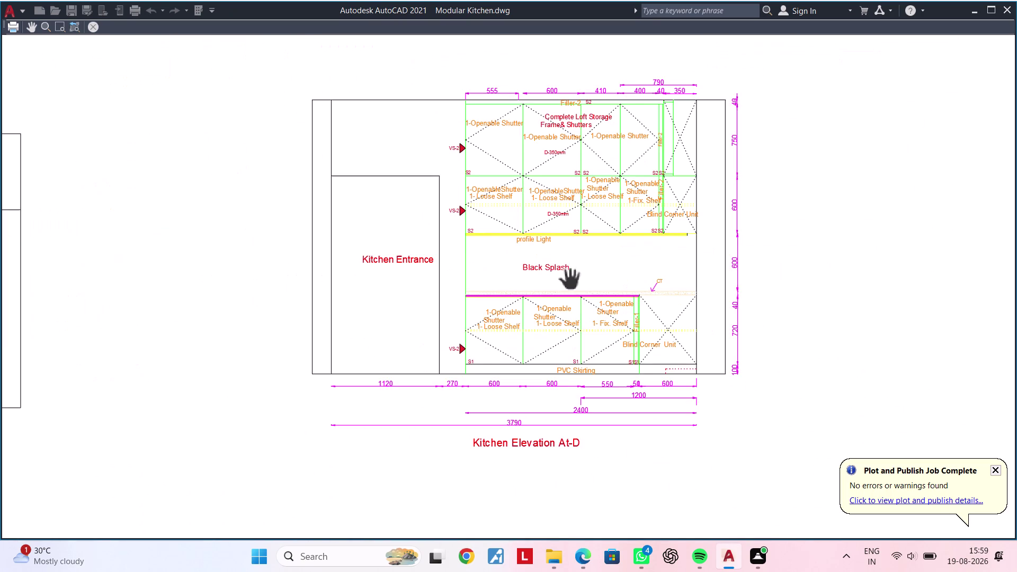
middle_drag(447, 242, 617, 432)
scroll(down, 3)
middle_drag(506, 338, 510, 475)
scroll(up, 3)
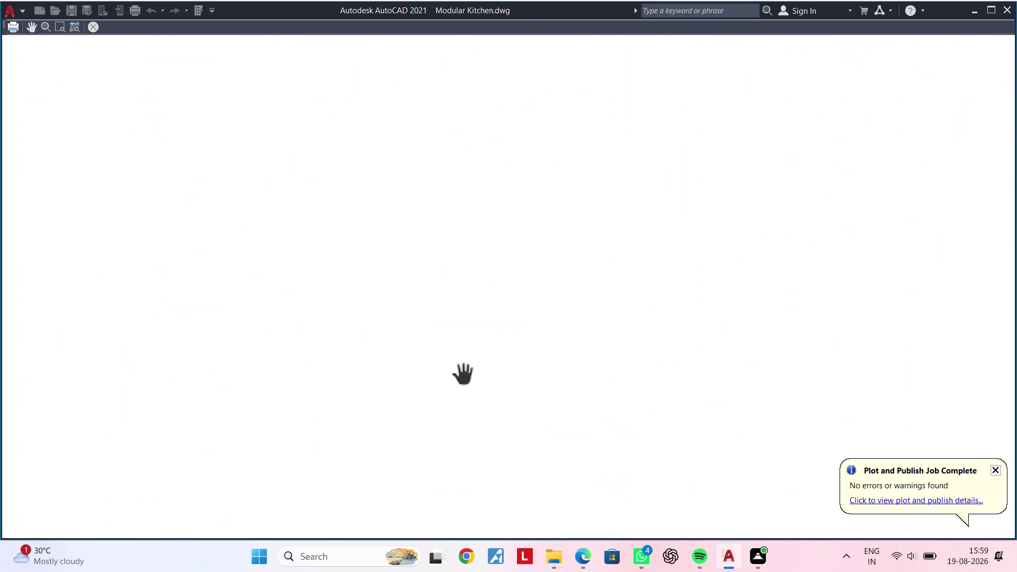
scroll(up, 3)
middle_drag(364, 239, 518, 358)
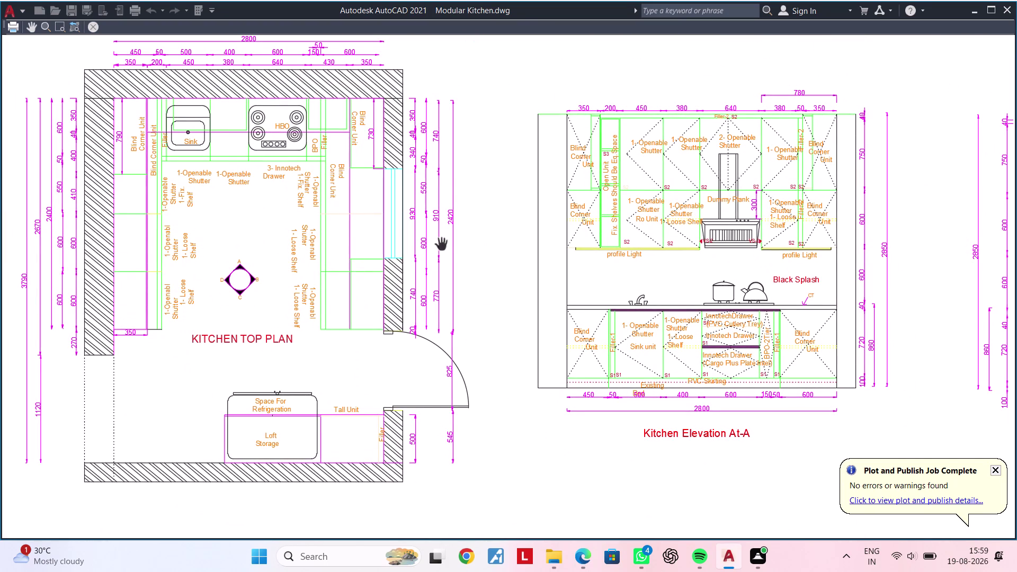
Inspect Elevations At-A and At-B and the refrigerator wall elevation in the preview.
middle_drag(626, 278, 386, 277)
middle_drag(534, 283, 290, 306)
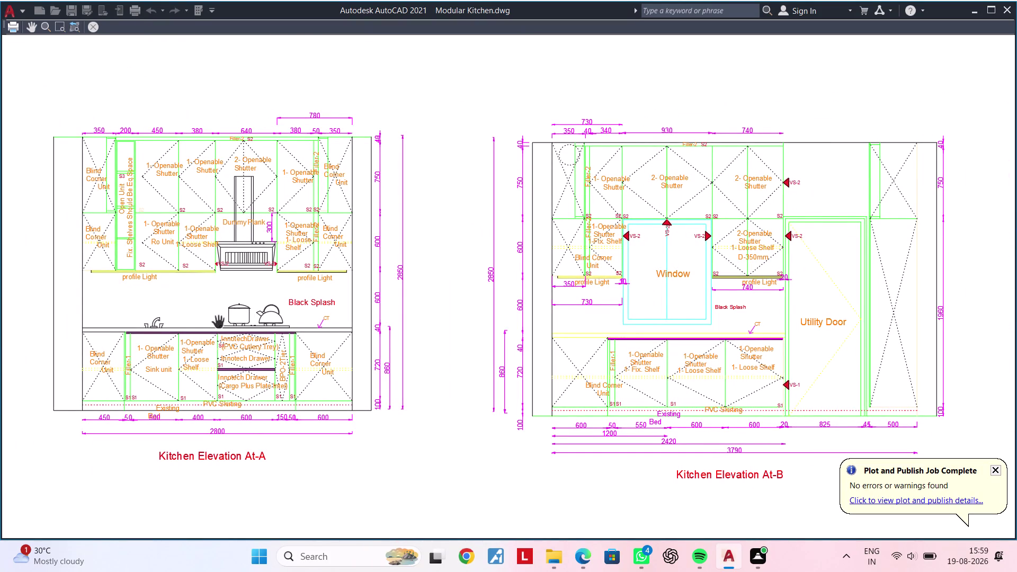
middle_drag(218, 323, 291, 258)
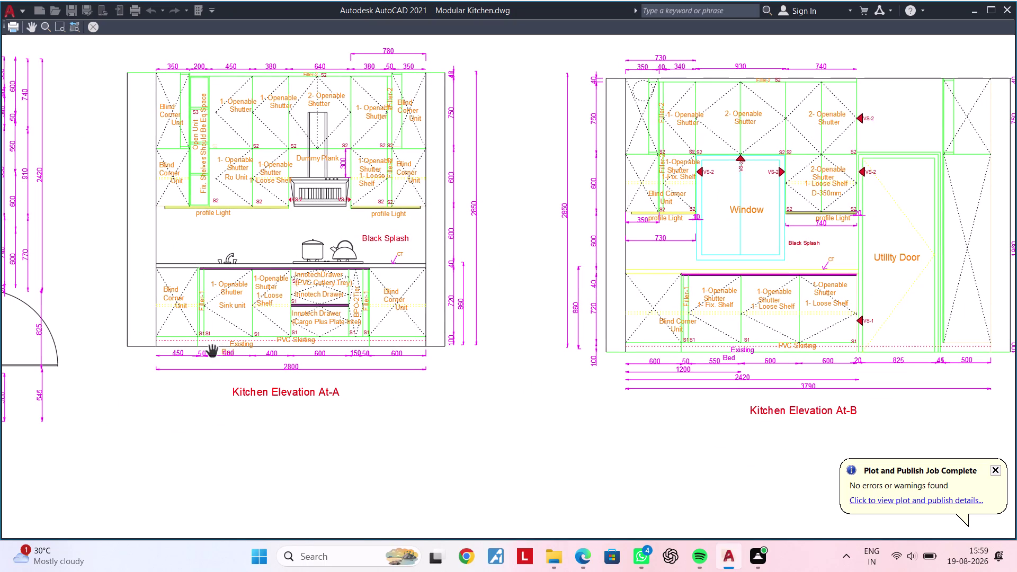
scroll(down, 3)
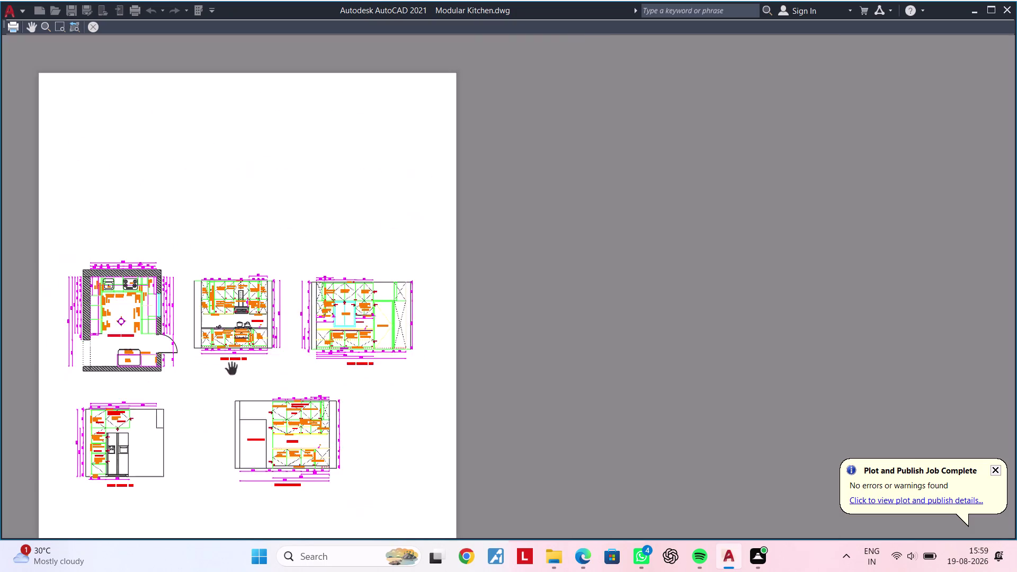
middle_drag(268, 374, 405, 334)
middle_drag(359, 367, 517, 337)
scroll(up, 3)
middle_drag(502, 368, 677, 376)
scroll(up, 3)
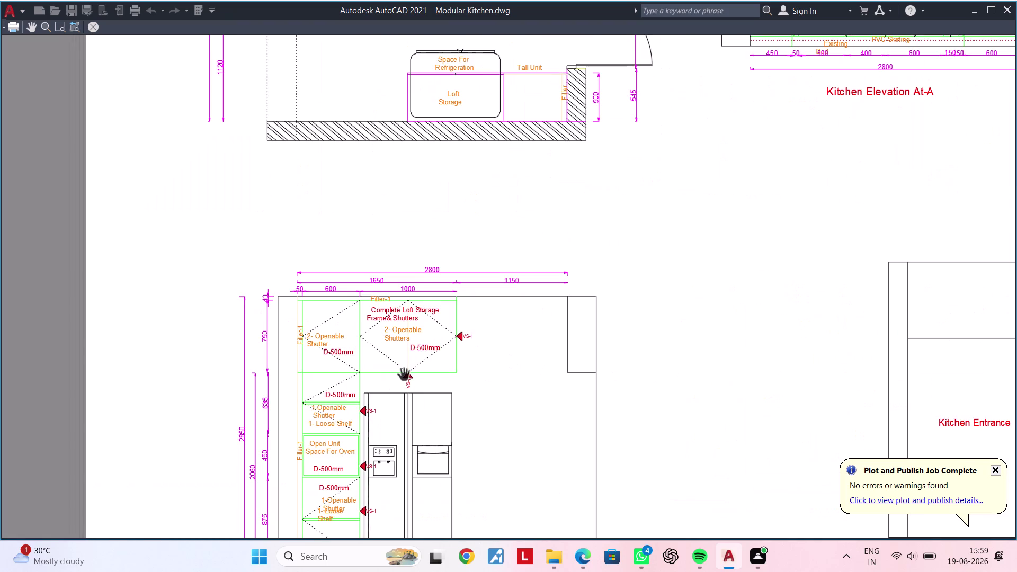
middle_drag(403, 375, 480, 368)
scroll(up, 3)
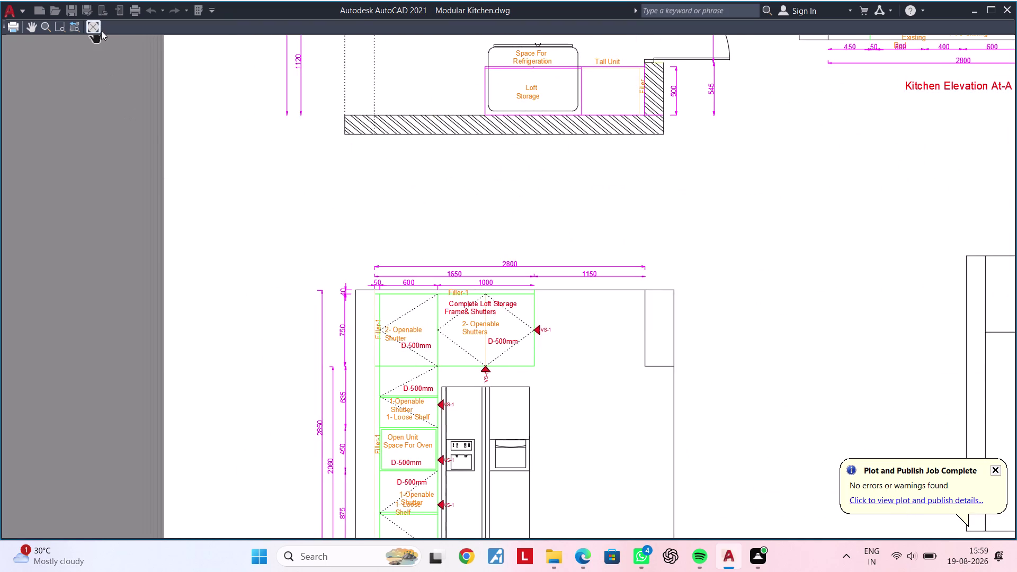
Close the preview, cancel the Plot dialog, recentre the drawings, and rerun PLOT.
click(97, 33)
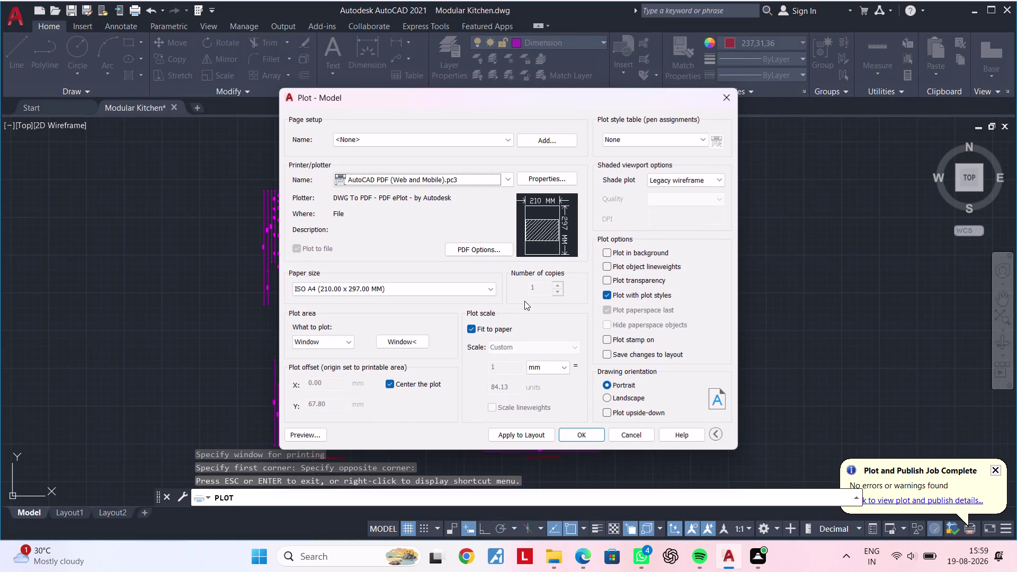
click(723, 102)
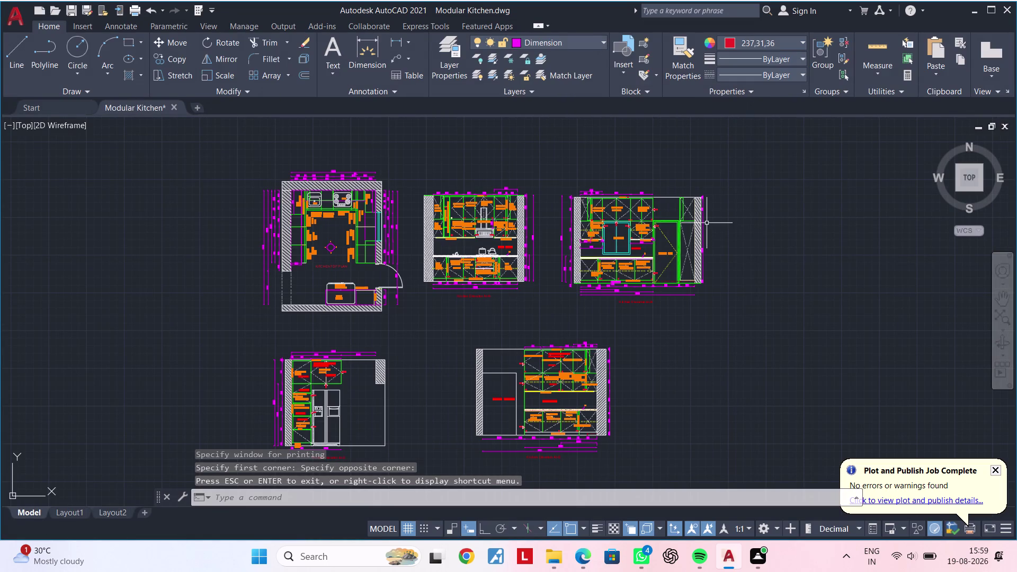
scroll(up, 3)
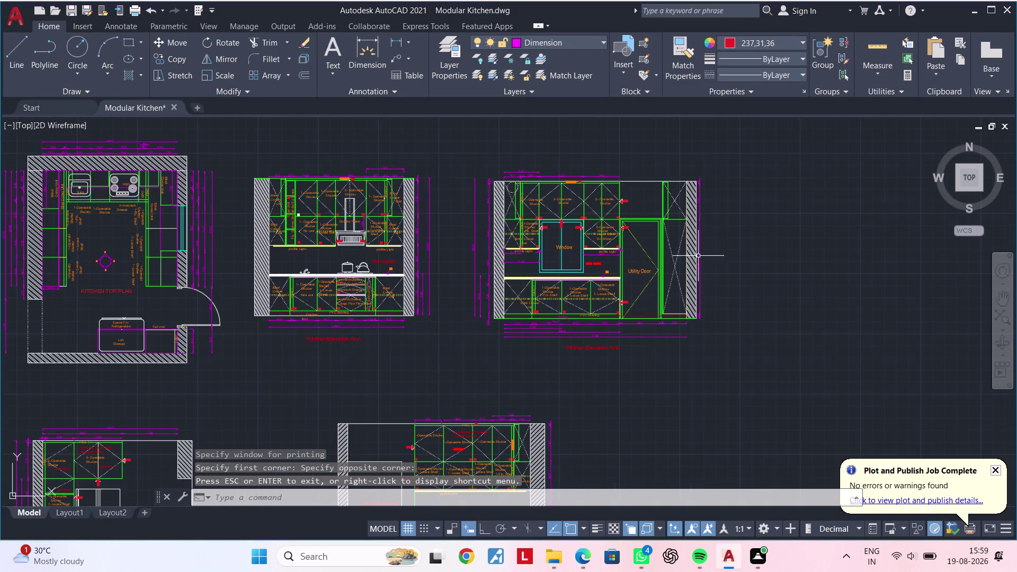
scroll(down, 3)
middle_drag(655, 348, 664, 317)
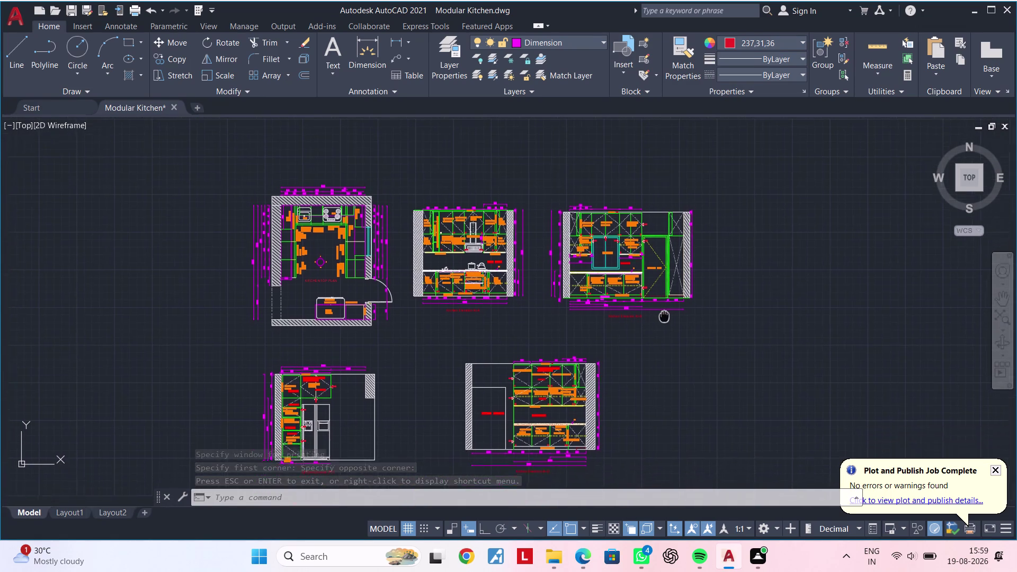
middle_drag(664, 317, 675, 287)
scroll(up, 3)
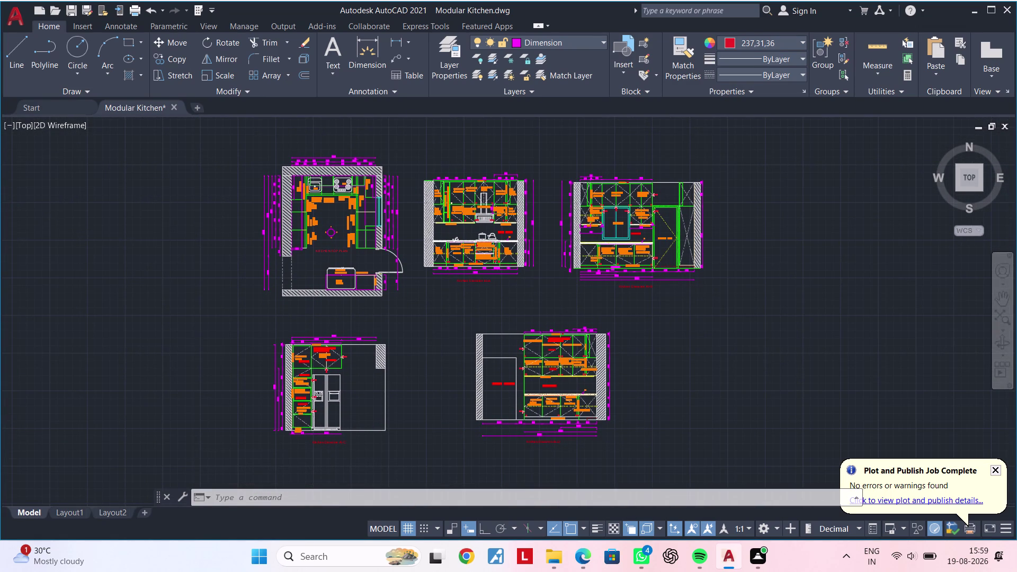
scroll(down, 3)
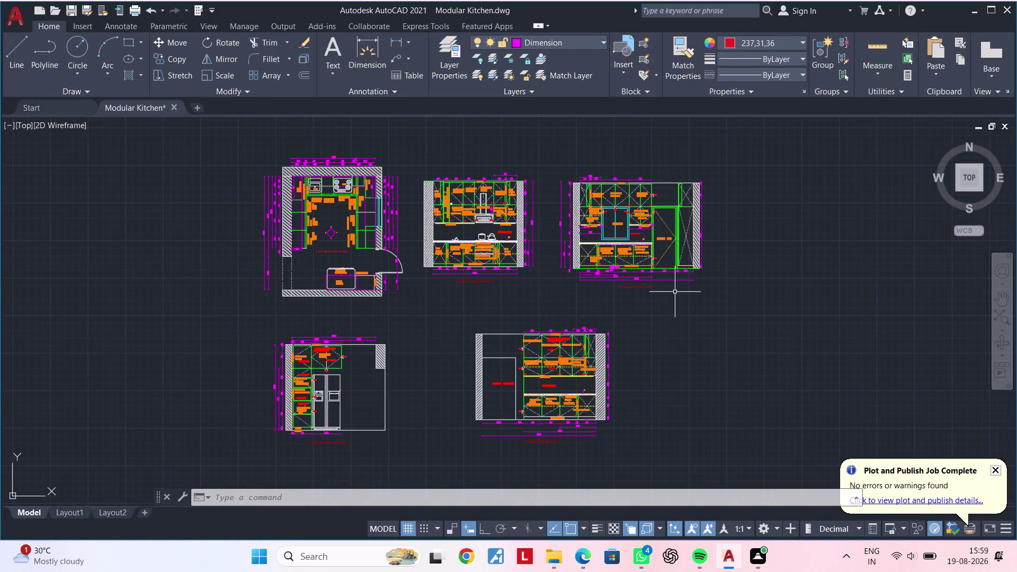
scroll(up, 3)
scroll(down, 3)
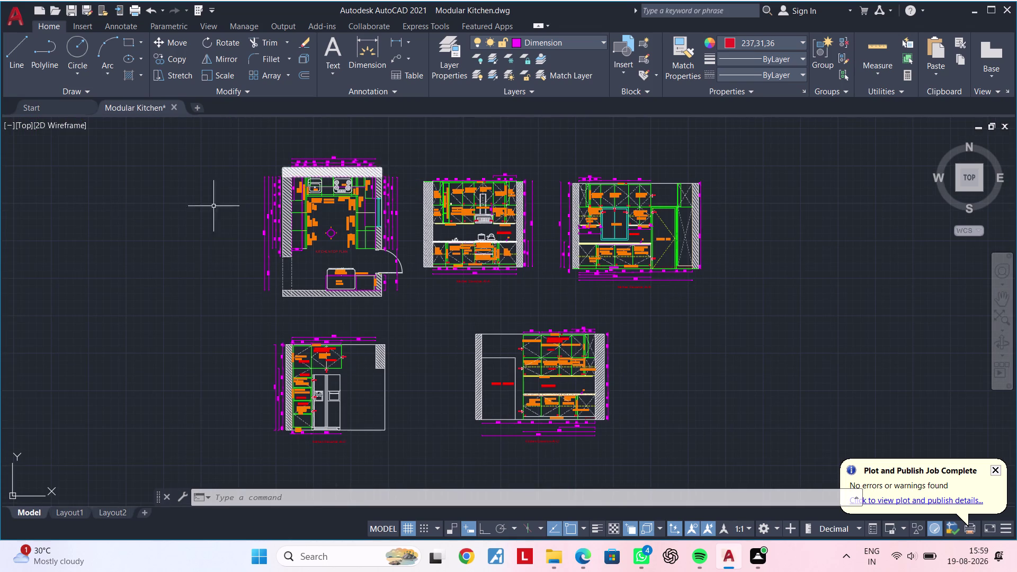
key(ctrl+p)
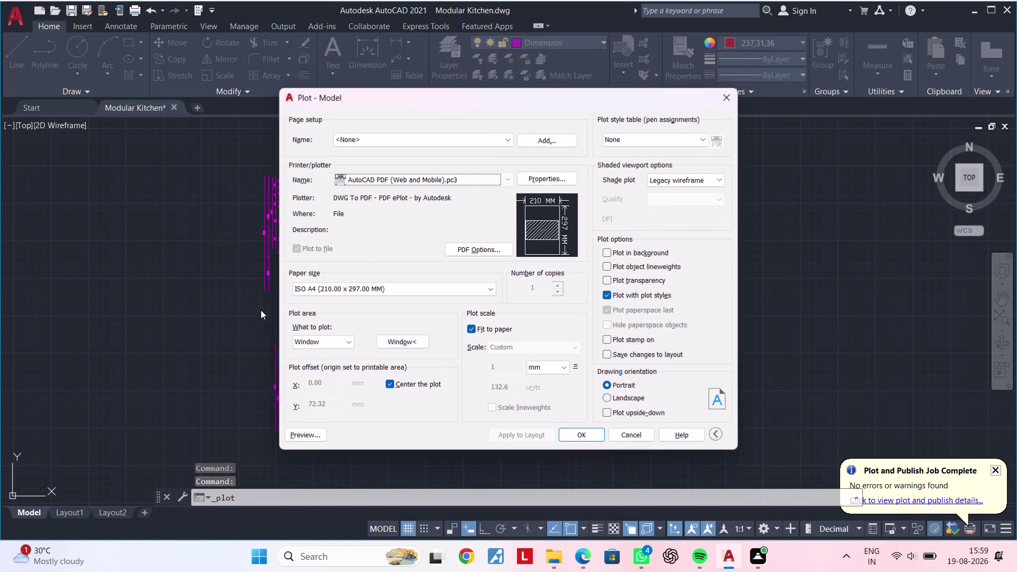
click(396, 136)
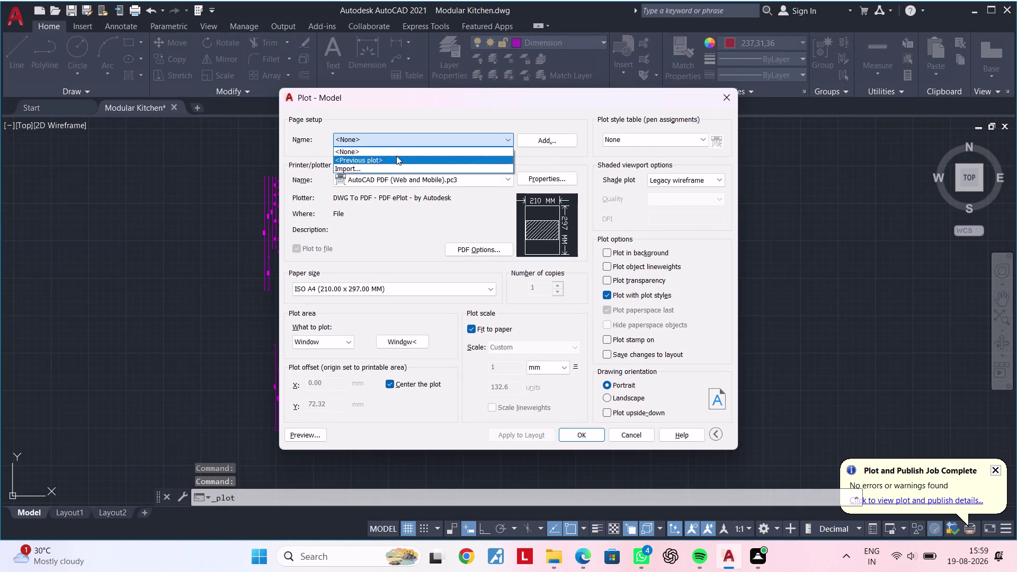
click(396, 155)
click(397, 138)
click(398, 156)
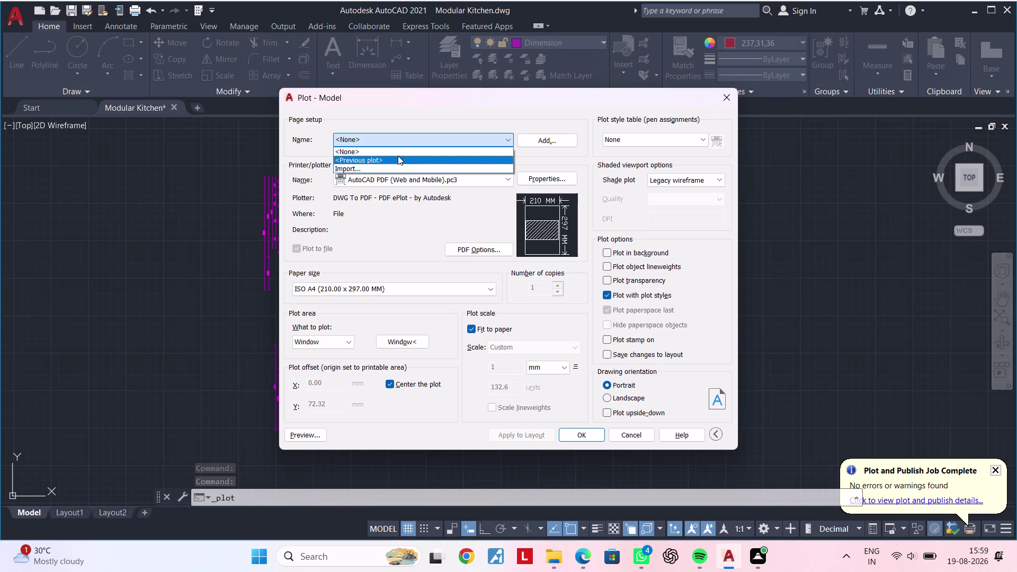
click(405, 343)
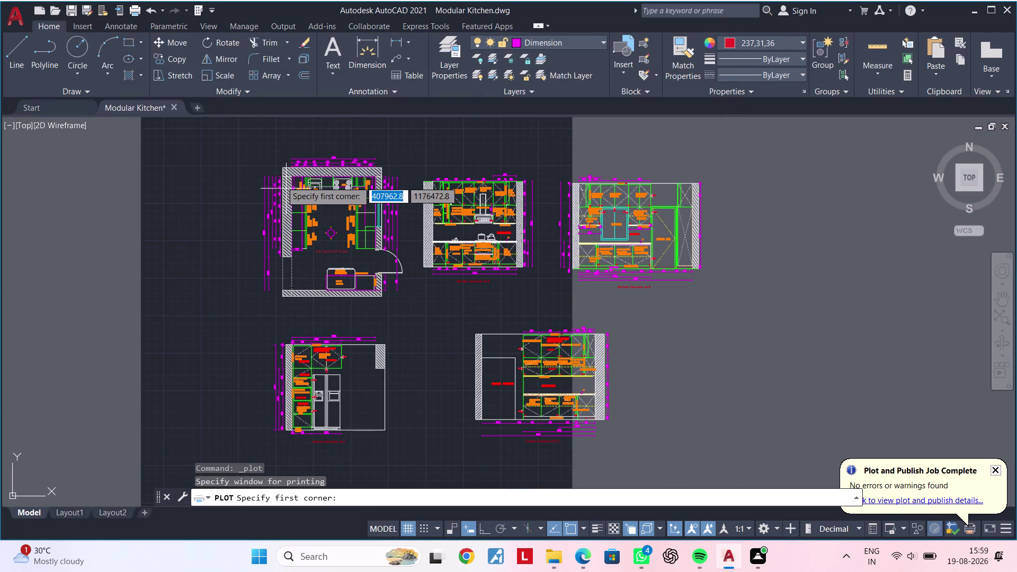
click(240, 119)
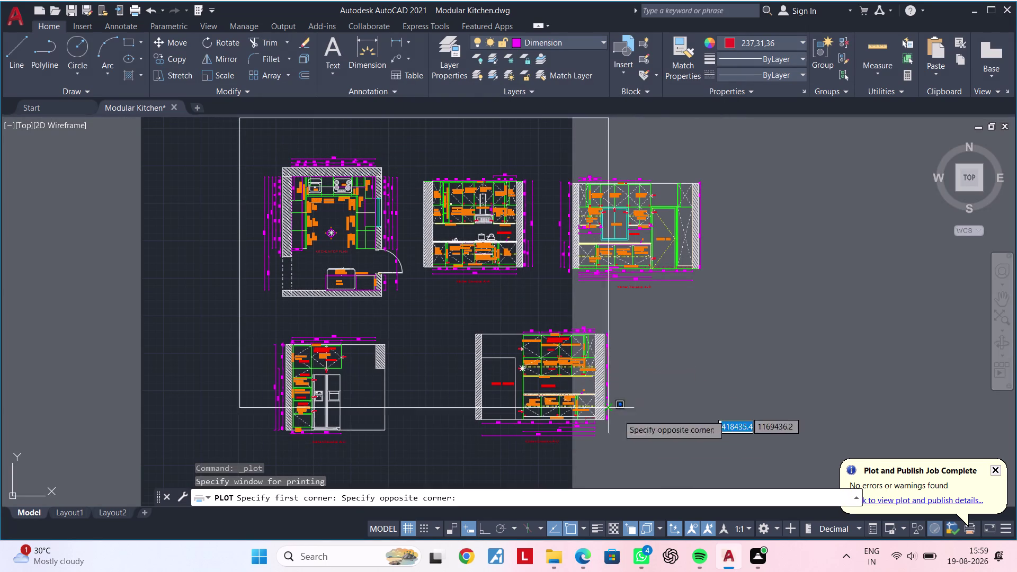
click(750, 469)
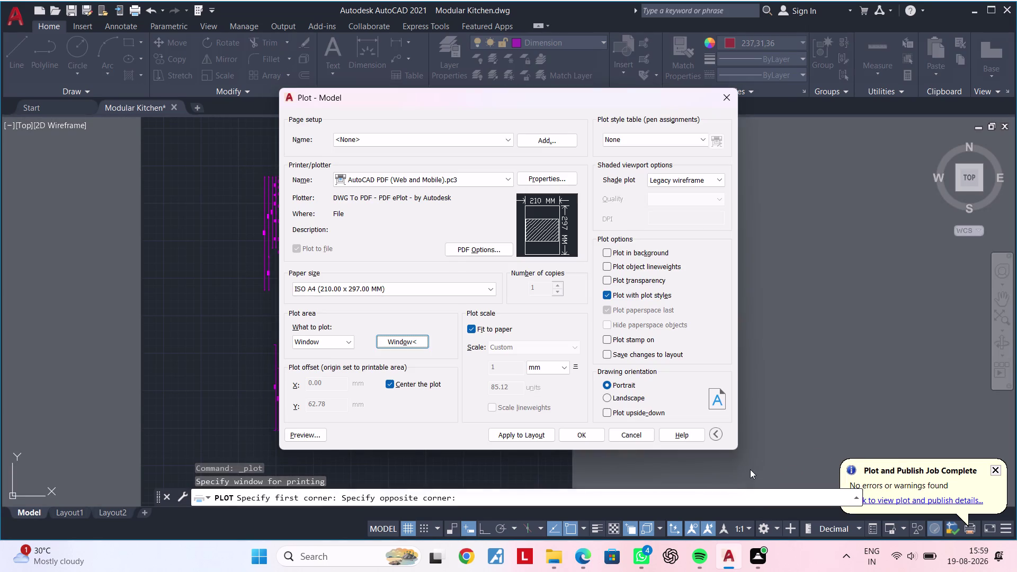
click(308, 430)
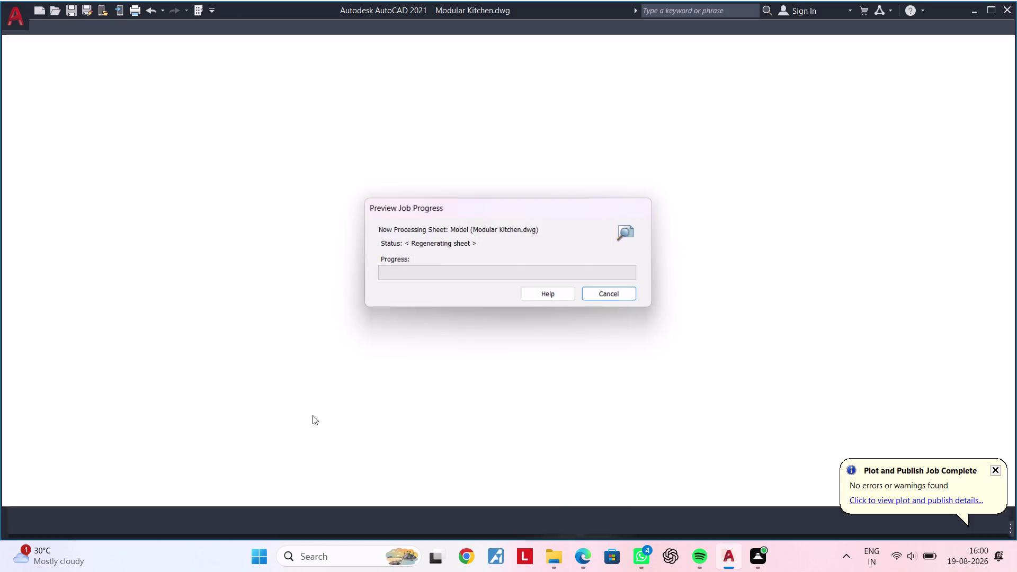
scroll(up, 3)
scroll(up, 3)
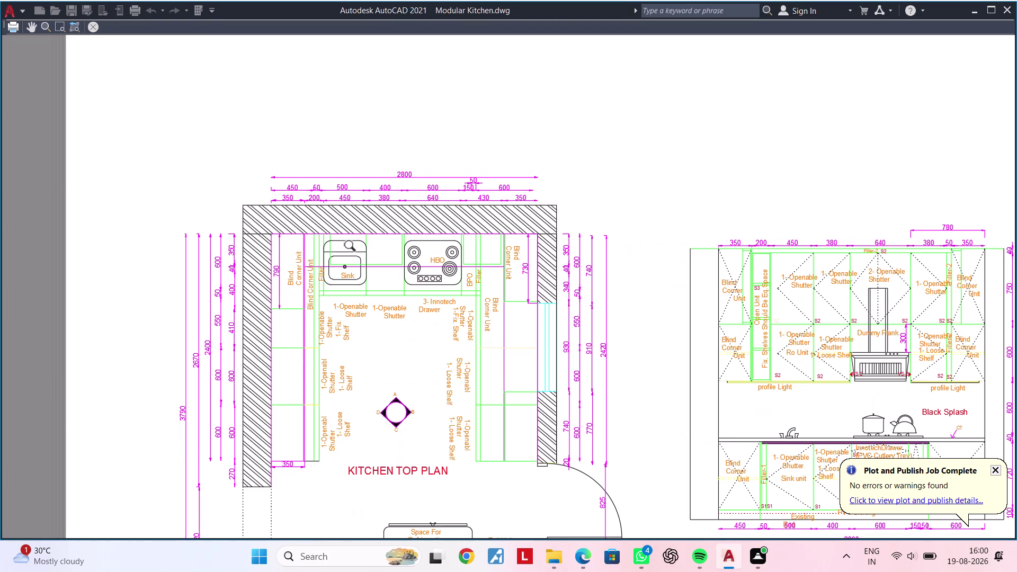
scroll(down, 3)
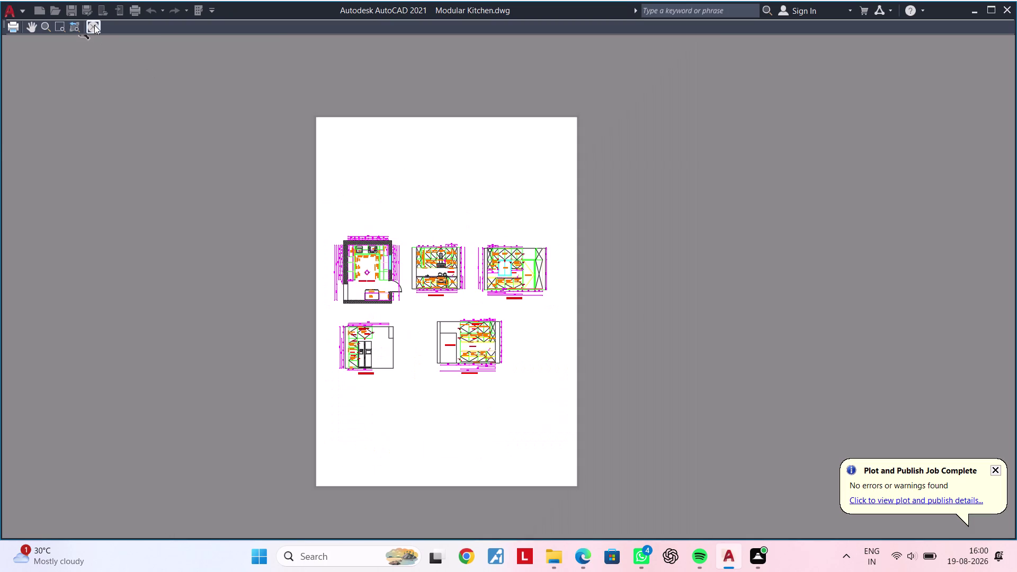
click(95, 25)
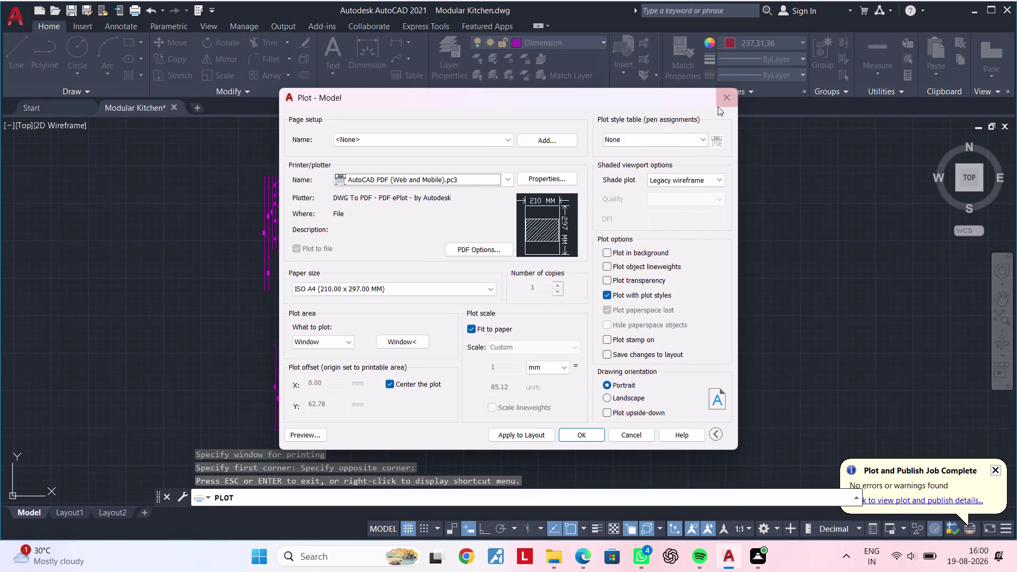
click(722, 102)
scroll(up, 3)
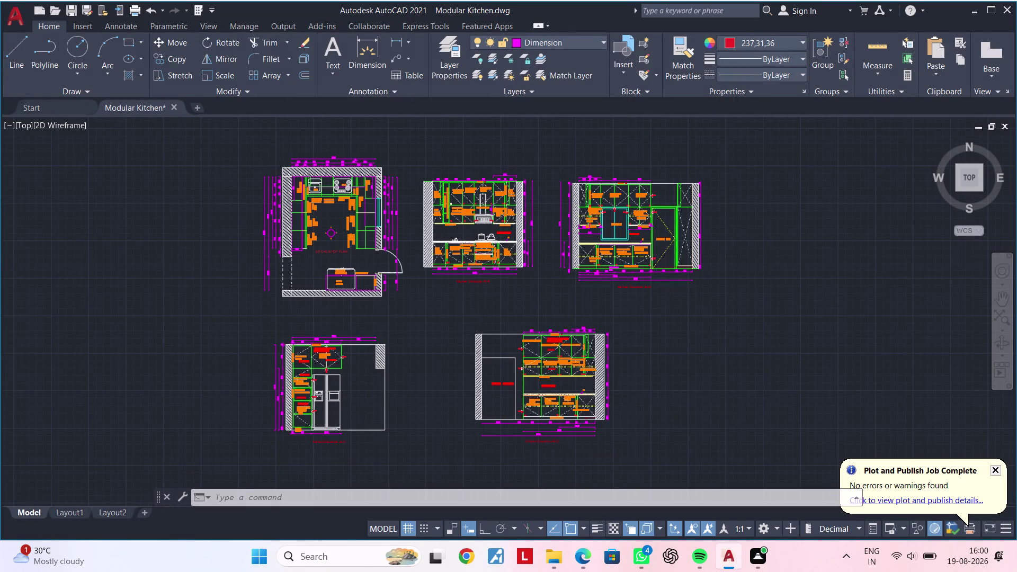
scroll(down, 3)
scroll(up, 3)
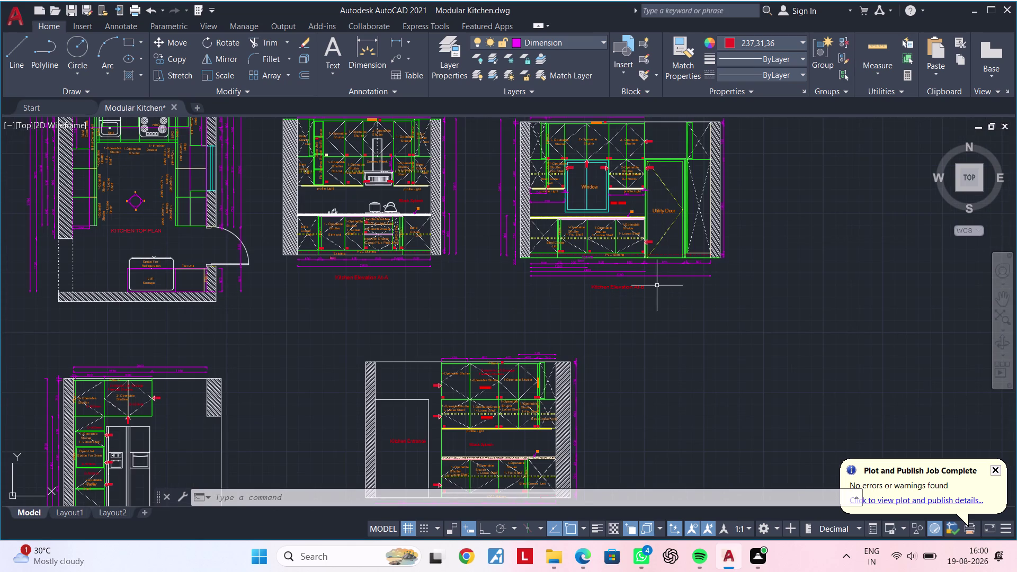
key(ctrl+p)
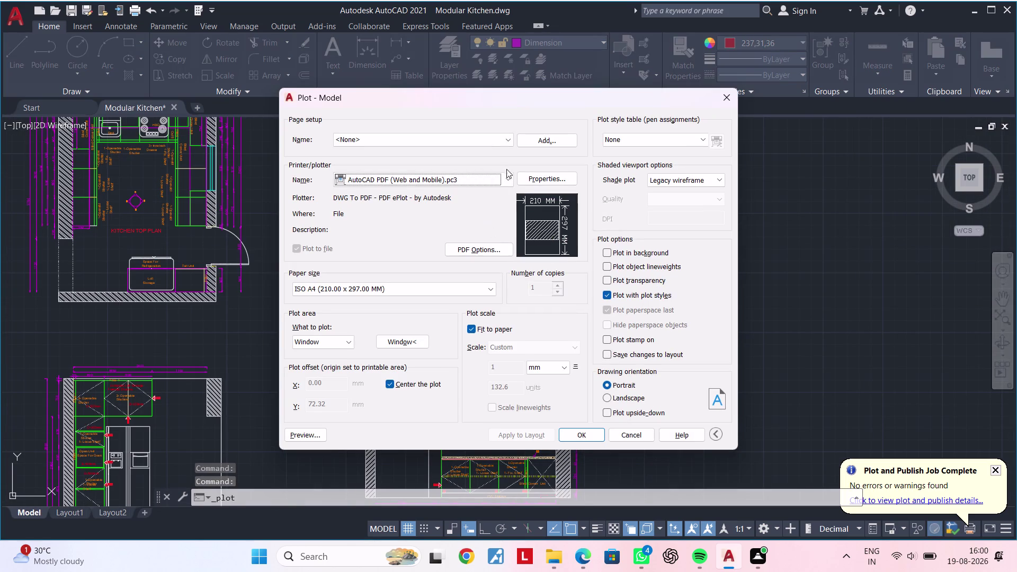
Apply the Previous plot setup and window a new plot area enclosing all five drawings.
click(495, 136)
click(468, 160)
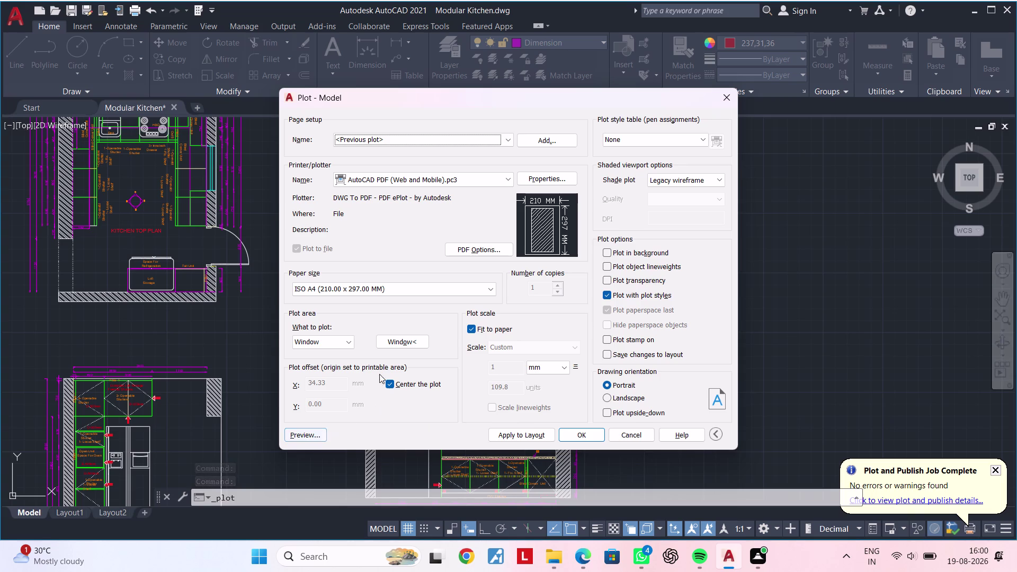
click(403, 343)
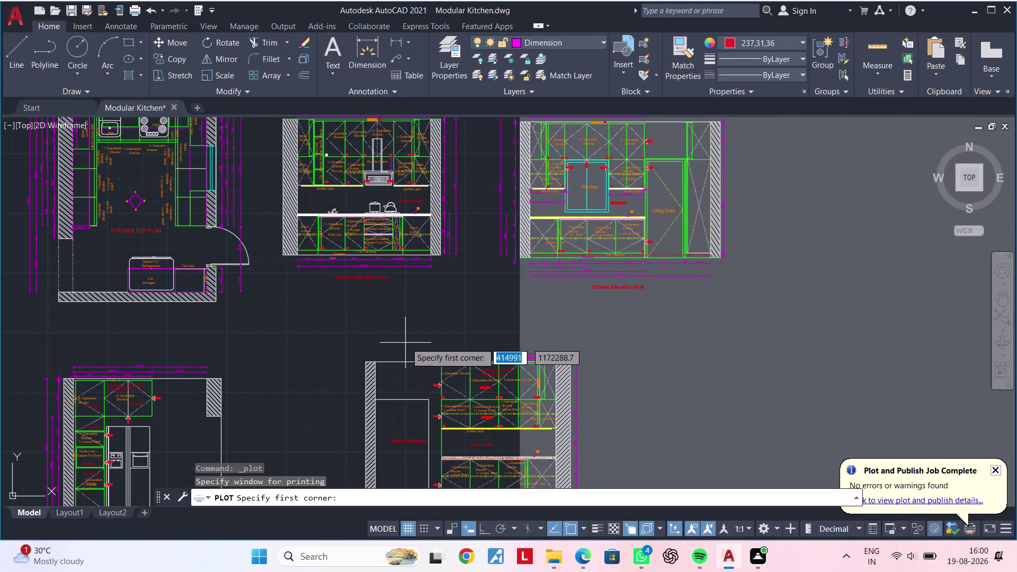
scroll(down, 3)
scroll(down, 3)
scroll(up, 3)
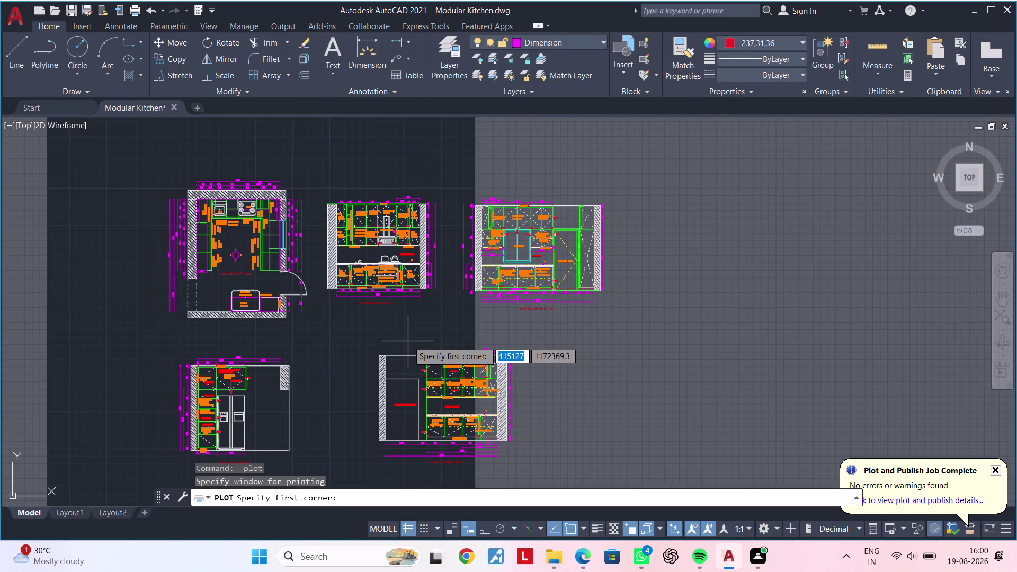
click(146, 149)
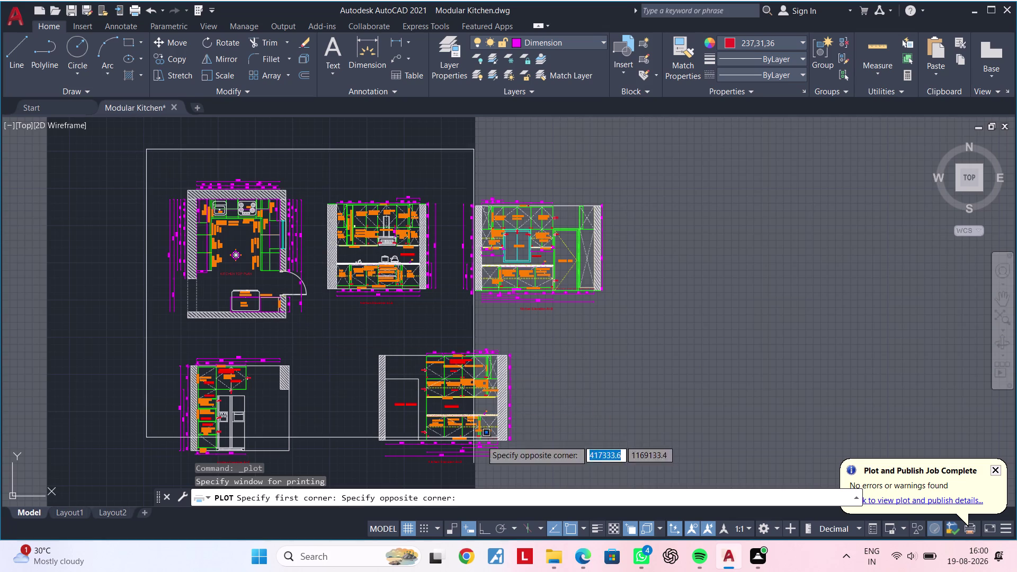
click(634, 483)
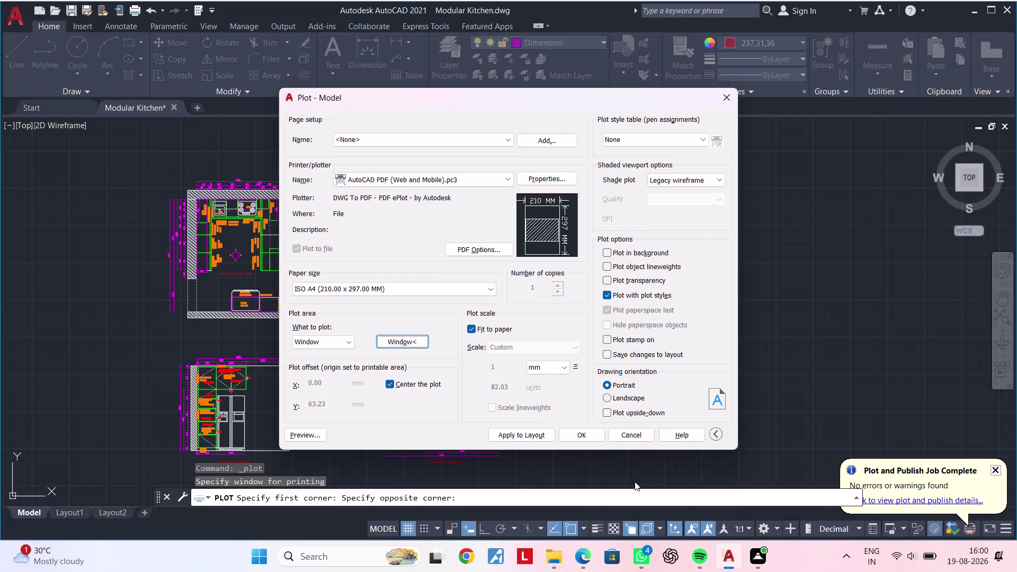
Preview the A4 page, zooming and panning over the drawings.
click(312, 430)
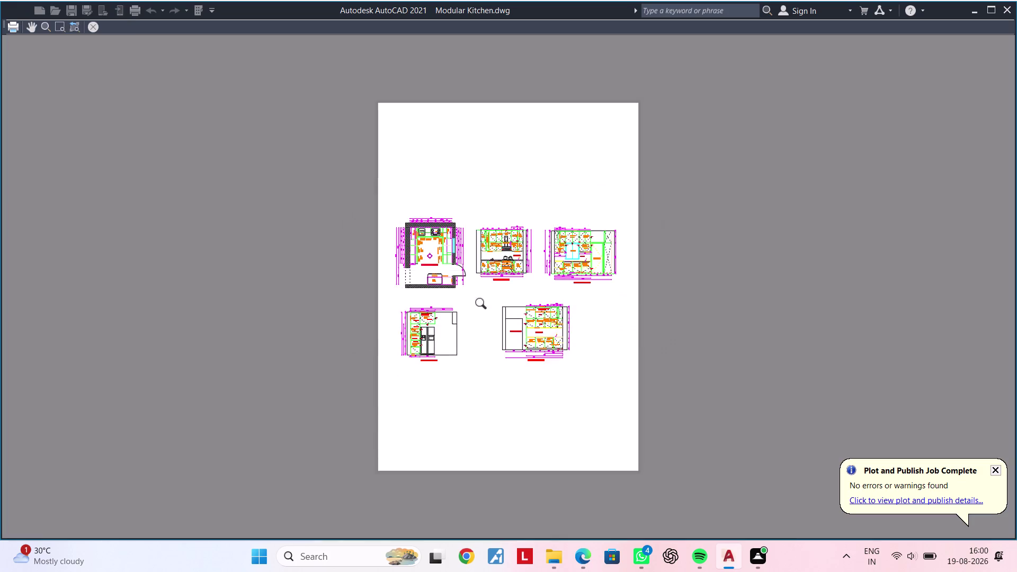
scroll(up, 3)
scroll(up, 3)
scroll(up, 3)
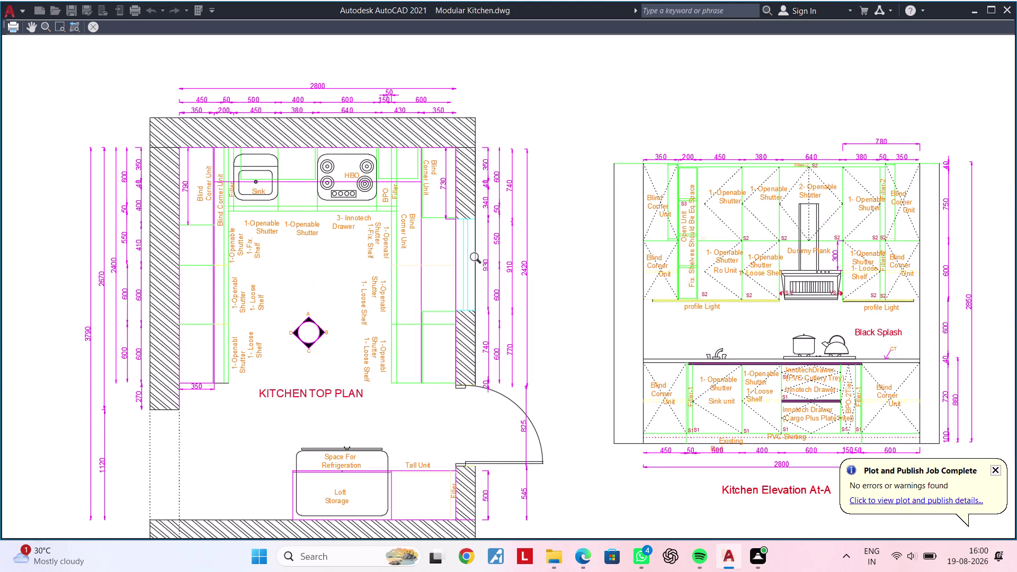
middle_drag(477, 259, 246, 259)
scroll(up, 3)
scroll(down, 3)
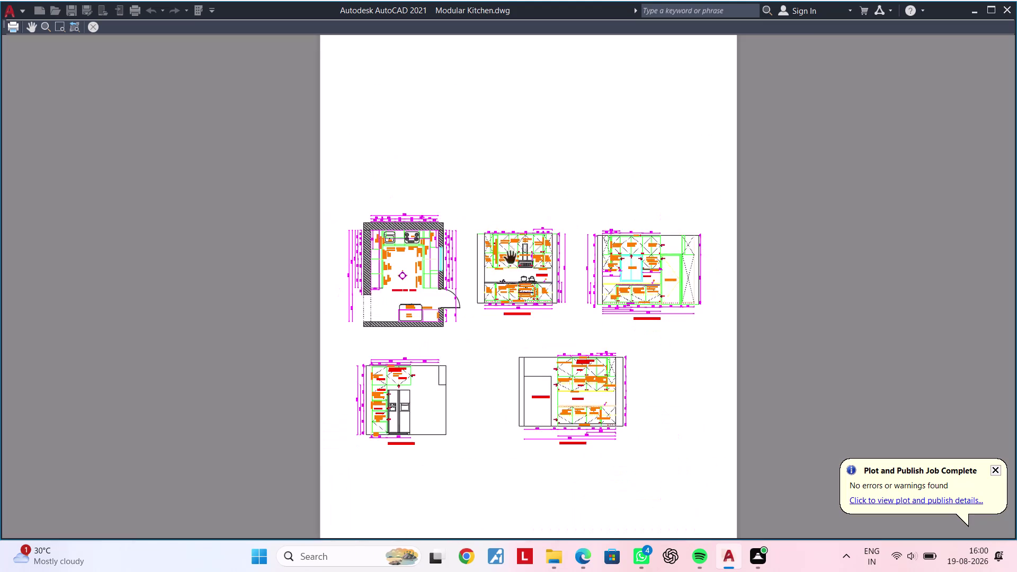
middle_drag(494, 259, 565, 240)
middle_drag(564, 246, 489, 250)
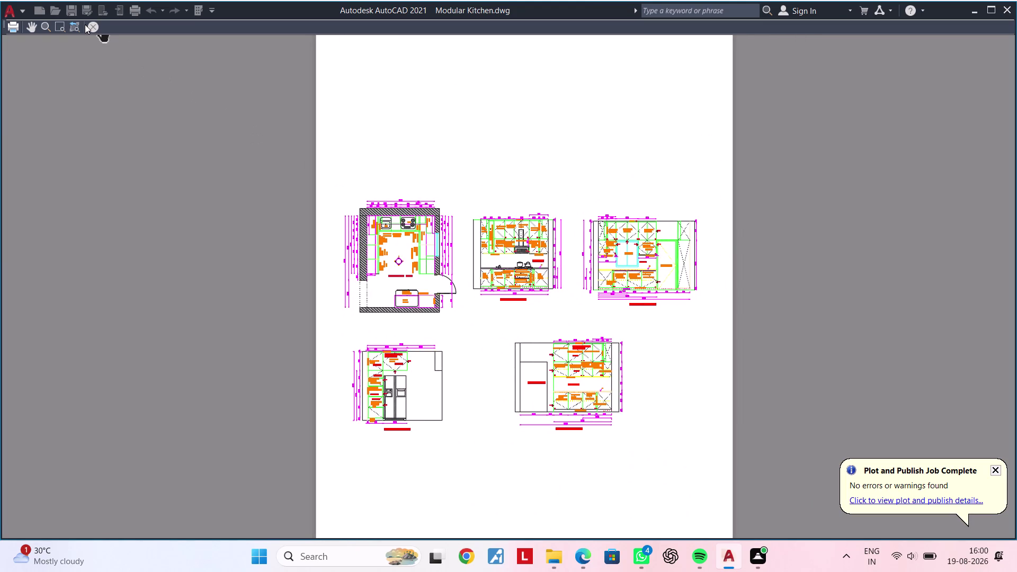
Close the preview, apply the settings to the layout, and start the PDF plot.
click(94, 25)
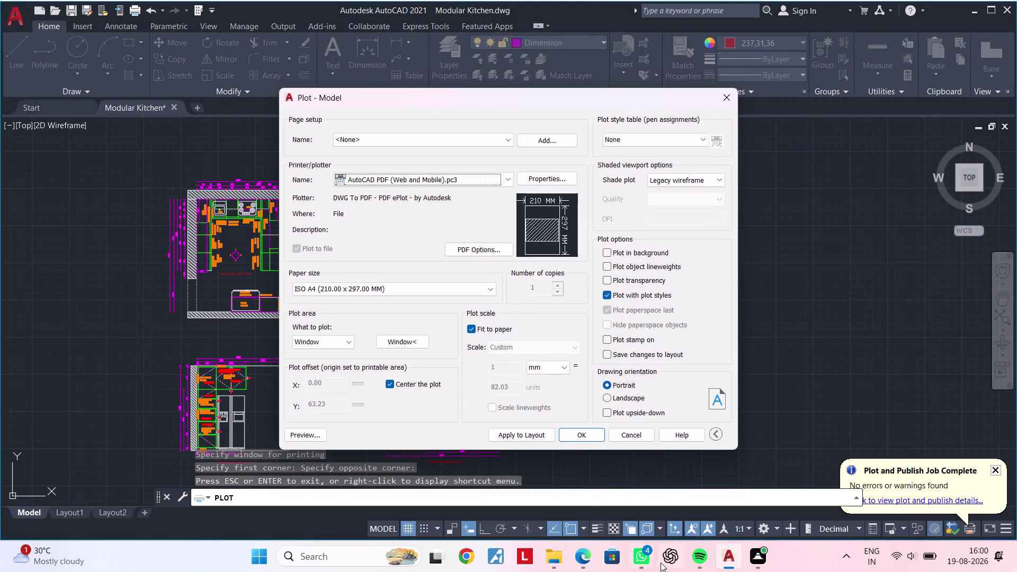
click(540, 432)
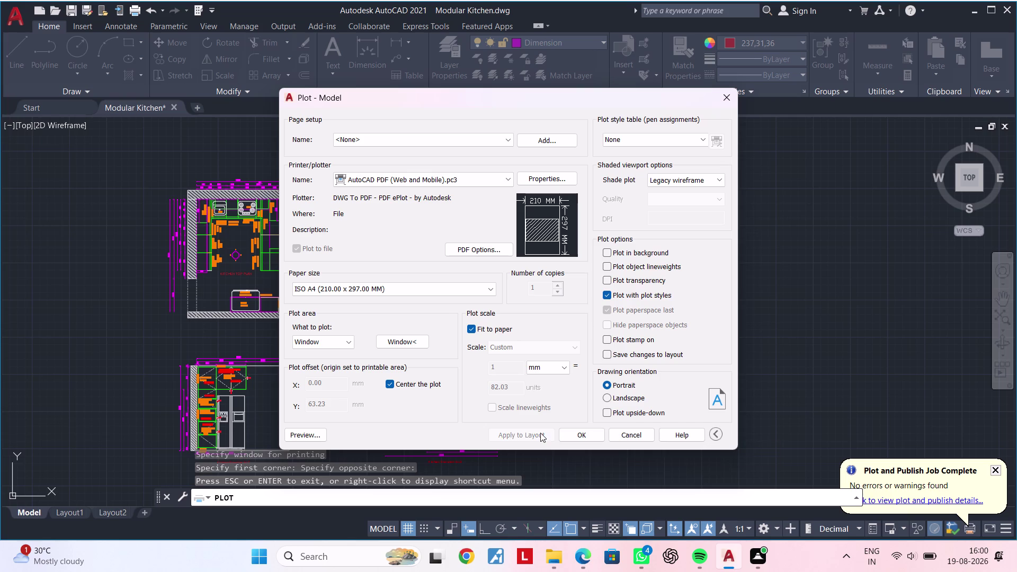
click(592, 437)
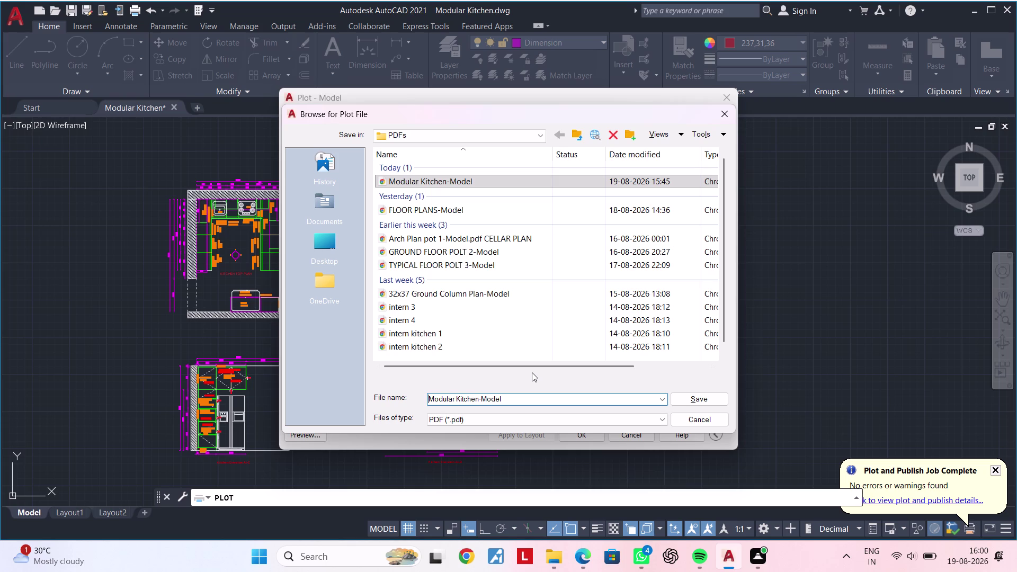
Save the plot as Modular Kitchen-Model.pdf in the PDFs folder and confirm.
click(689, 402)
click(554, 296)
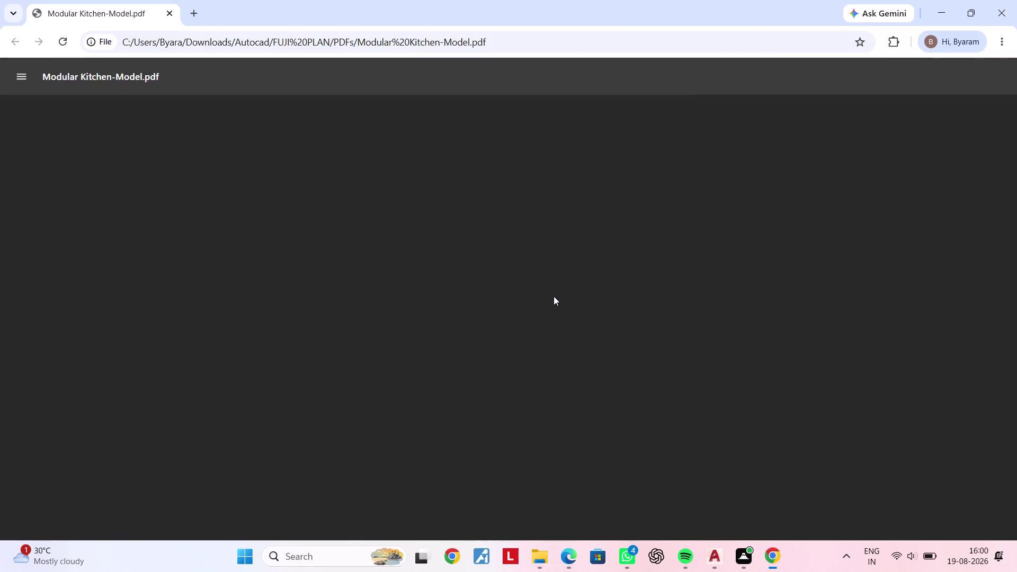
Zoom into the plotted PDF page in Chrome and pan over the drawings.
scroll(up, 3)
scroll(up, 3)
middle_drag(412, 381, 531, 308)
scroll(up, 3)
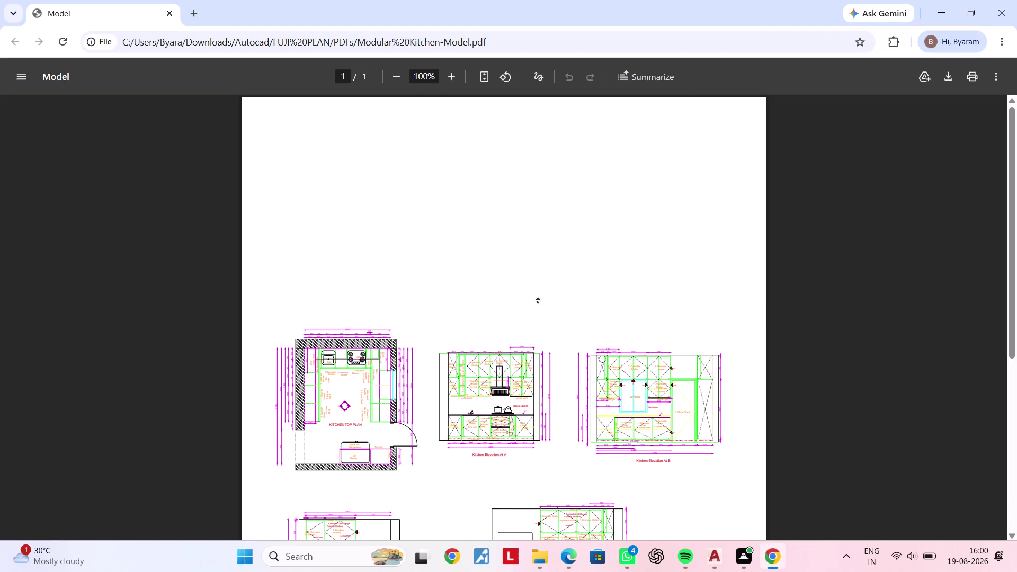
middle_drag(530, 309, 570, 275)
middle_drag(494, 379, 528, 289)
triple_click(452, 78)
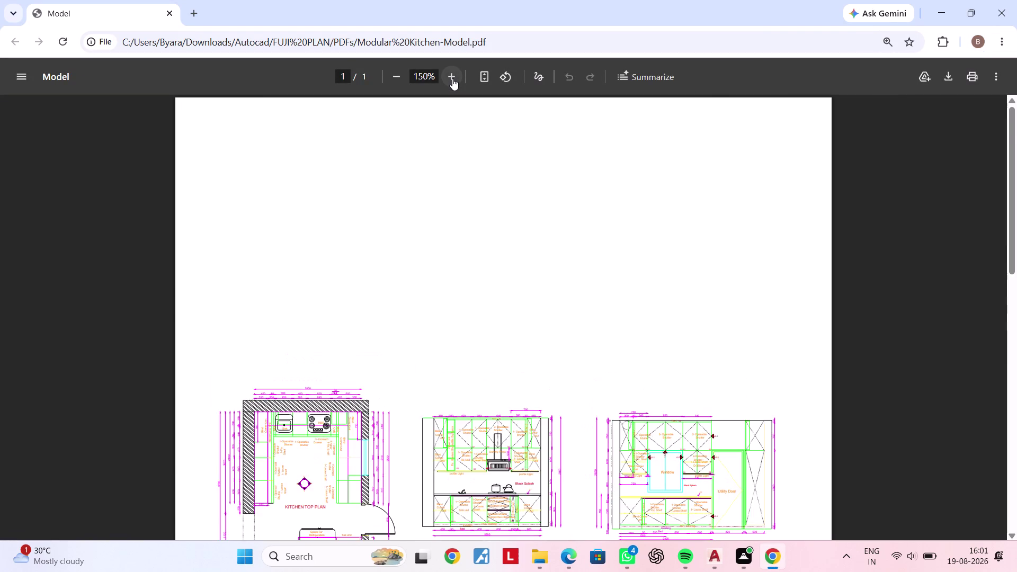
double_click(452, 79)
middle_drag(465, 300, 502, 178)
Scroll the magnified plan and elevations, zoom further, then return to AutoCAD.
scroll(down, 3)
scroll(down, 3)
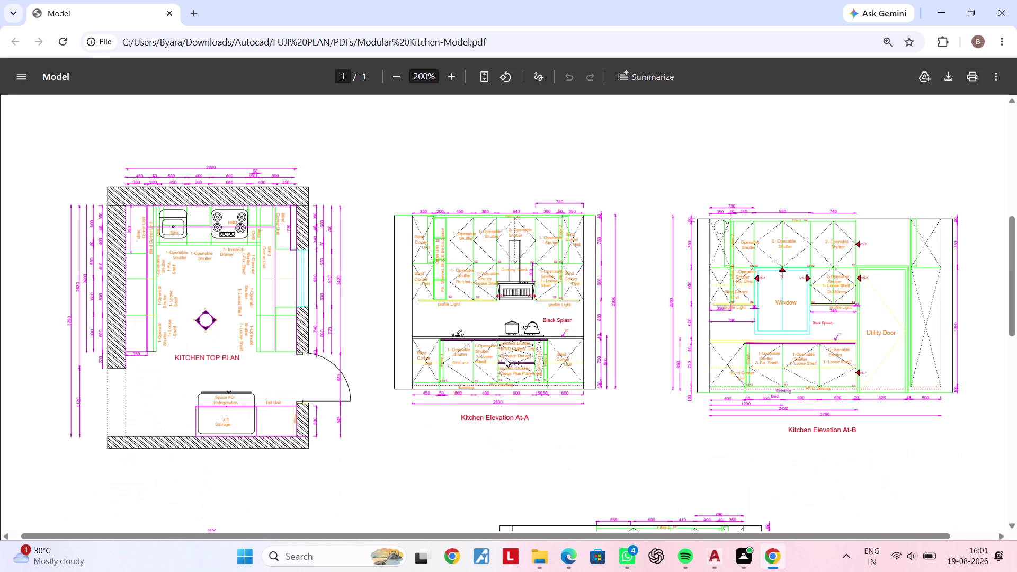
scroll(down, 3)
scroll(up, 3)
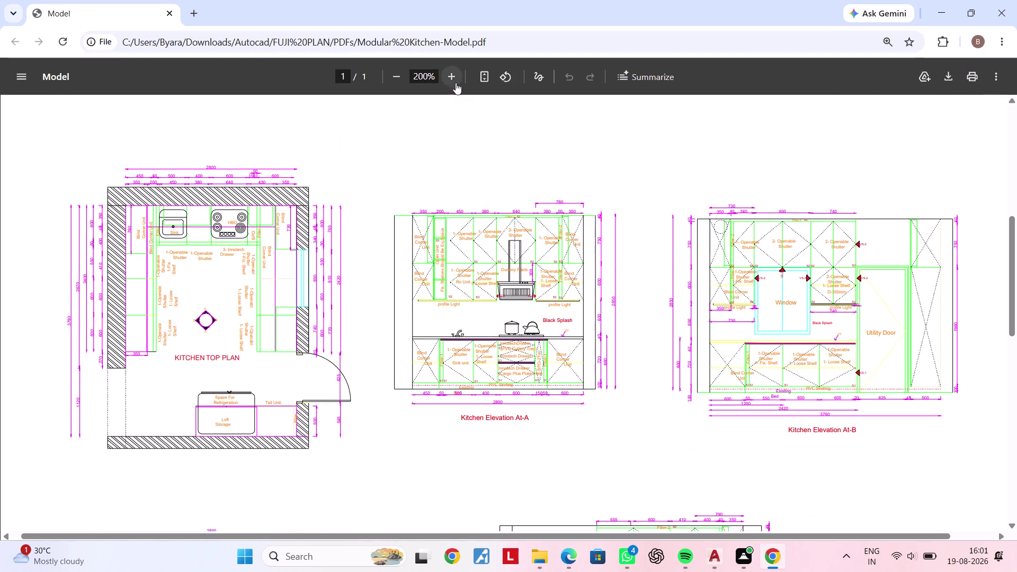
double_click(453, 78)
scroll(up, 3)
scroll(down, 3)
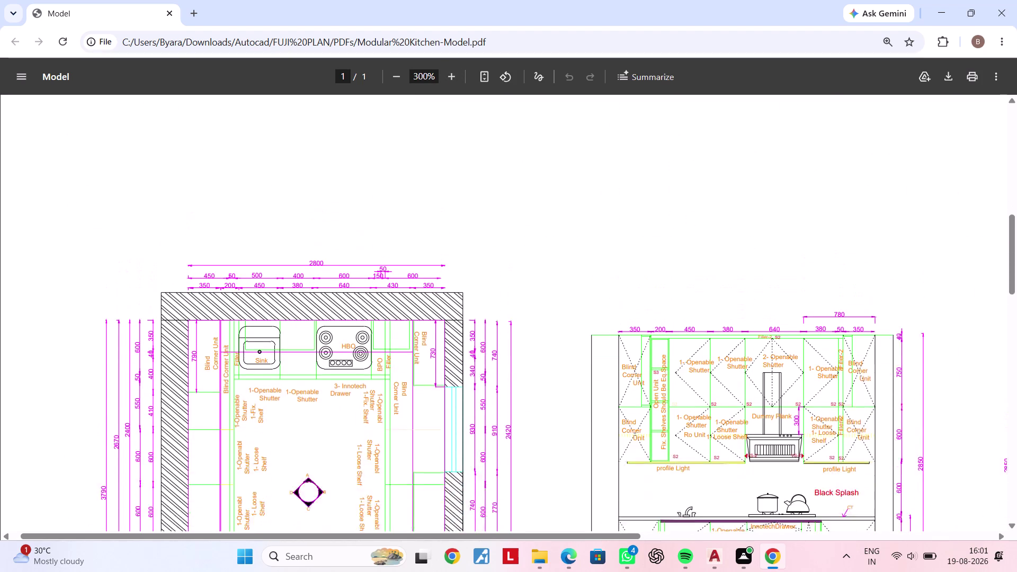
click(999, 18)
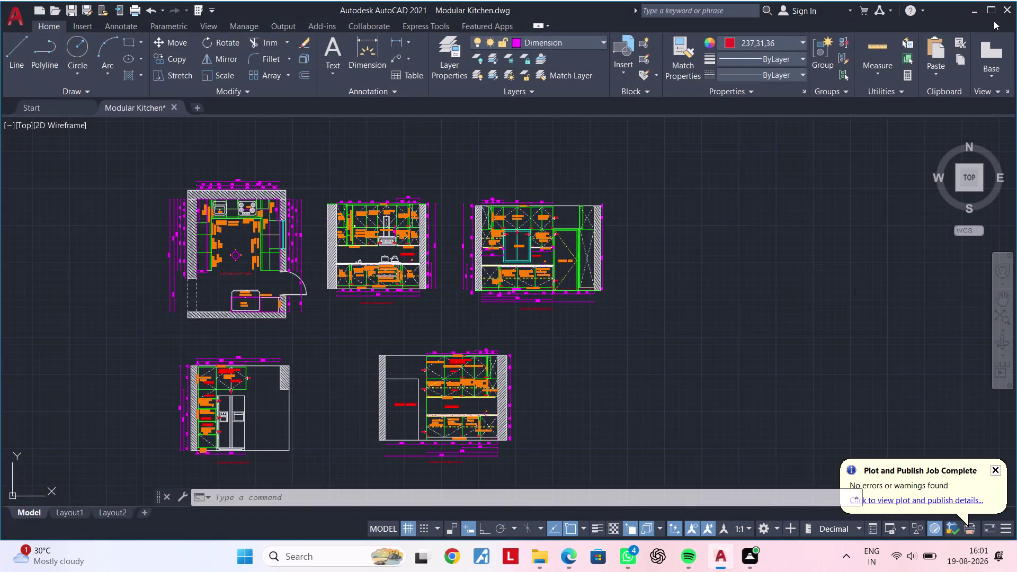